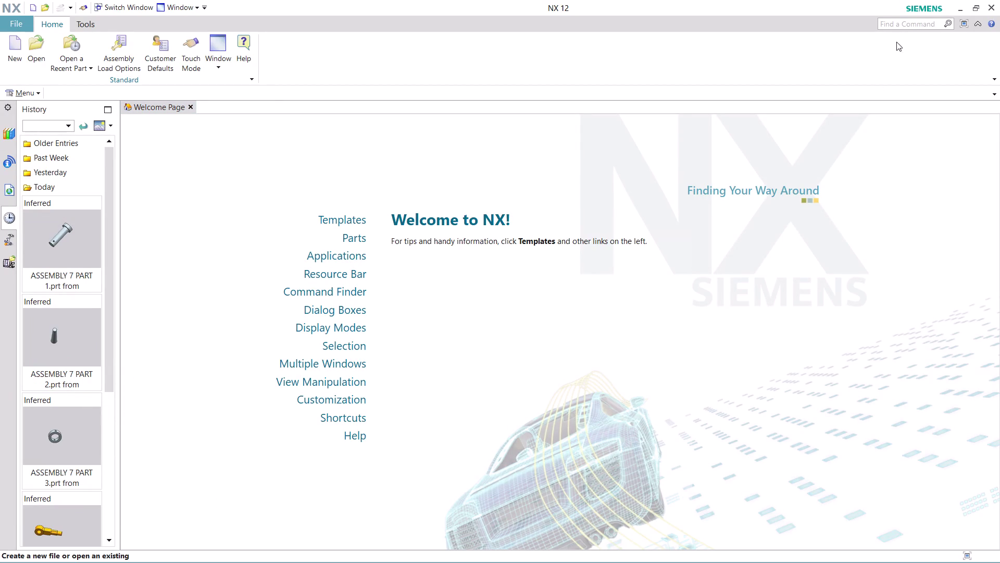
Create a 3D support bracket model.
Find Record Journal via a Command Finder search for 'journal' and start it.
click(900, 21)
text(JO)
text(URNAL)
key(Return)
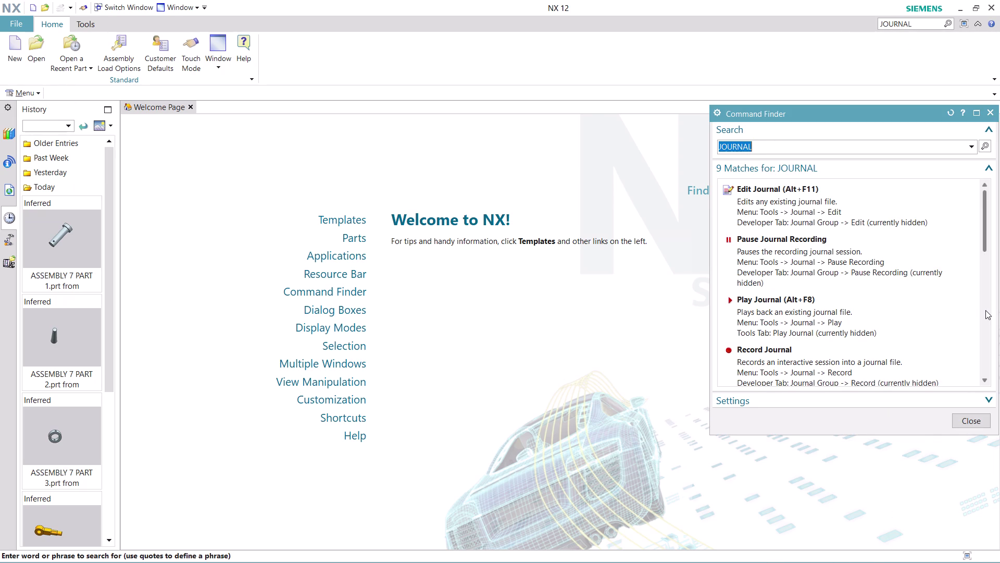
scroll(down, 3)
click(776, 256)
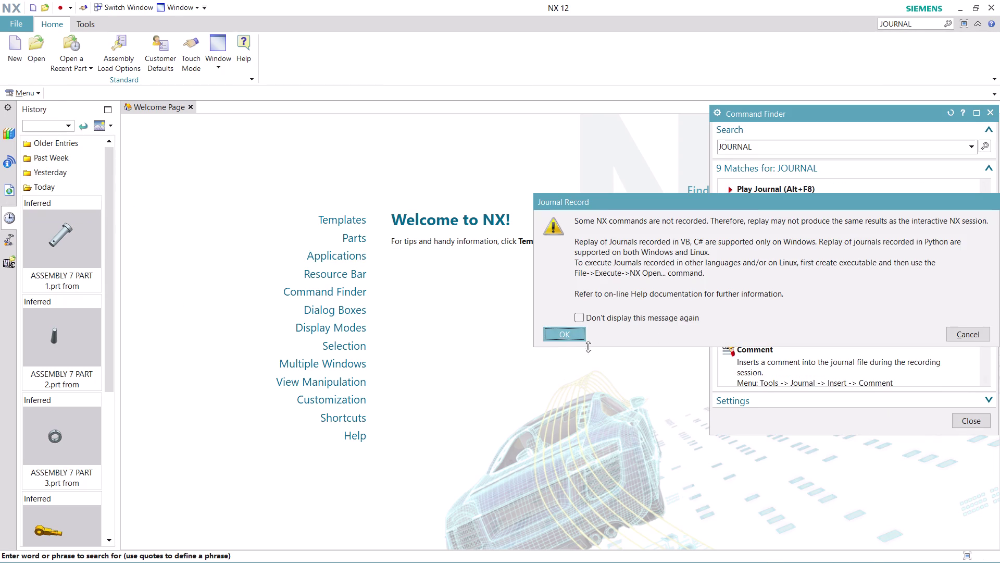
click(561, 337)
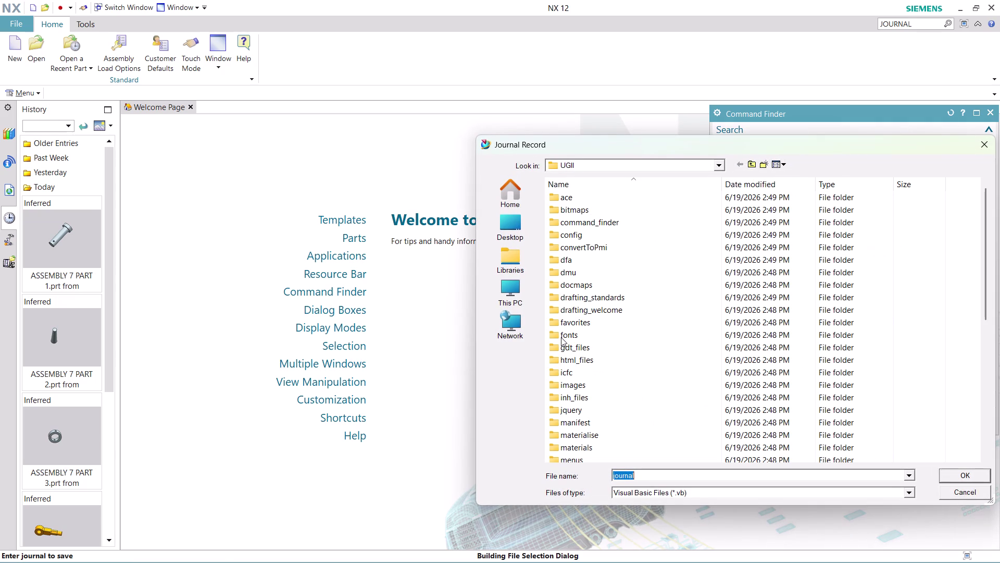
Save the journal as 'ASSEMBLY 8 PART 1' in the nx-cad drawing files folder.
click(491, 218)
double_click(896, 361)
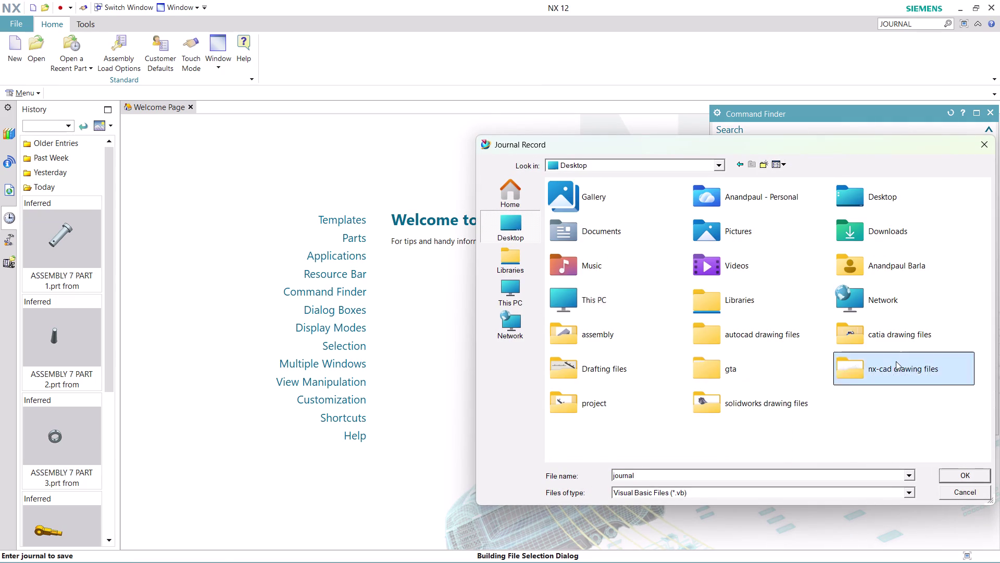
text(ASS)
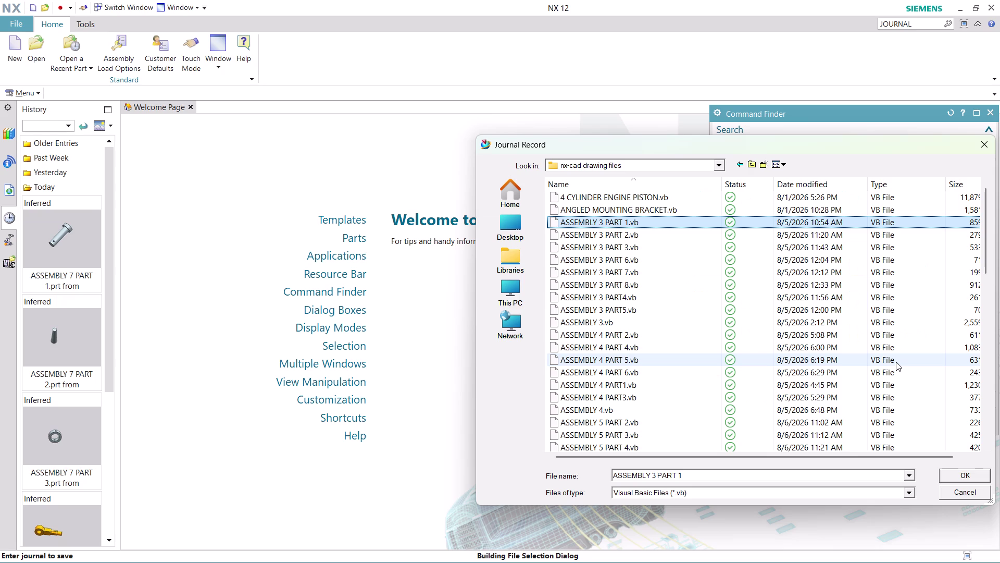
text(EM)
key(b)
key(l)
click(713, 473)
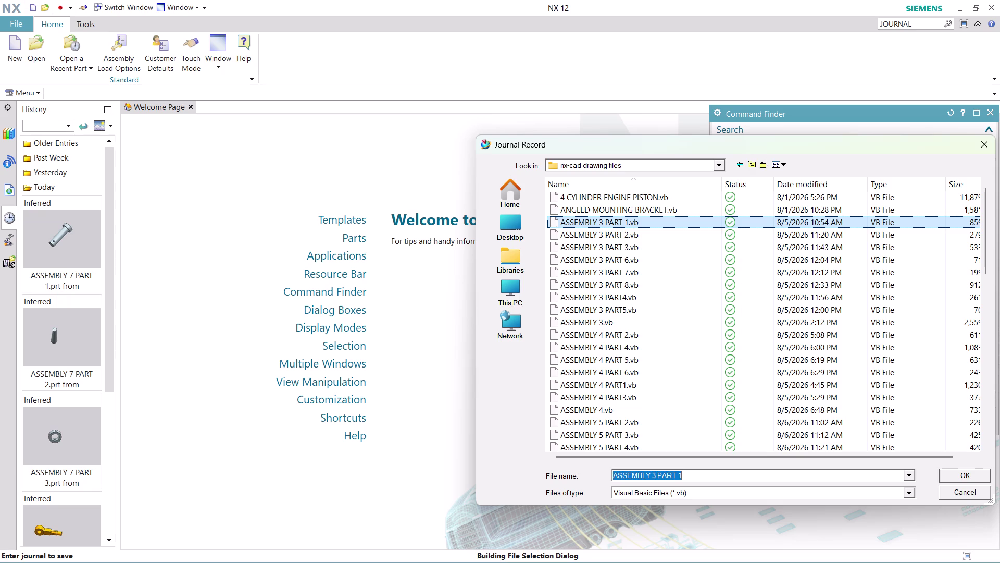
text(ASS)
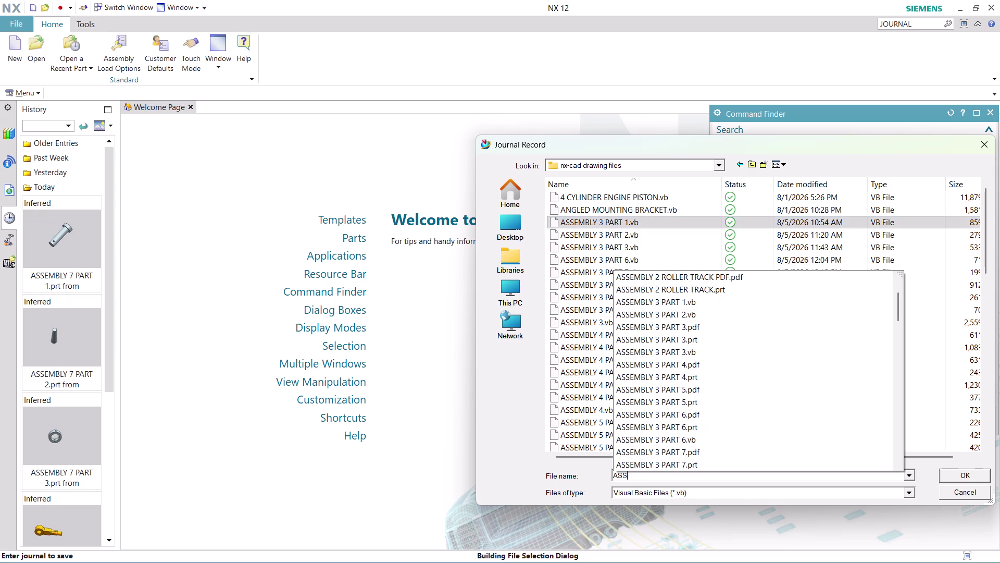
text(EMBLY)
key(space)
text(8)
key(space)
text(P)
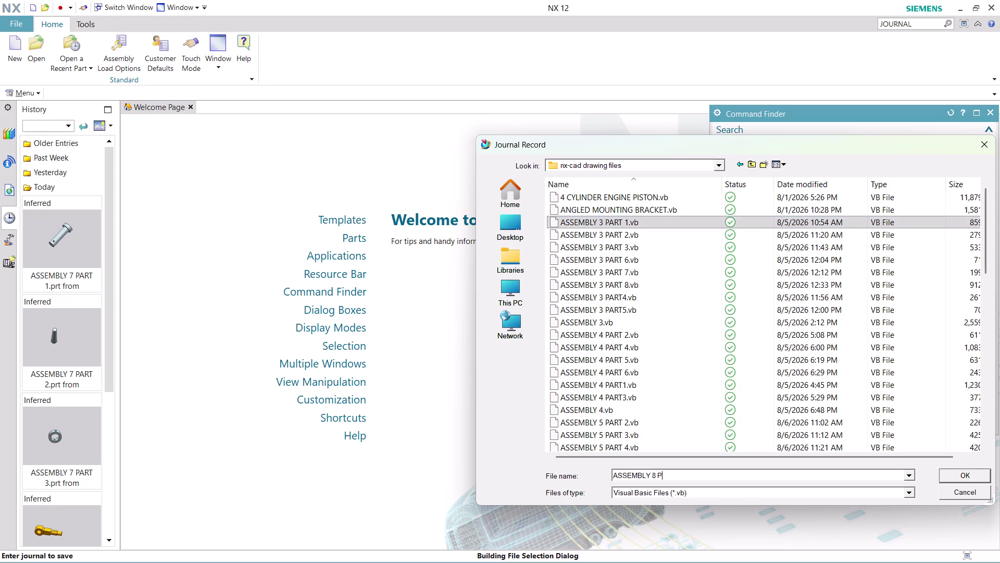
text(ART 1)
key(Return)
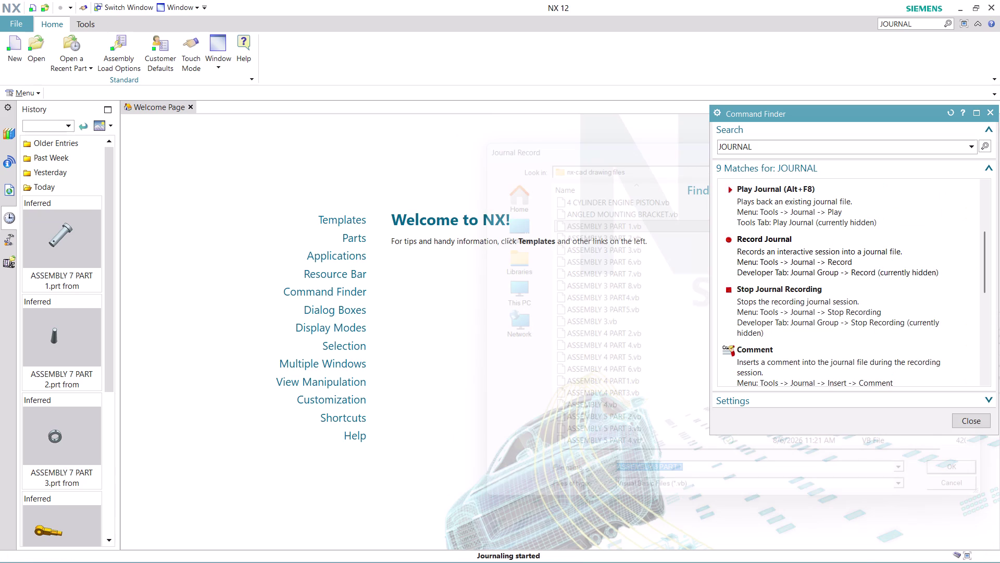
click(971, 414)
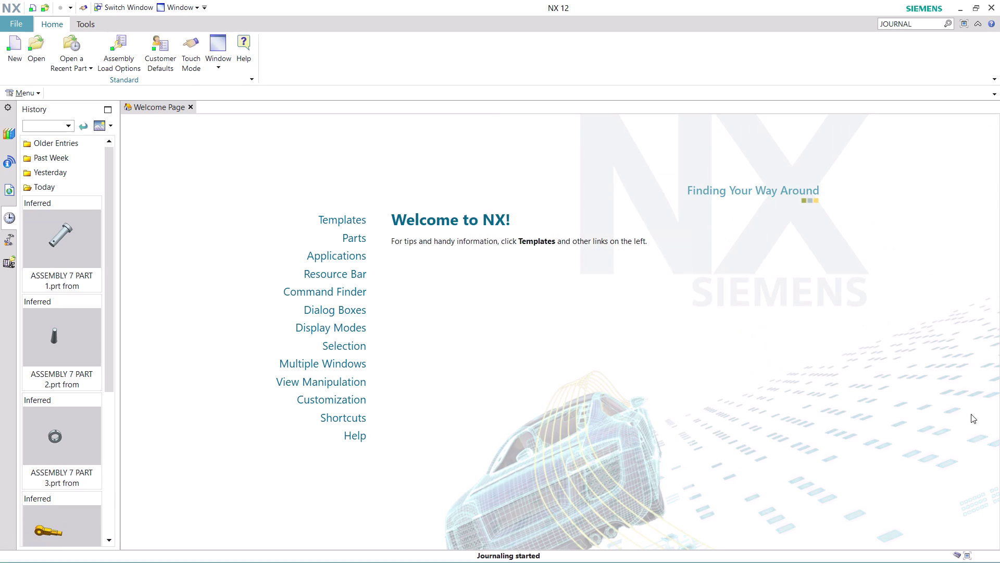
Create a new millimetre Model part, model1.prt, and begin Insert > Sketch.
click(12, 56)
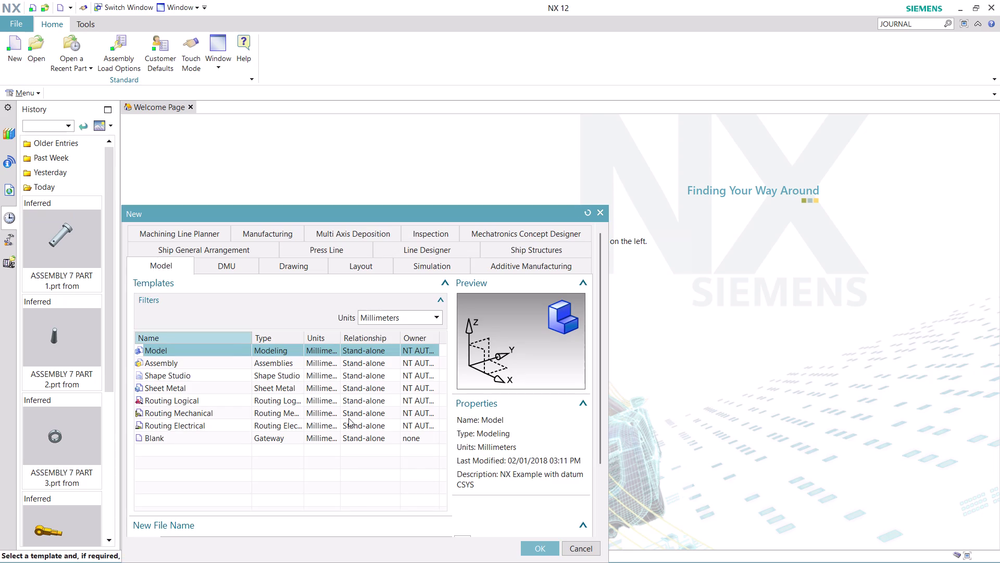
click(532, 551)
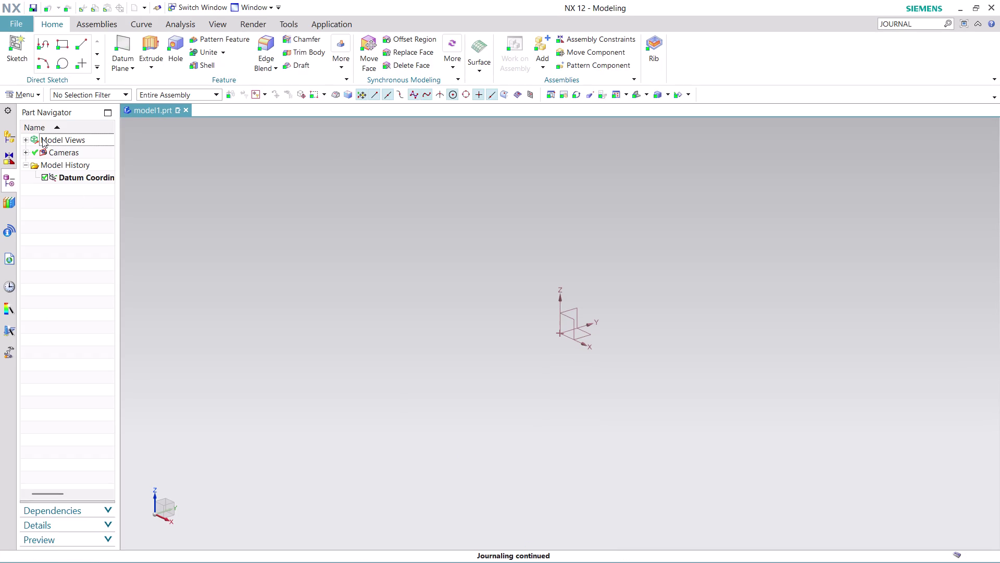
click(30, 97)
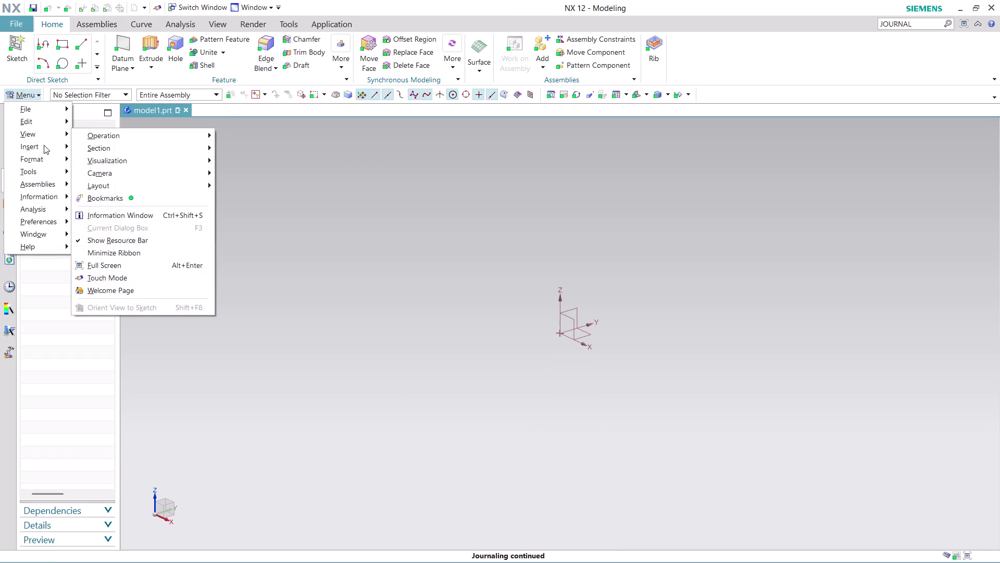
click(154, 163)
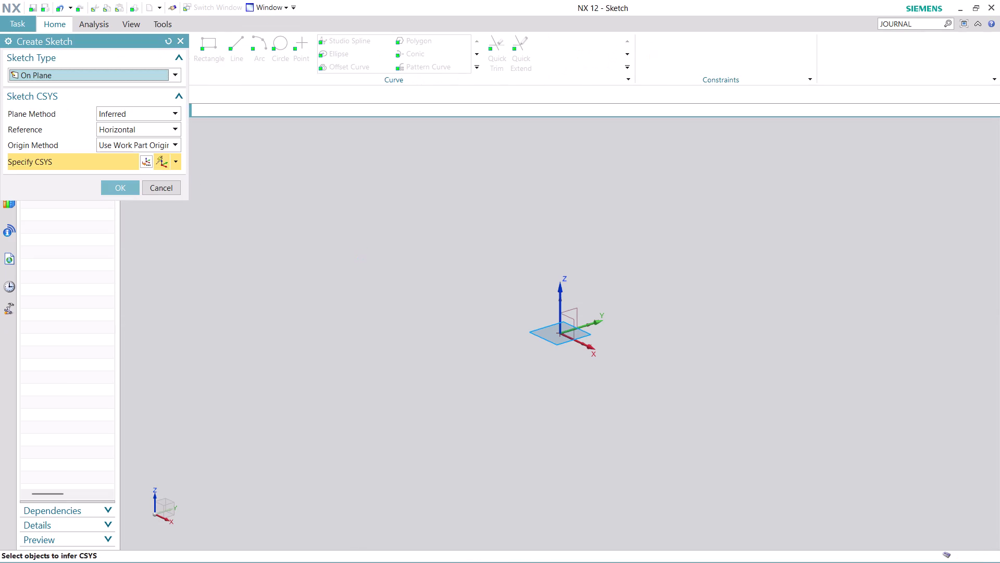
Define a new sketch plane on XY with X horizontal and origin at 0,0,0.
click(169, 117)
click(157, 136)
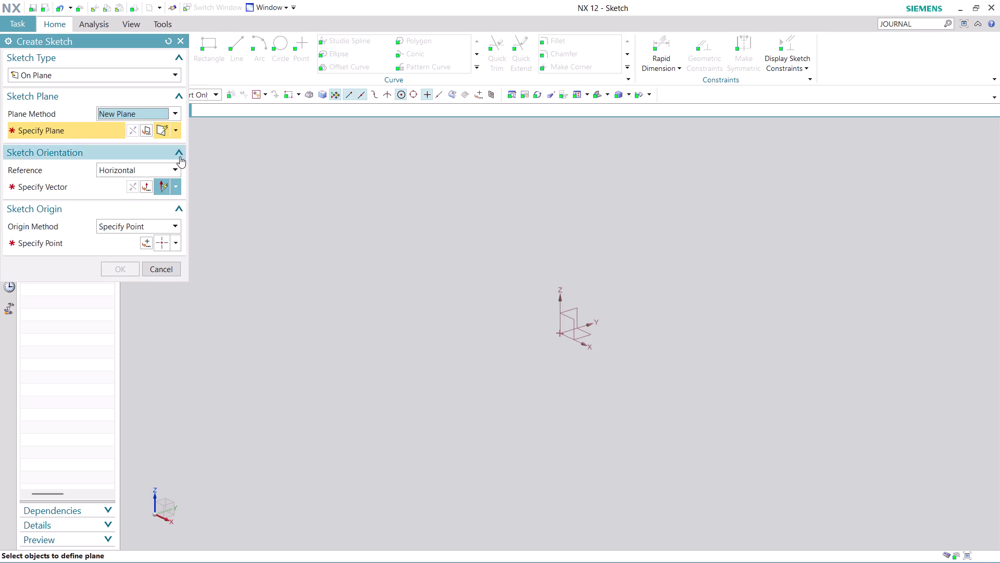
click(591, 336)
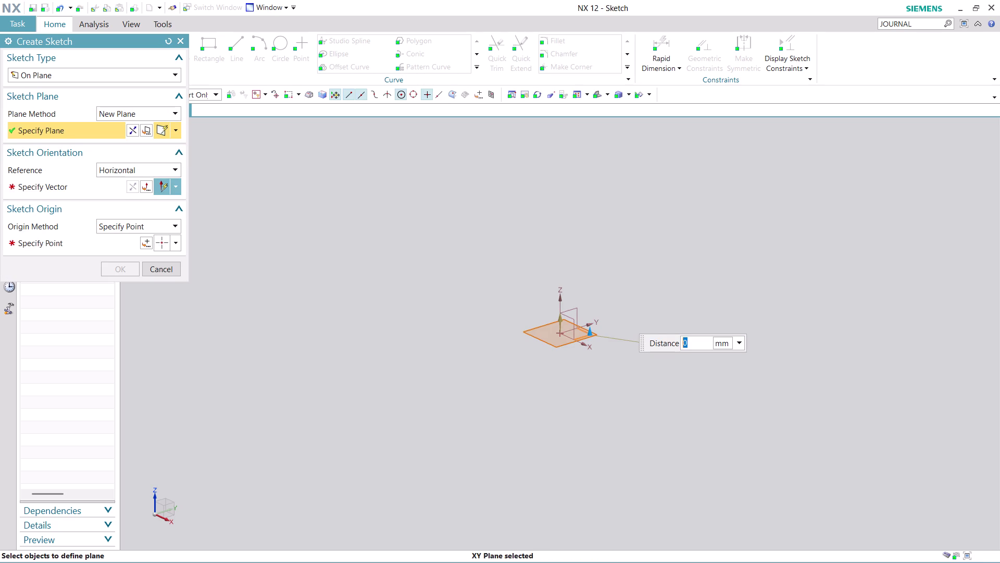
click(55, 191)
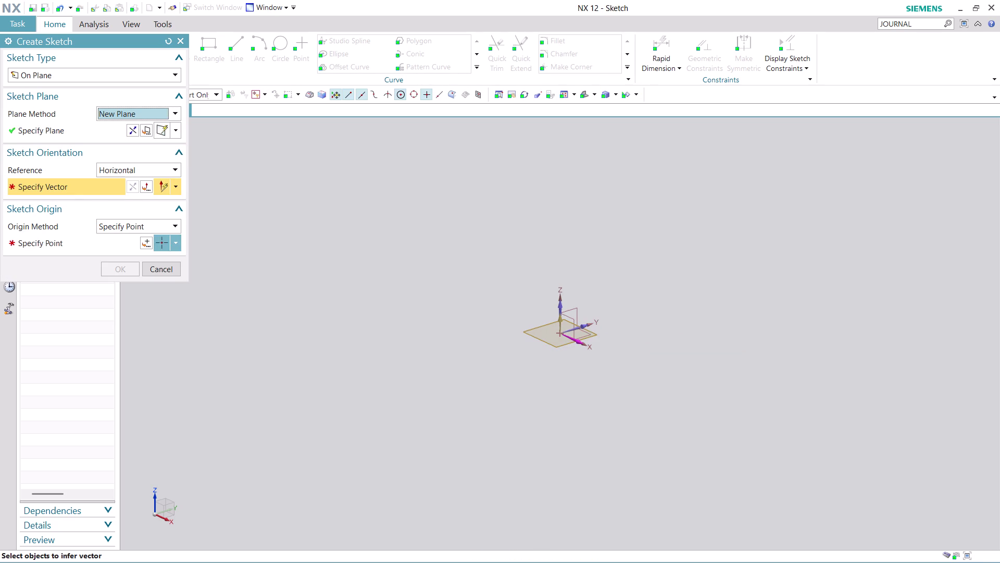
click(584, 327)
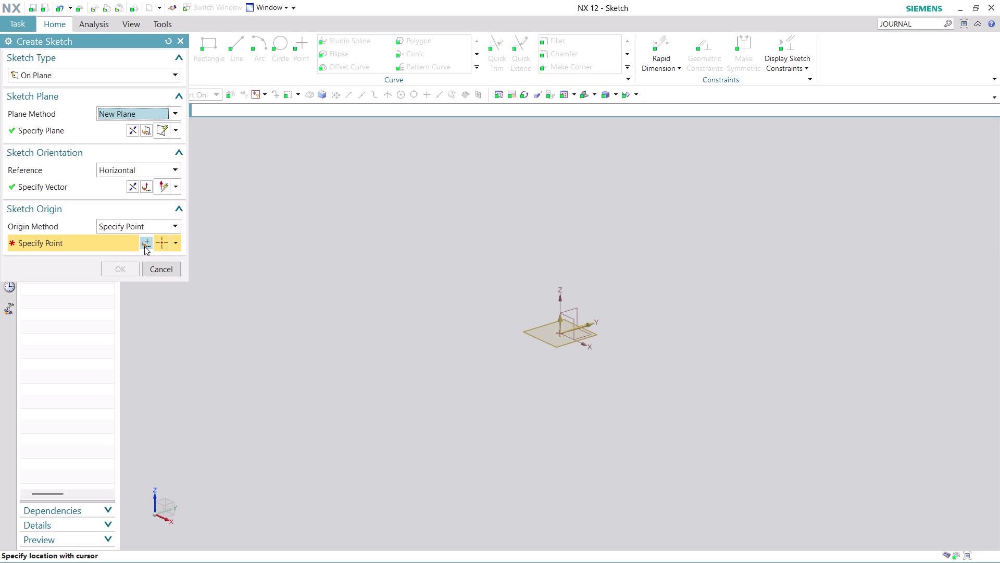
click(145, 246)
click(123, 261)
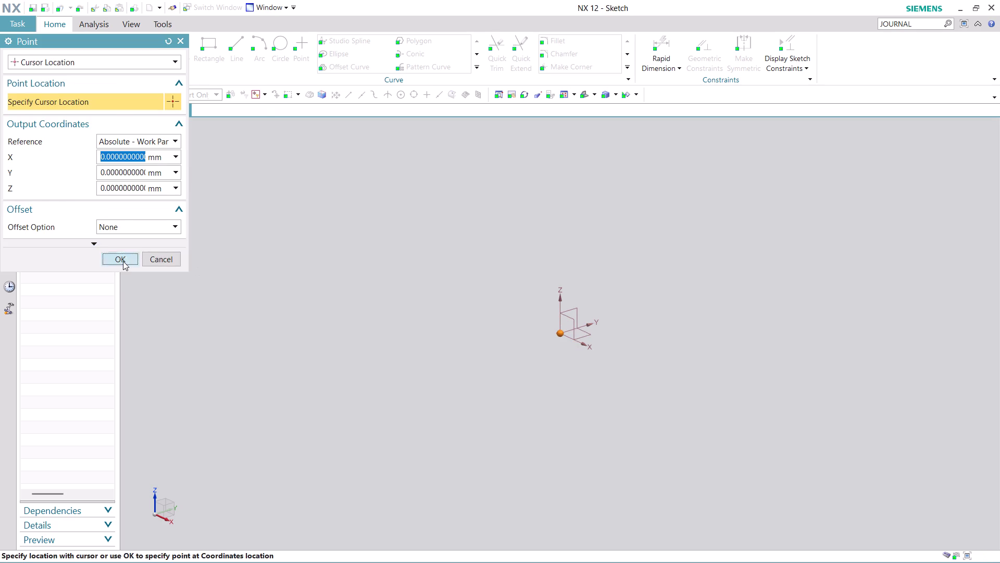
click(121, 265)
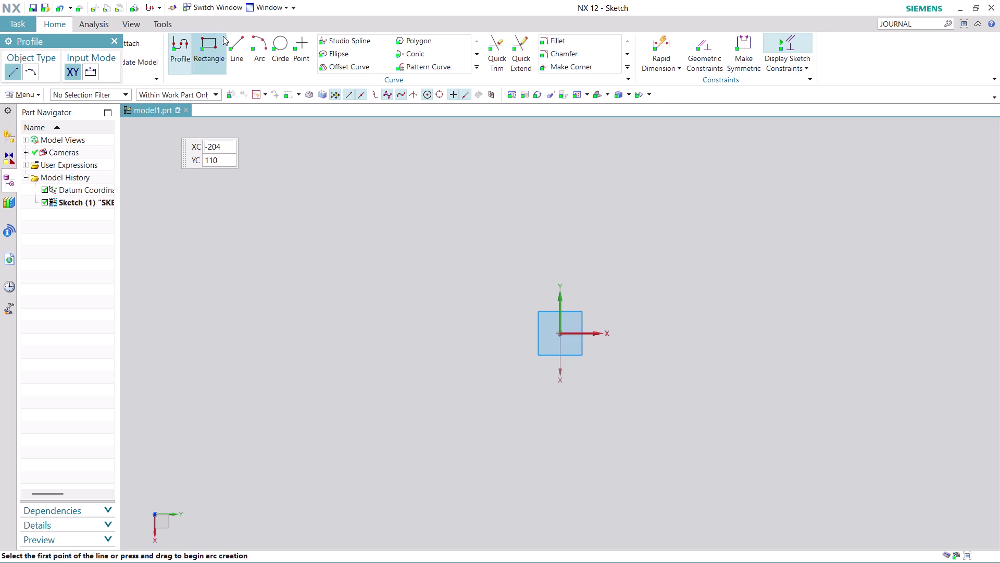
Draw a centre-based rectangle at the origin measuring 138 by 81.8.
click(208, 46)
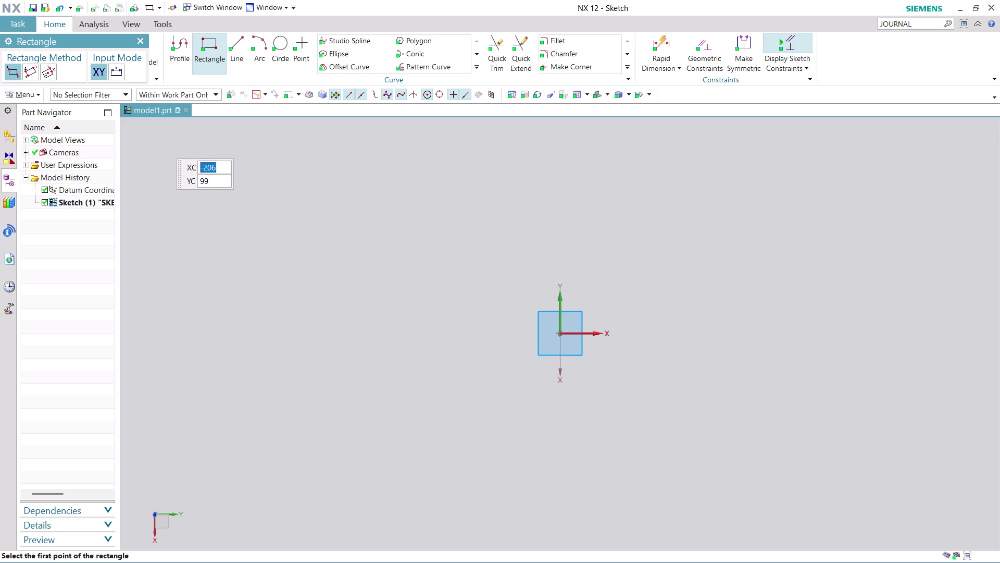
click(51, 70)
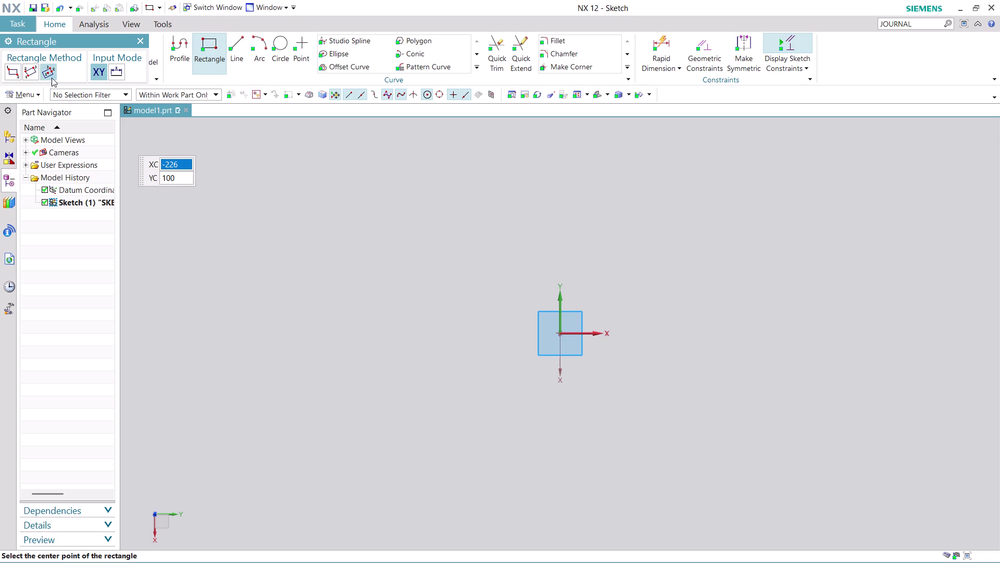
click(559, 332)
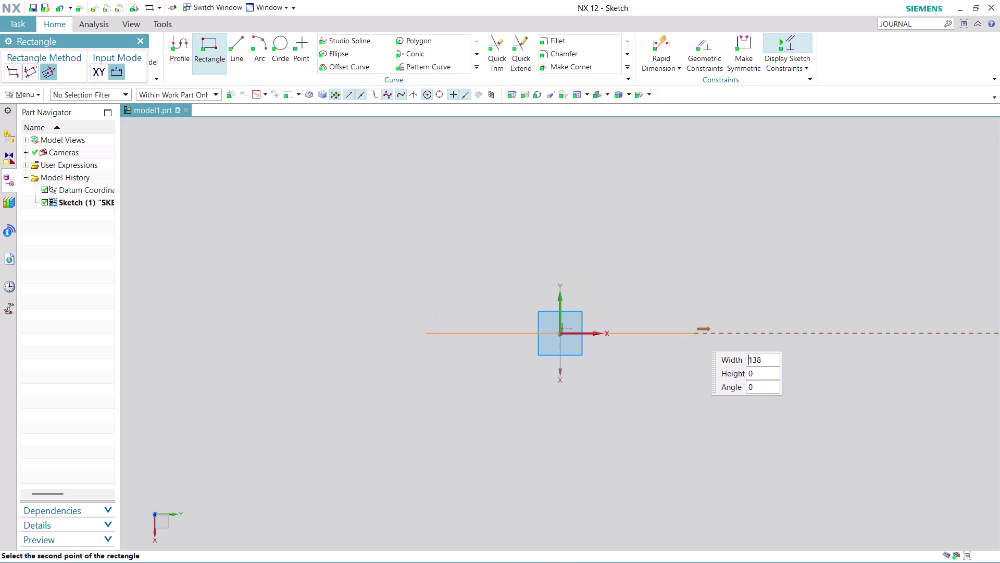
click(694, 333)
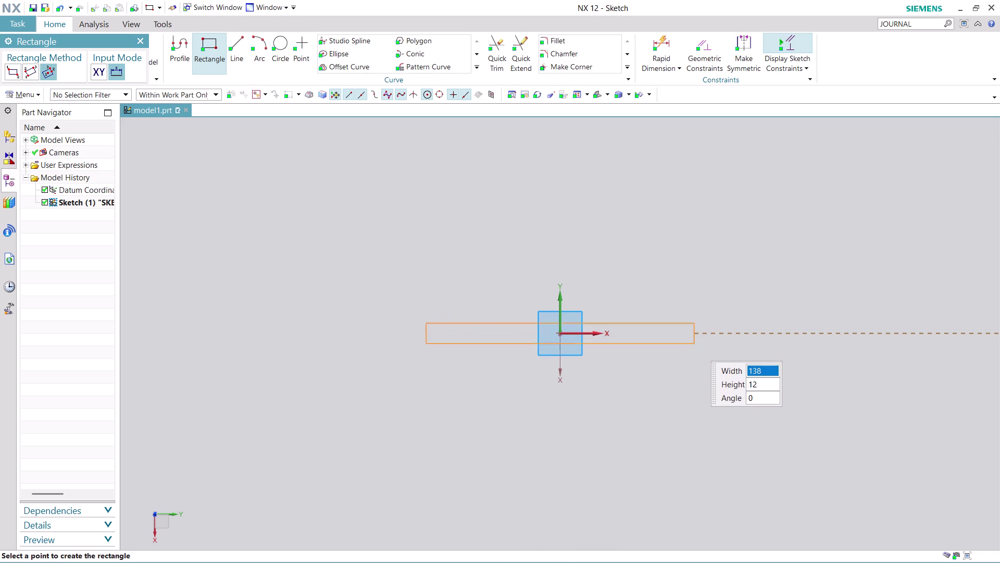
click(702, 413)
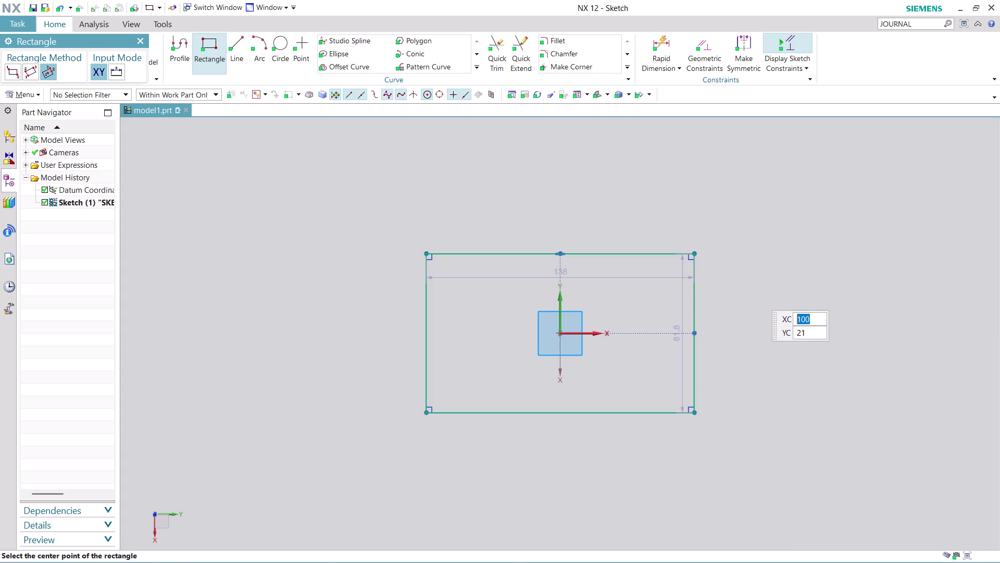
key(Escape)
key(Escape)
key(Escape)
Reposition the rectangle's dimensions and start editing the 138 width.
drag(575, 276, 552, 218)
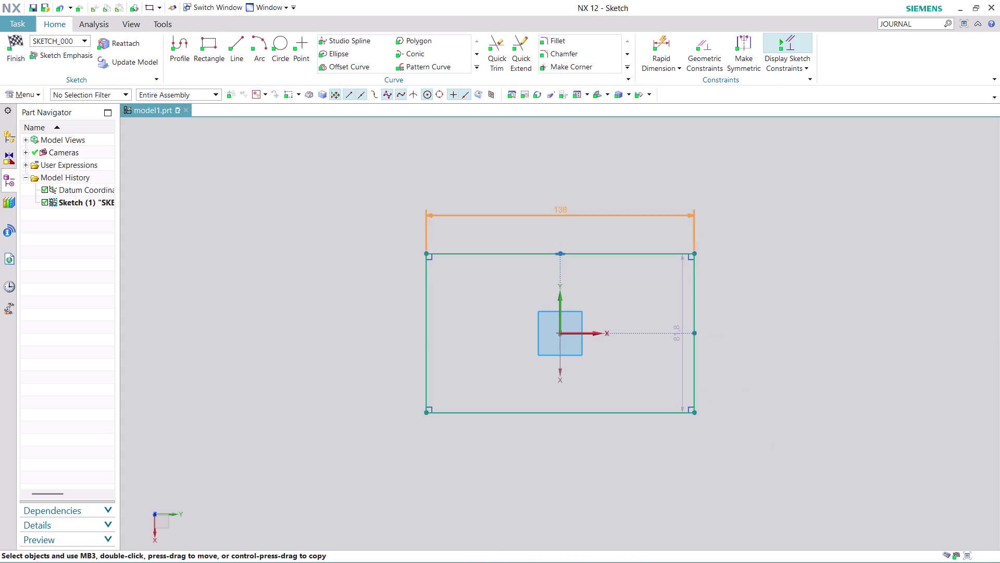
drag(551, 218, 547, 204)
drag(679, 342, 789, 326)
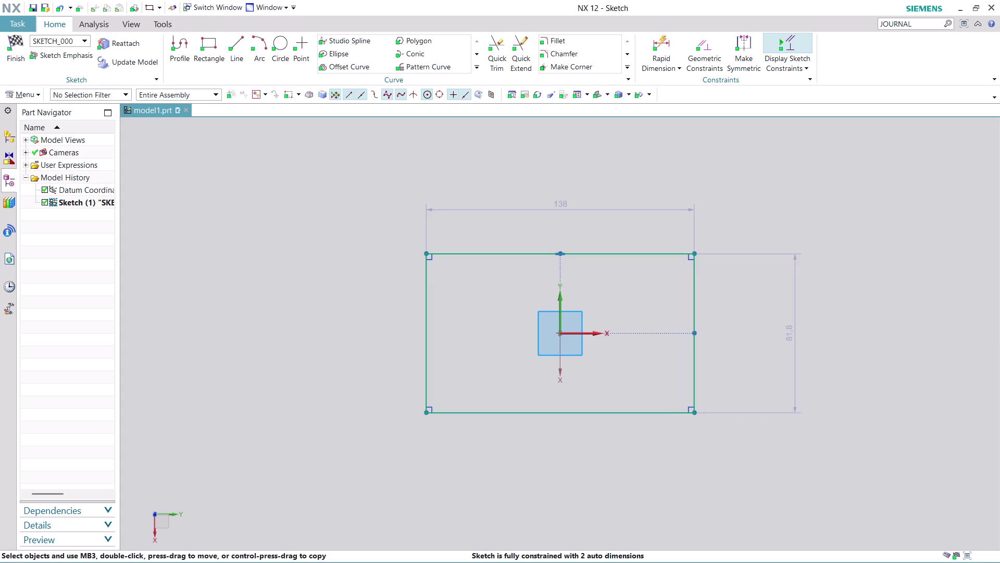
double_click(559, 197)
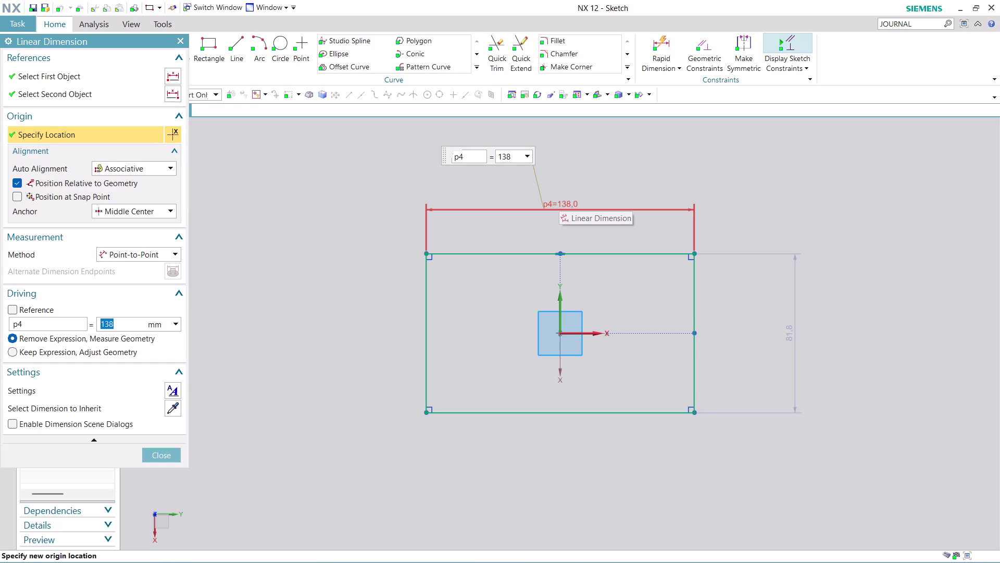
Change the rectangle's width dimension to 132 and its height to 58.
text(13)
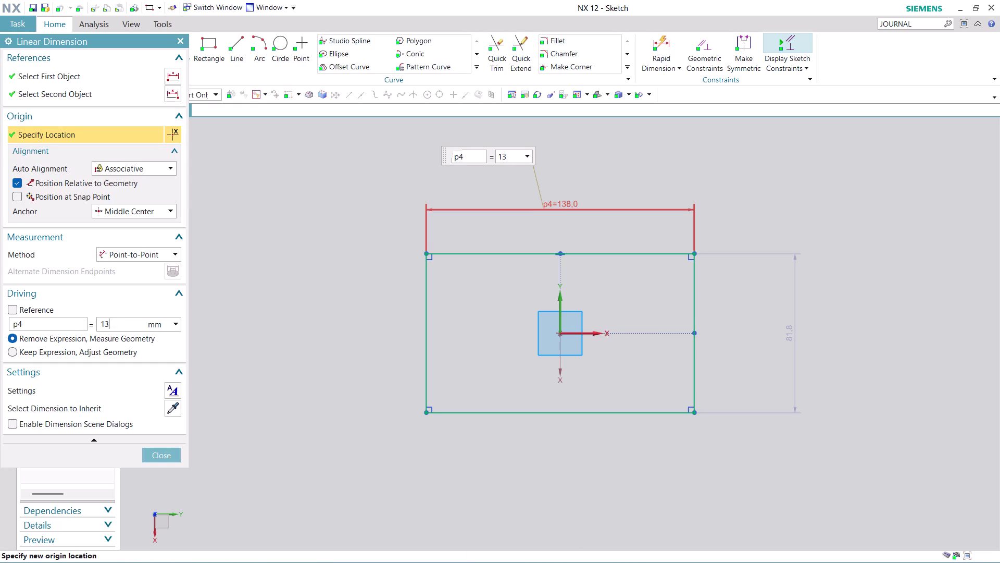
text(2)
key(Return)
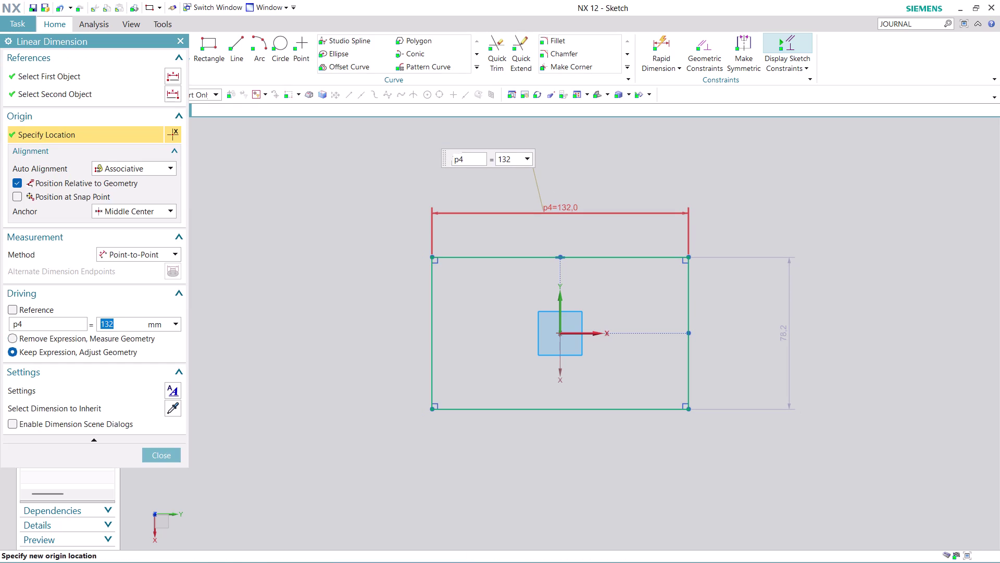
click(152, 454)
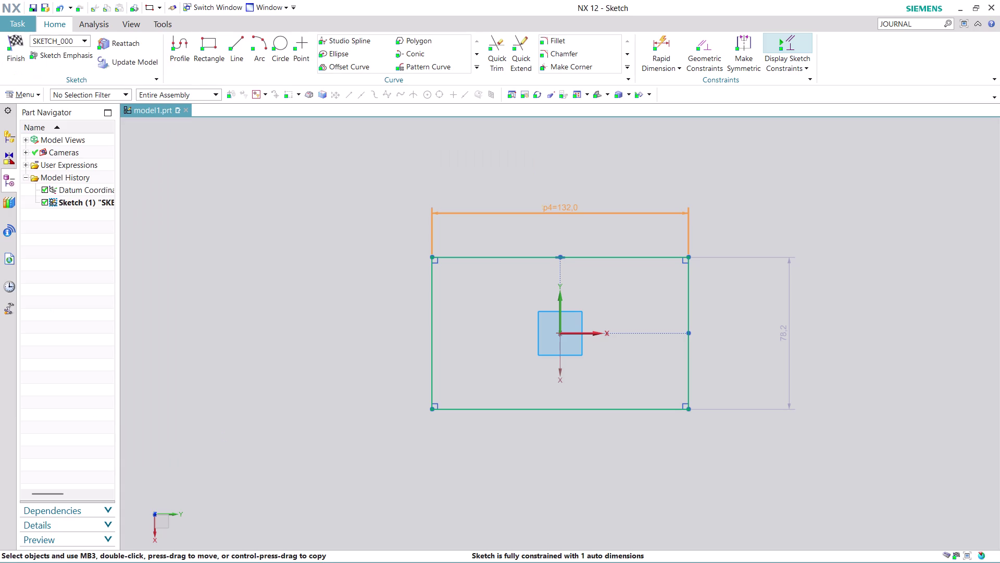
double_click(784, 334)
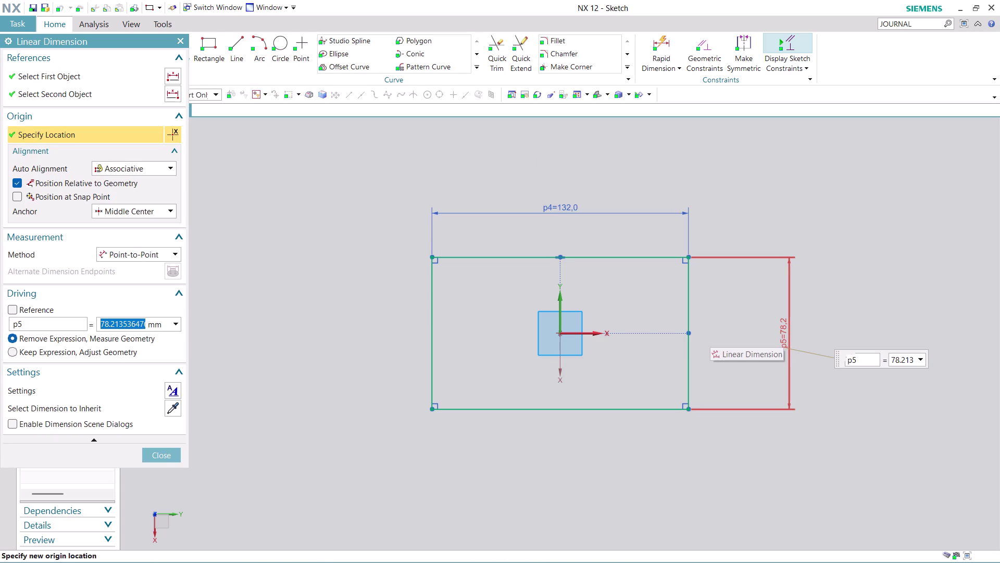
key(2)
key(BackSpace)
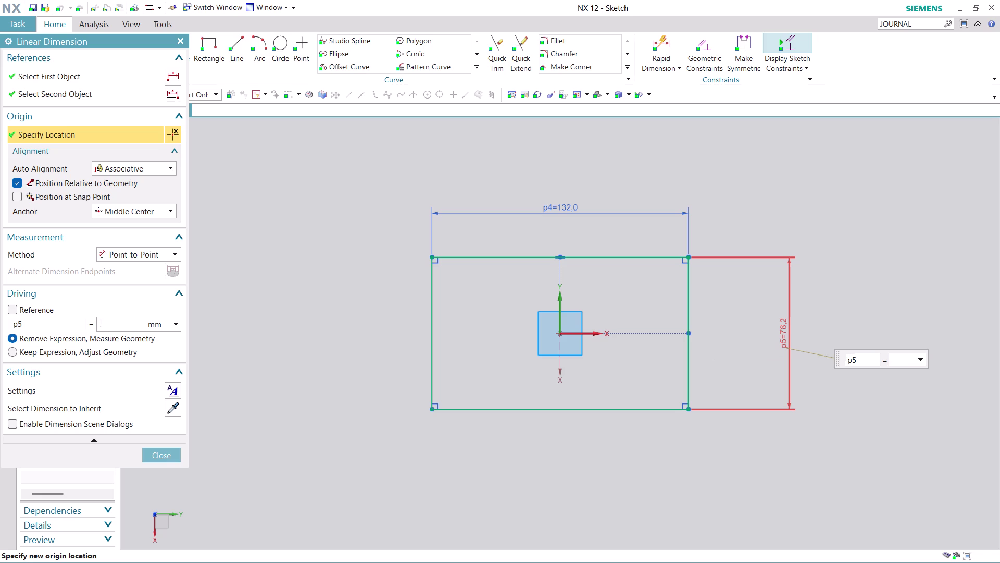
text(58)
key(Return)
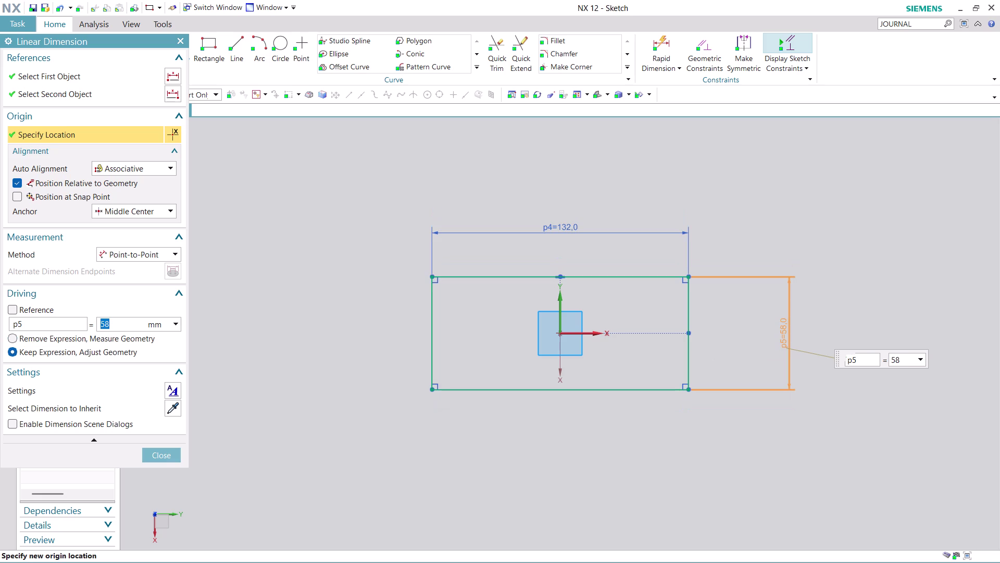
click(163, 459)
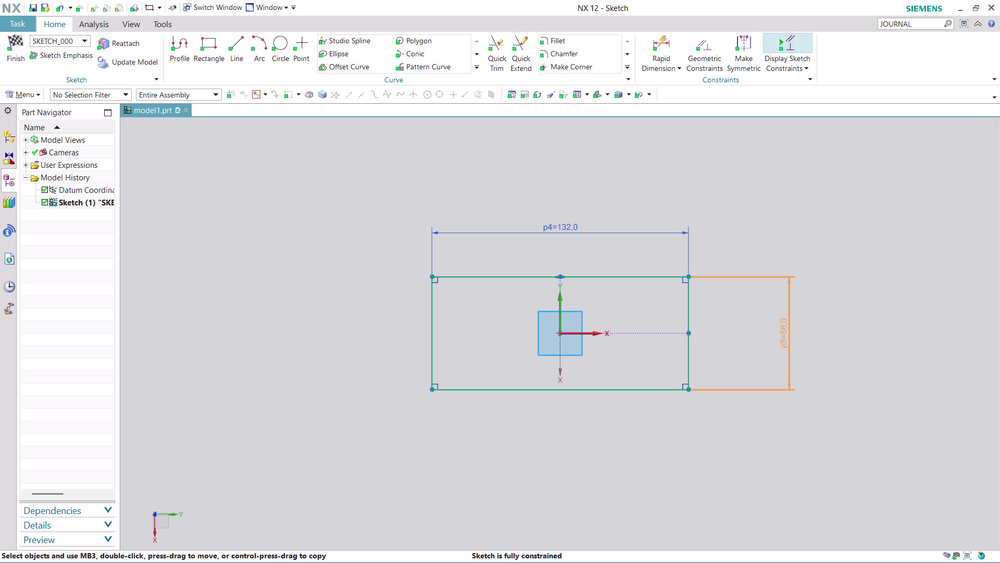
click(284, 41)
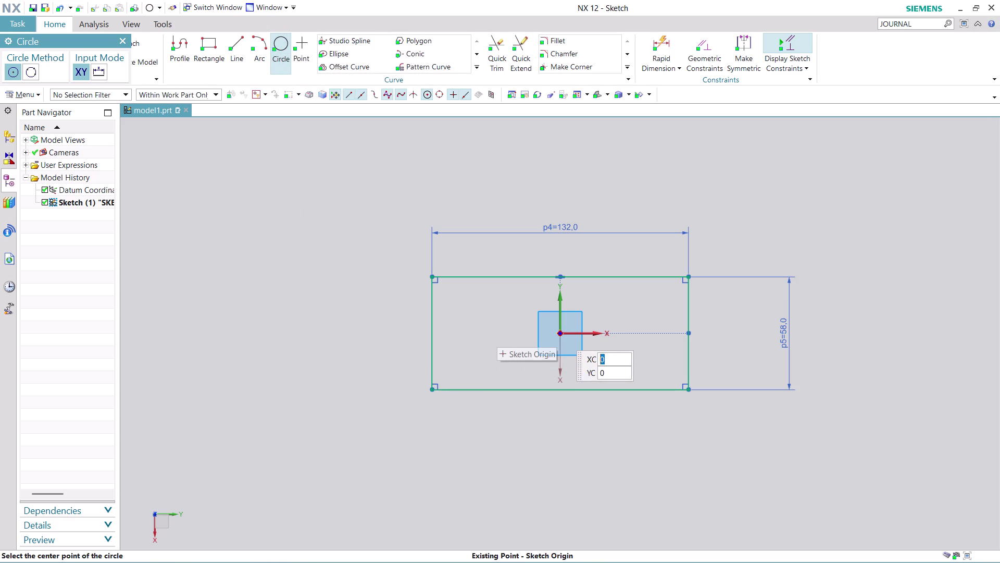
Place a circle of about 15.5 diameter near the rectangle's left end.
click(456, 332)
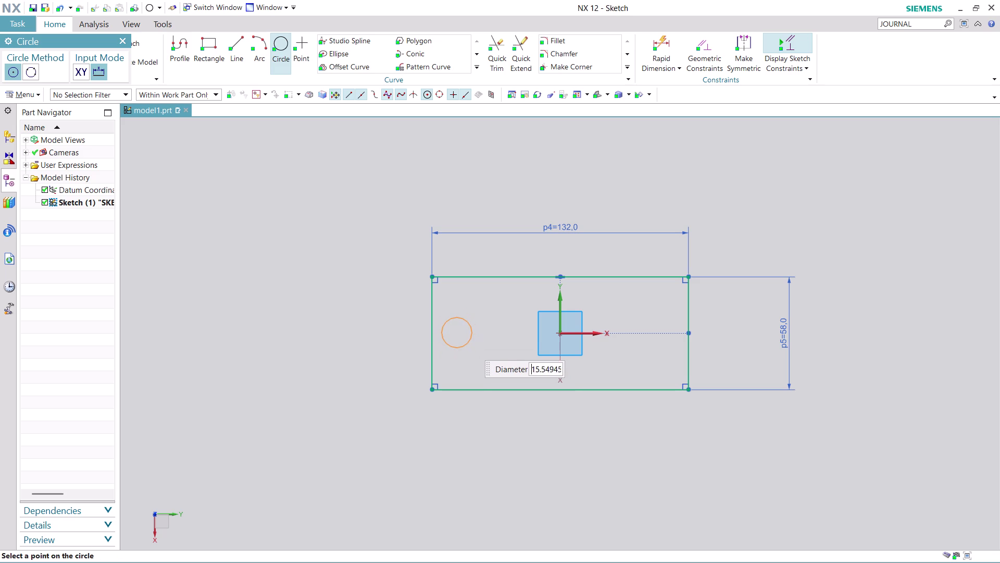
click(468, 343)
key(Escape)
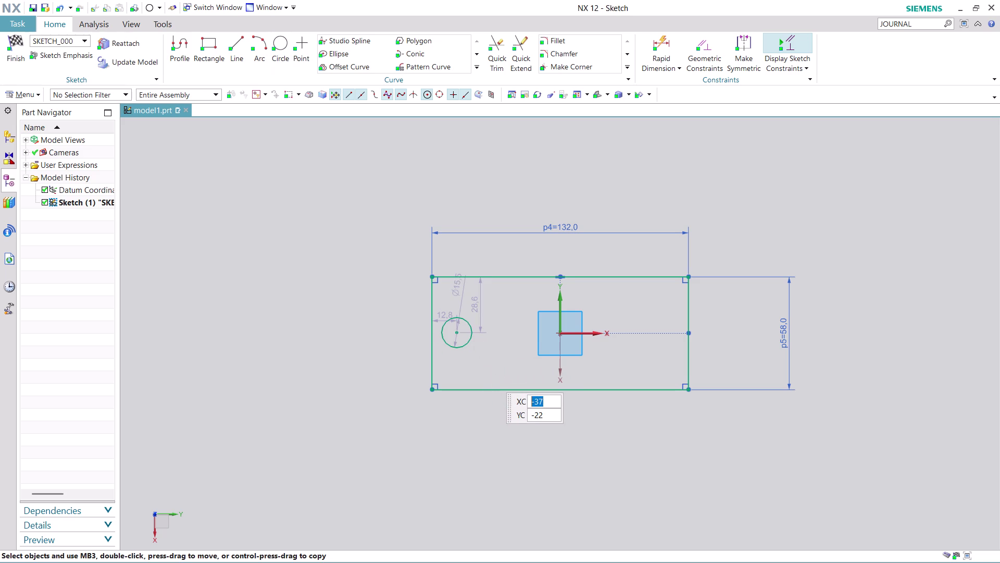
key(Escape)
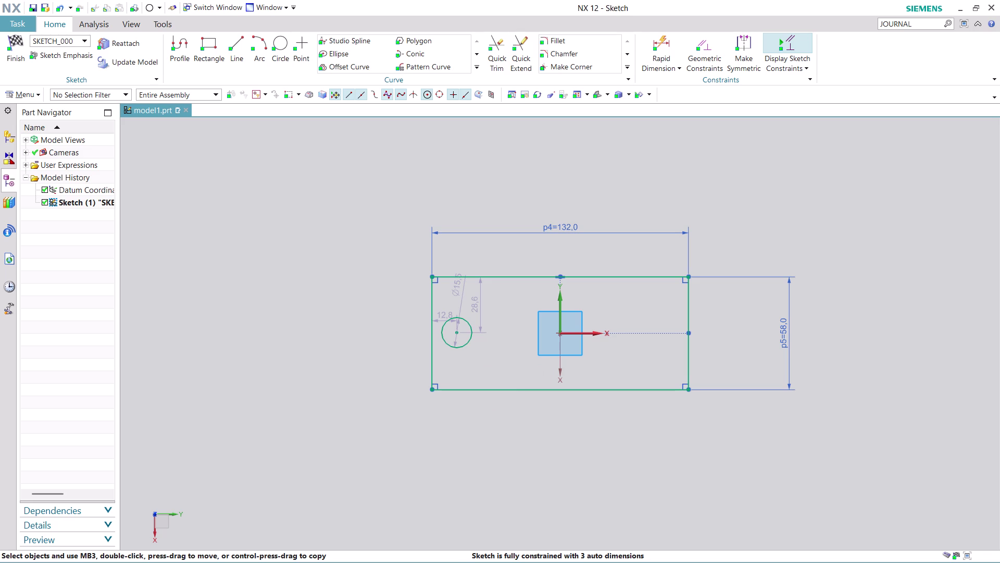
key(Escape)
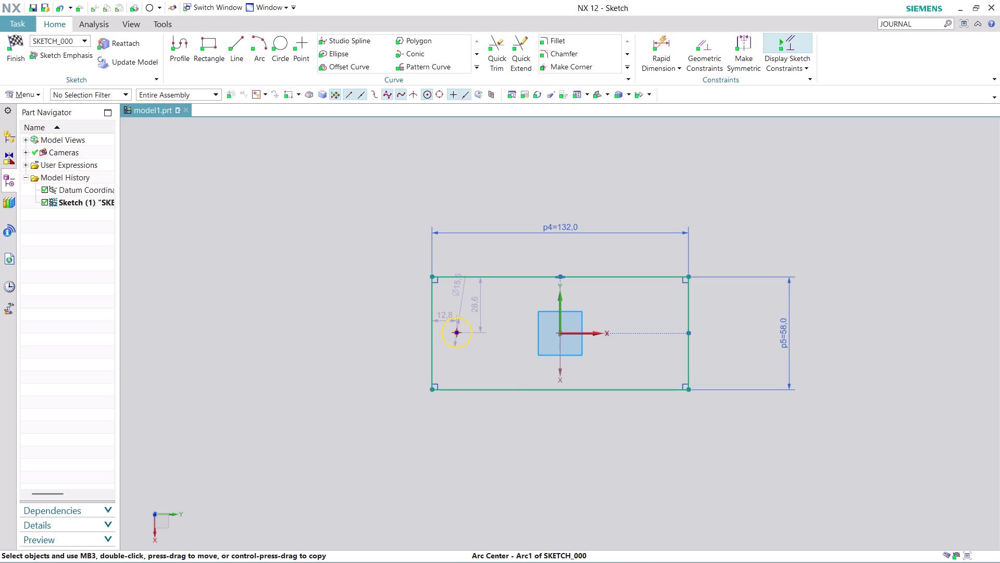
Try selecting the circle's centre together with the sketch origin.
click(455, 334)
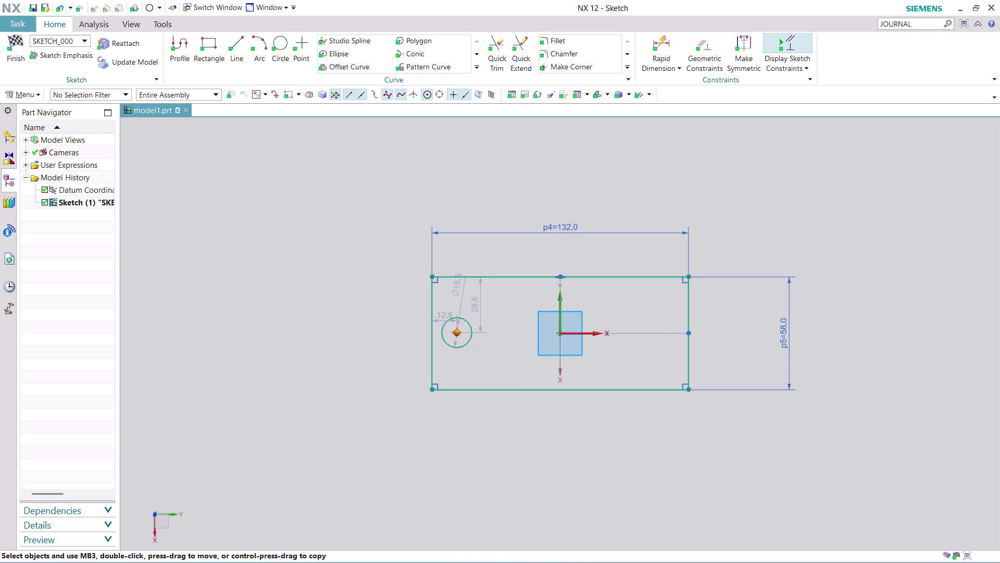
click(560, 334)
click(629, 343)
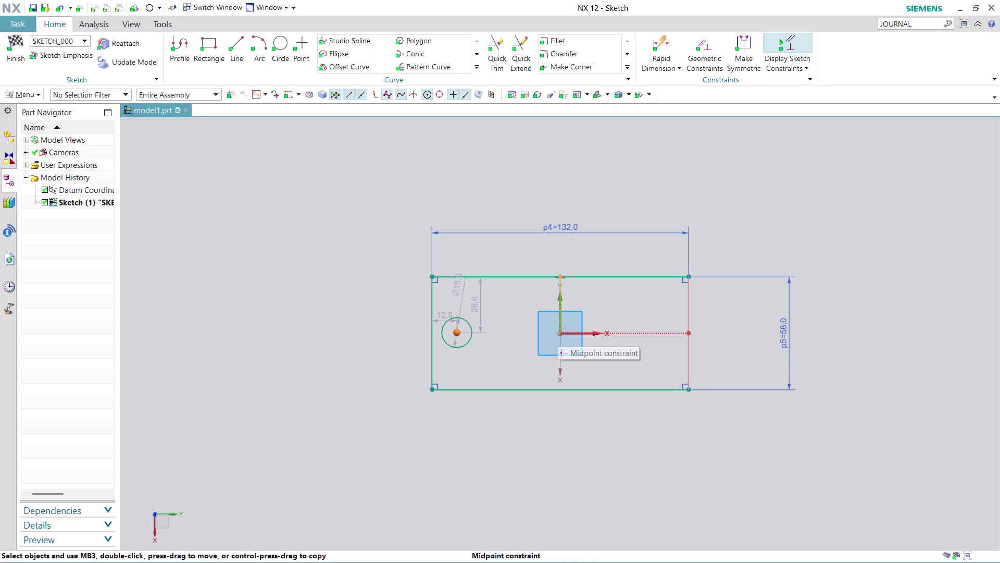
click(559, 332)
click(559, 332)
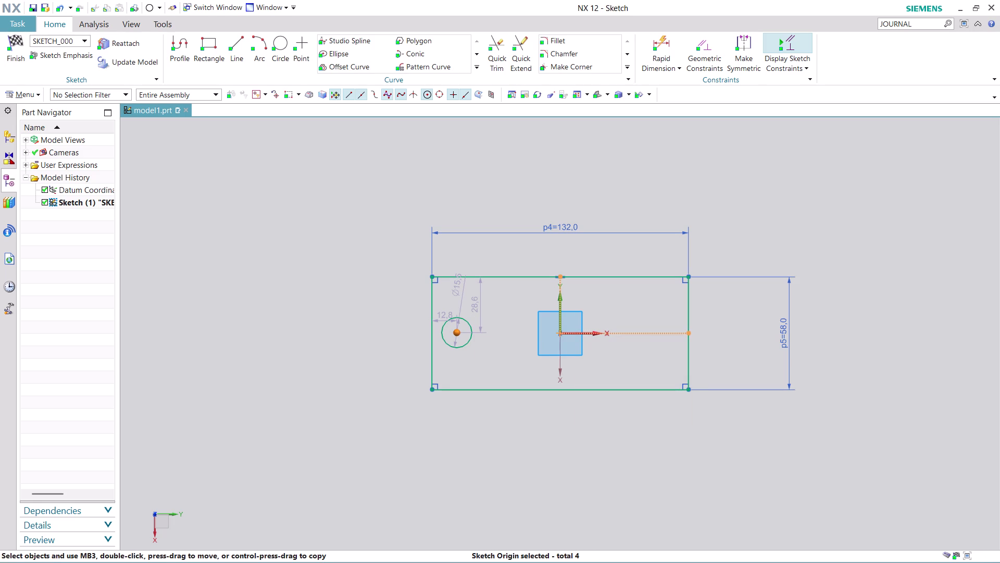
key(Escape)
key(Escape)
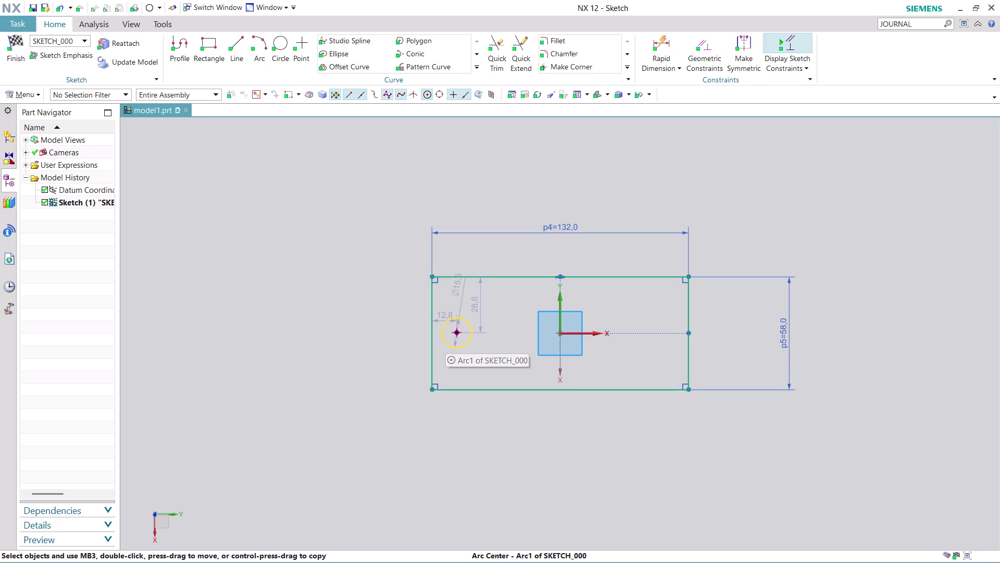
click(454, 332)
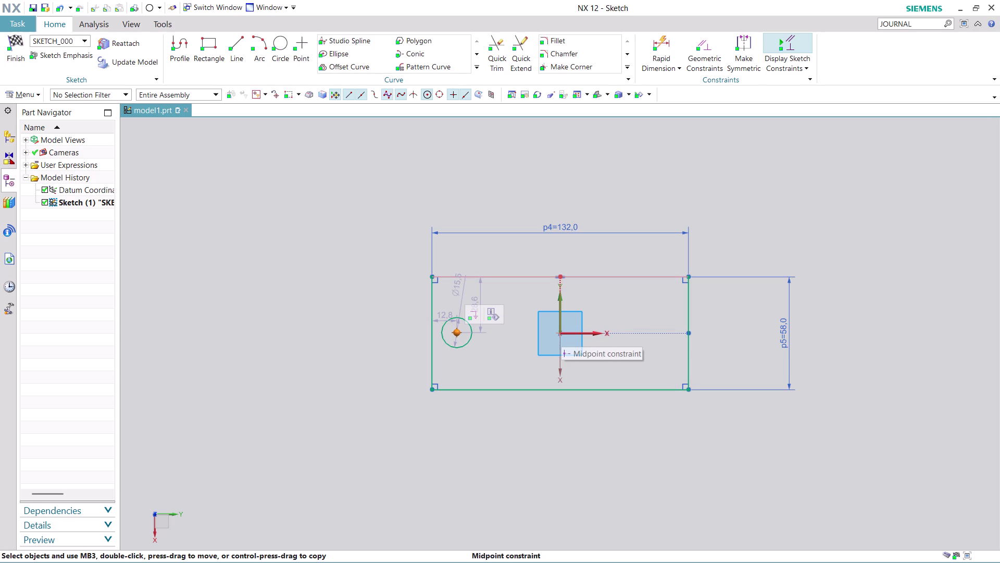
click(561, 332)
key(Escape)
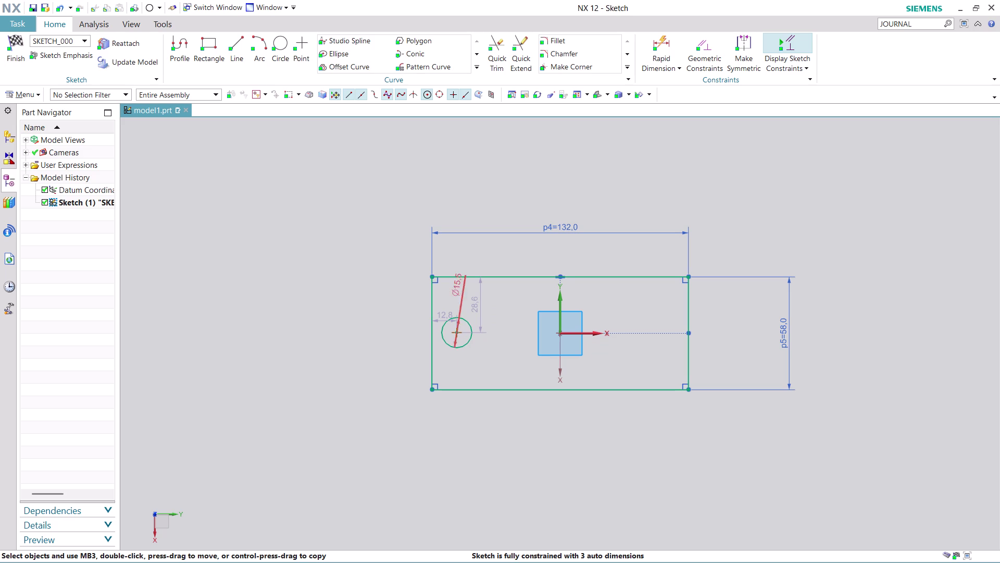
click(459, 334)
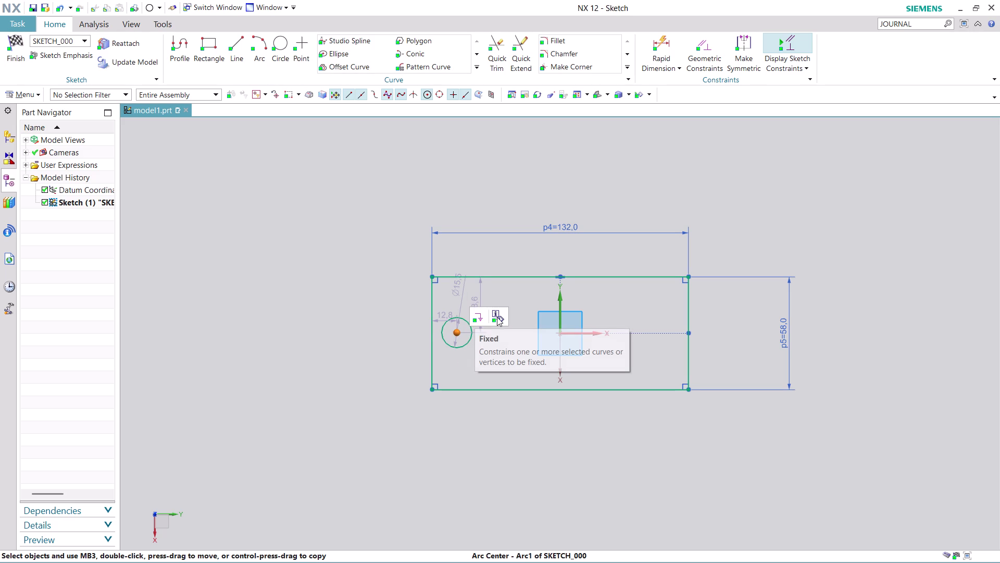
scroll(up, 3)
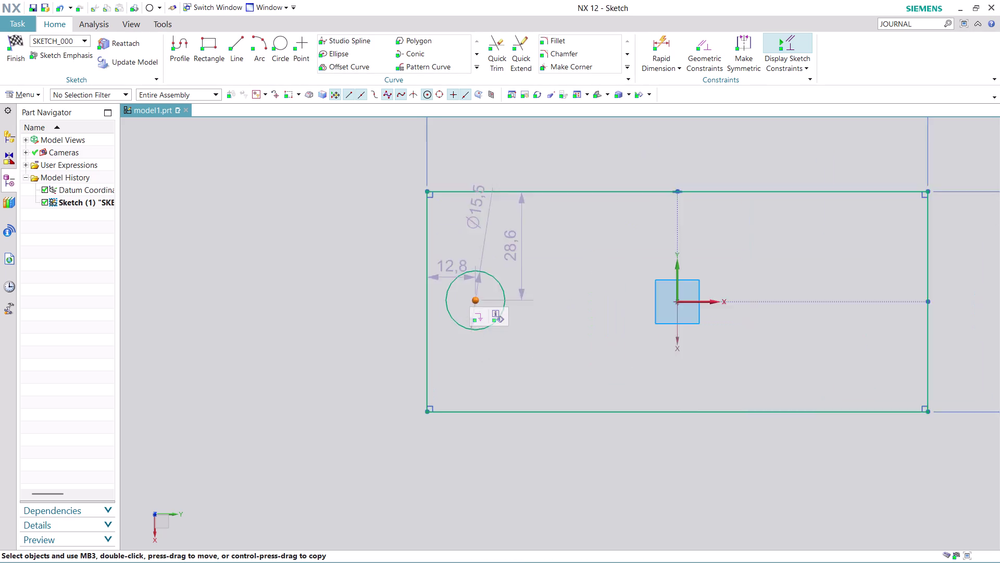
scroll(up, 3)
scroll(down, 3)
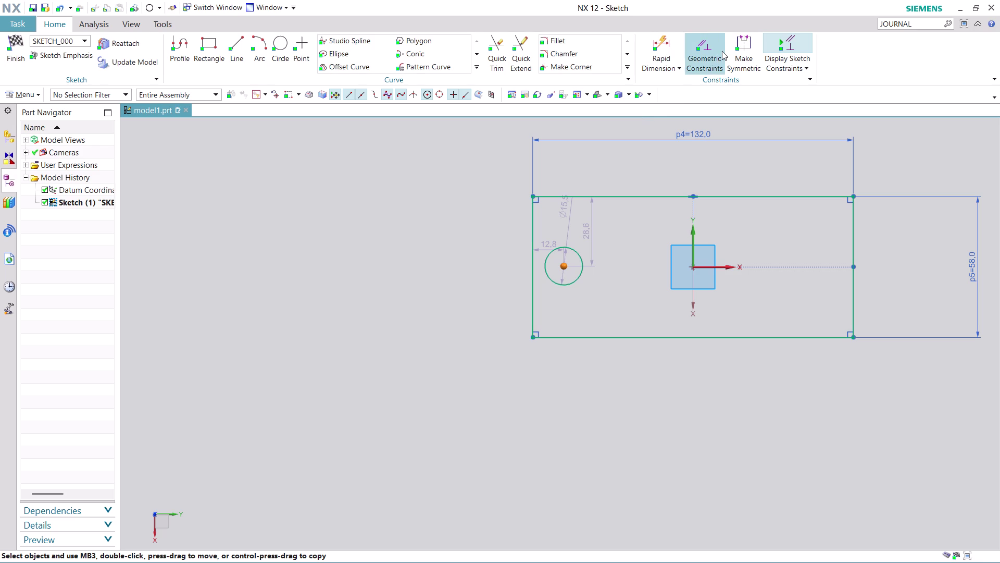
Constrain the circle centre to the sketch origin with Horizontal Alignment.
click(721, 50)
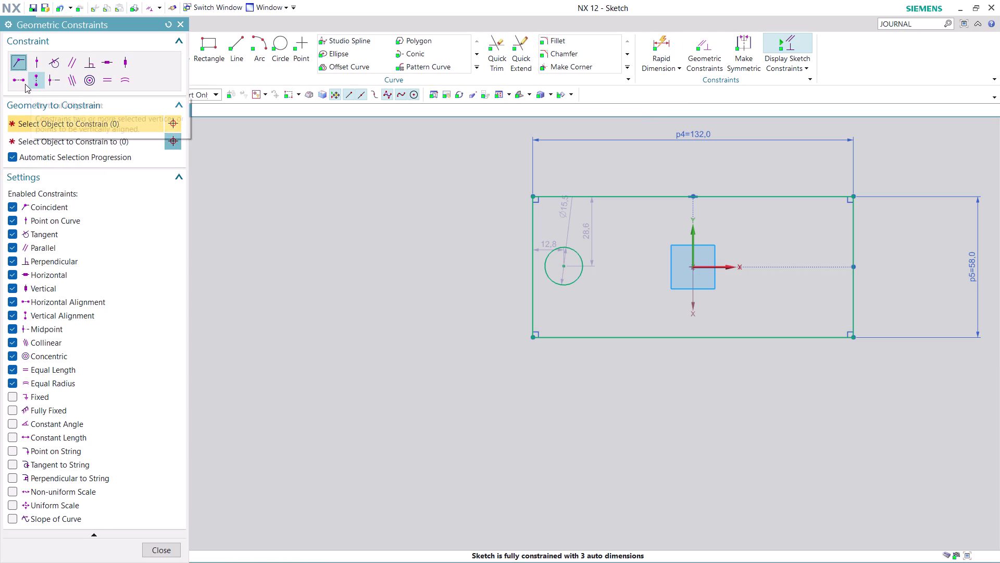
click(22, 81)
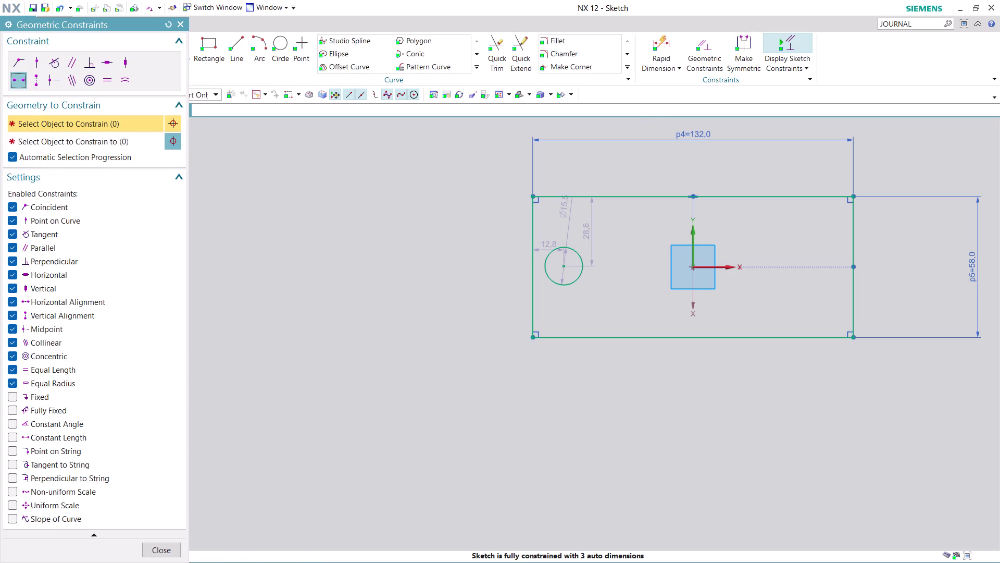
click(566, 267)
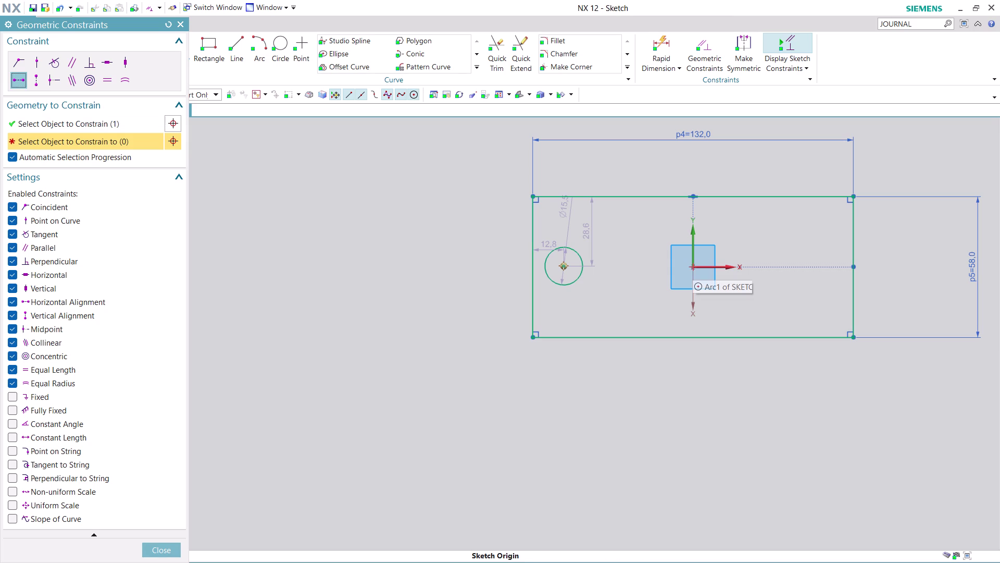
click(694, 266)
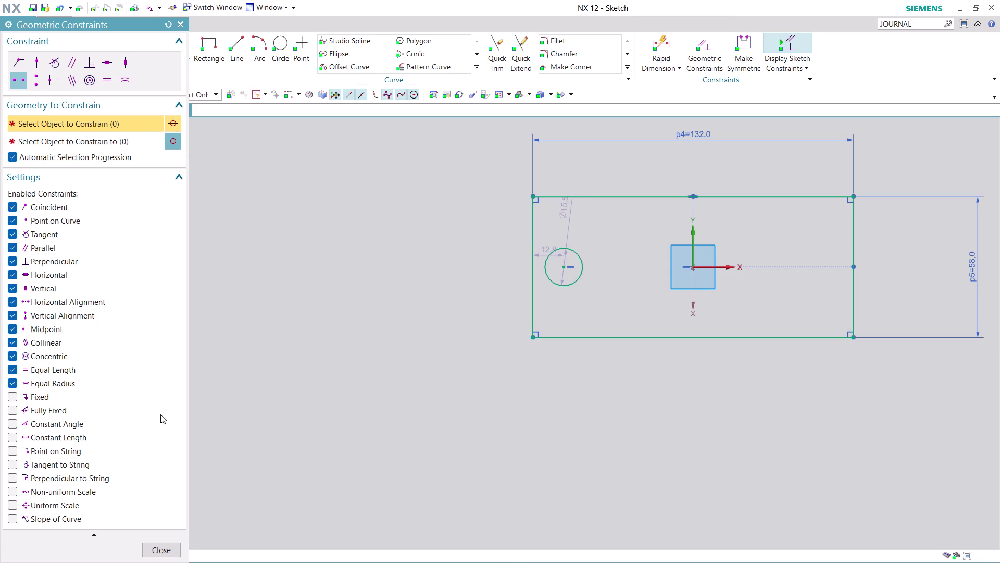
click(164, 549)
scroll(down, 3)
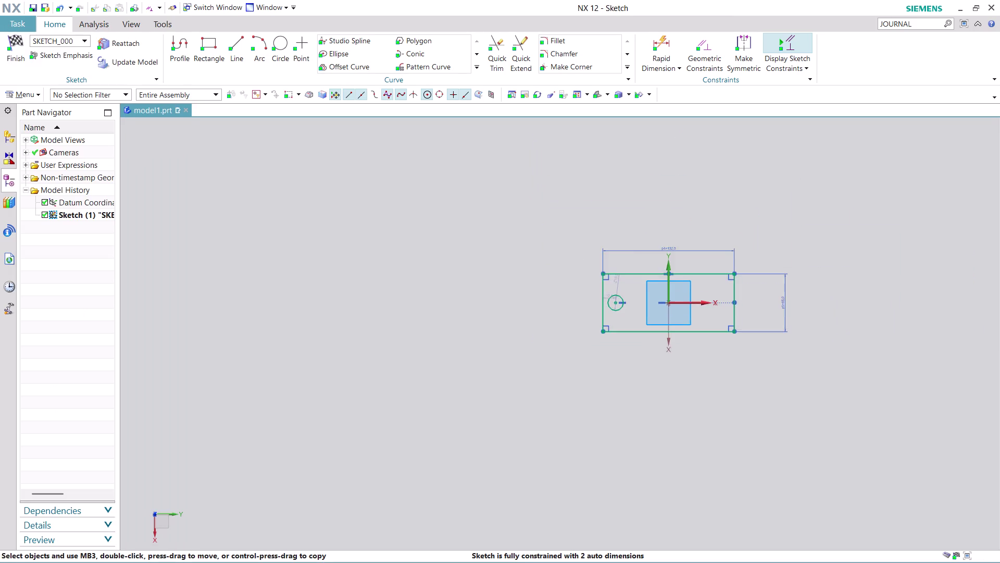
Set the hole diameter to 14 and its distance from the left edge to 16.
scroll(up, 3)
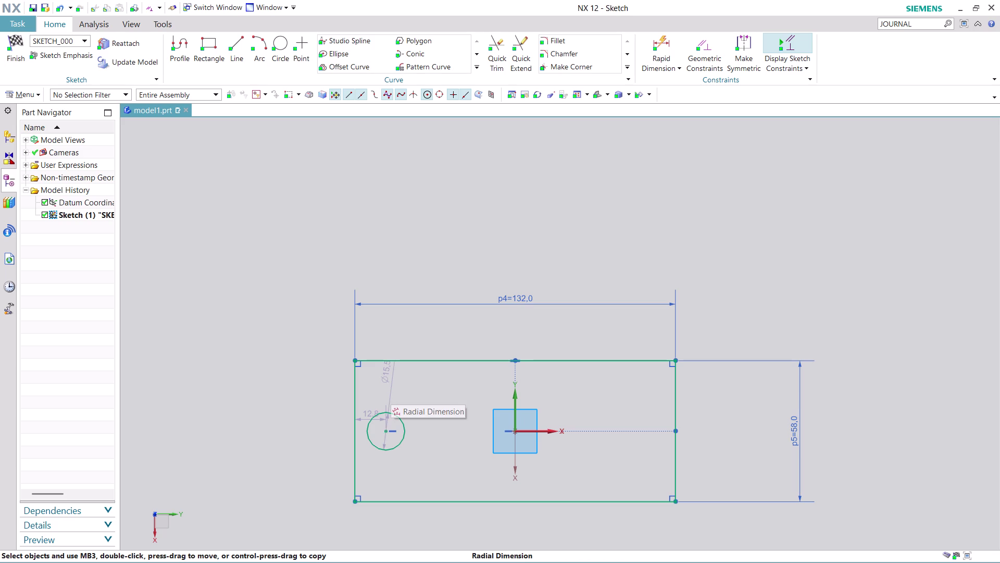
drag(369, 413, 392, 207)
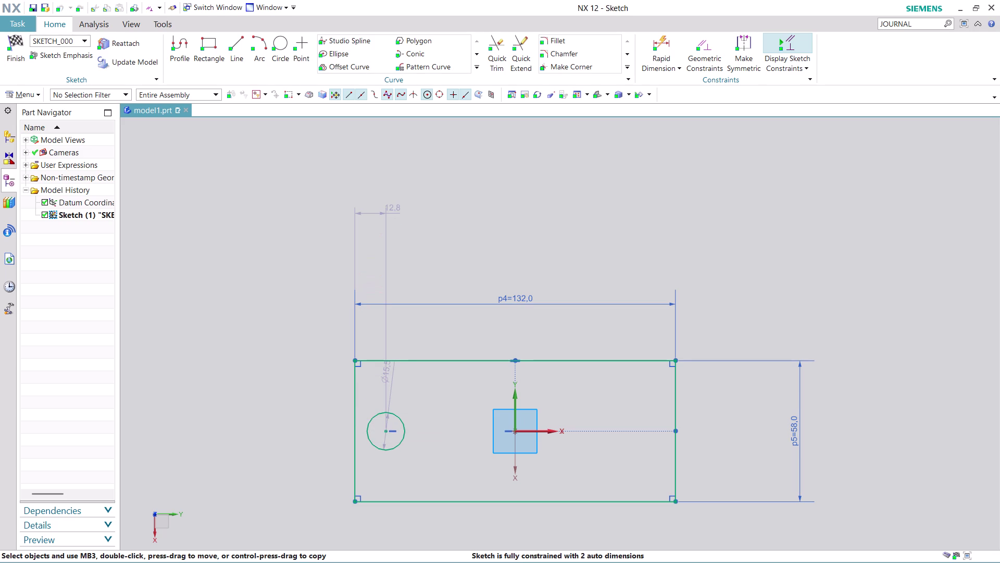
double_click(390, 376)
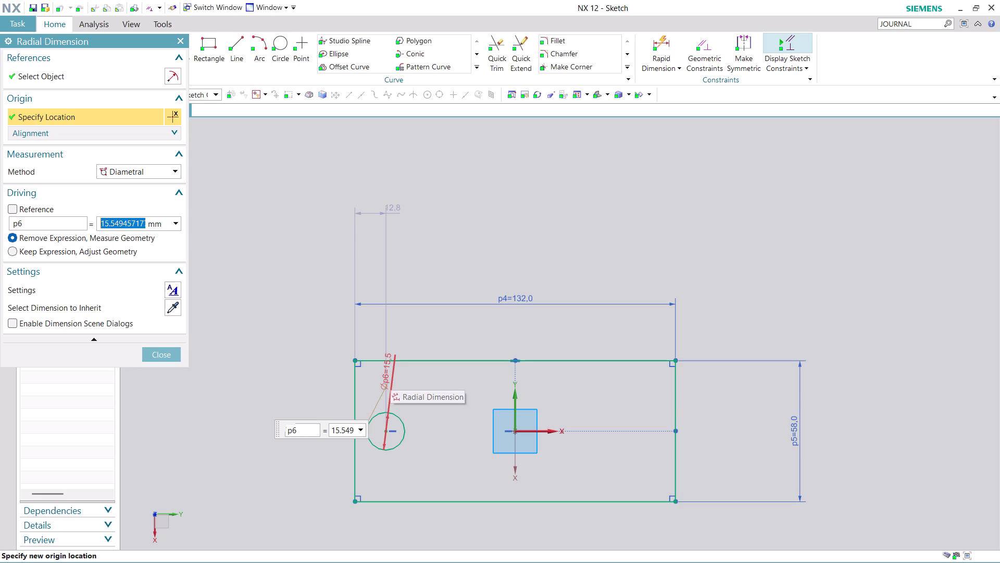
text(14)
key(Return)
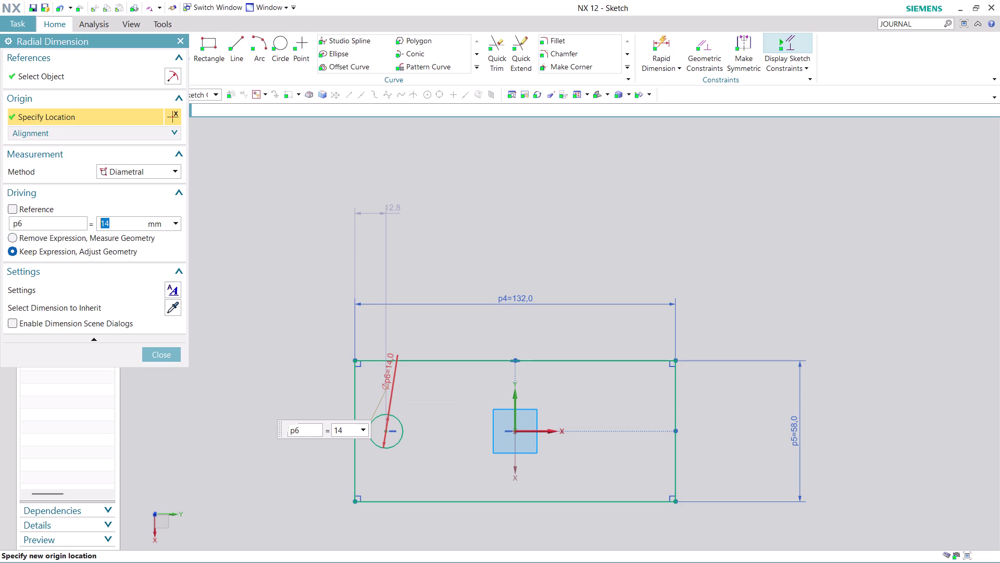
click(171, 348)
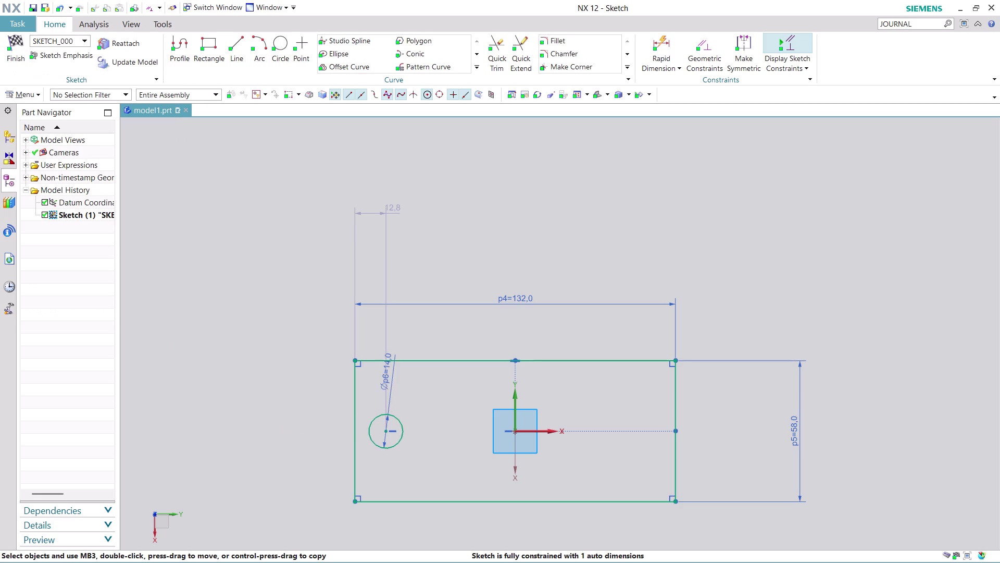
double_click(391, 206)
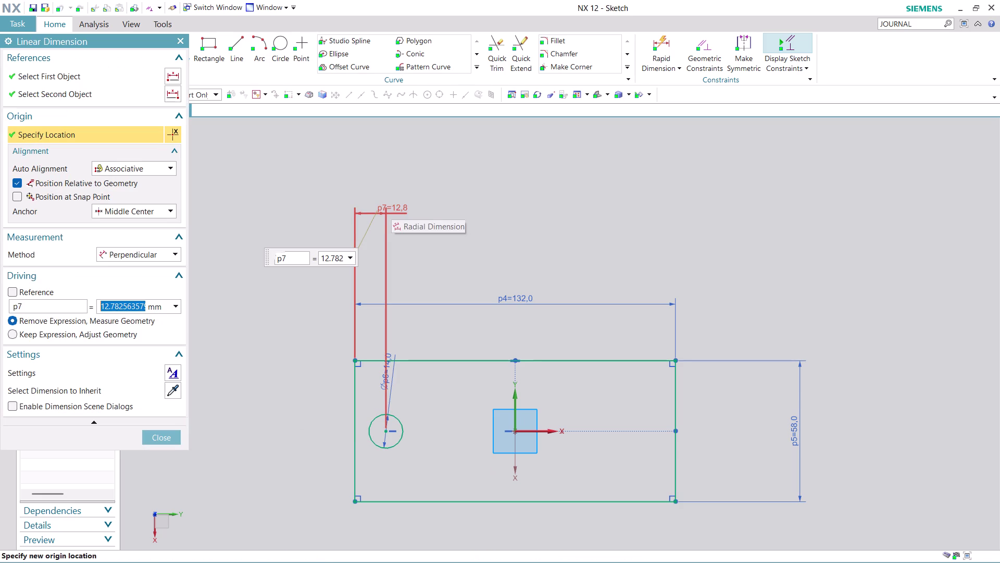
text(16)
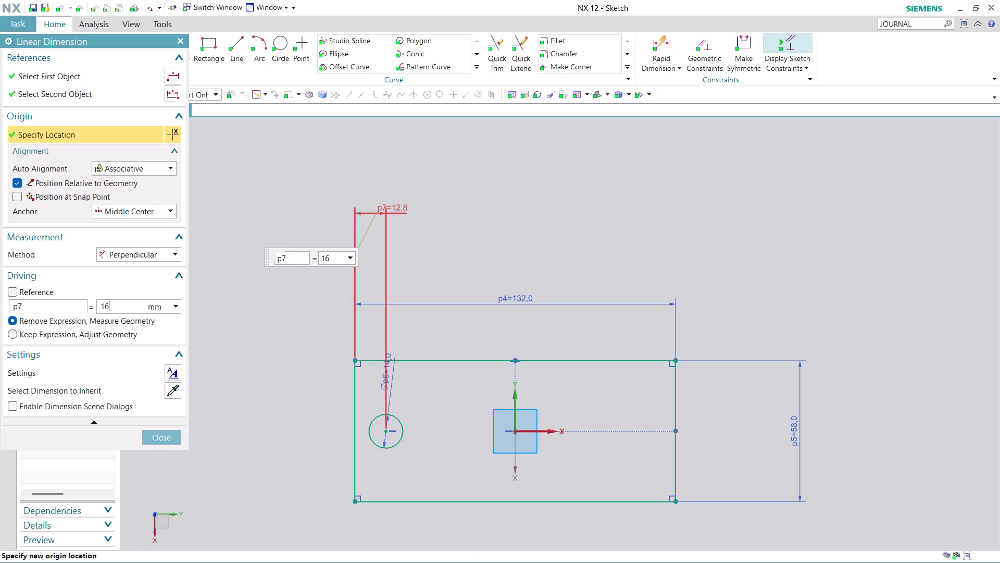
key(Return)
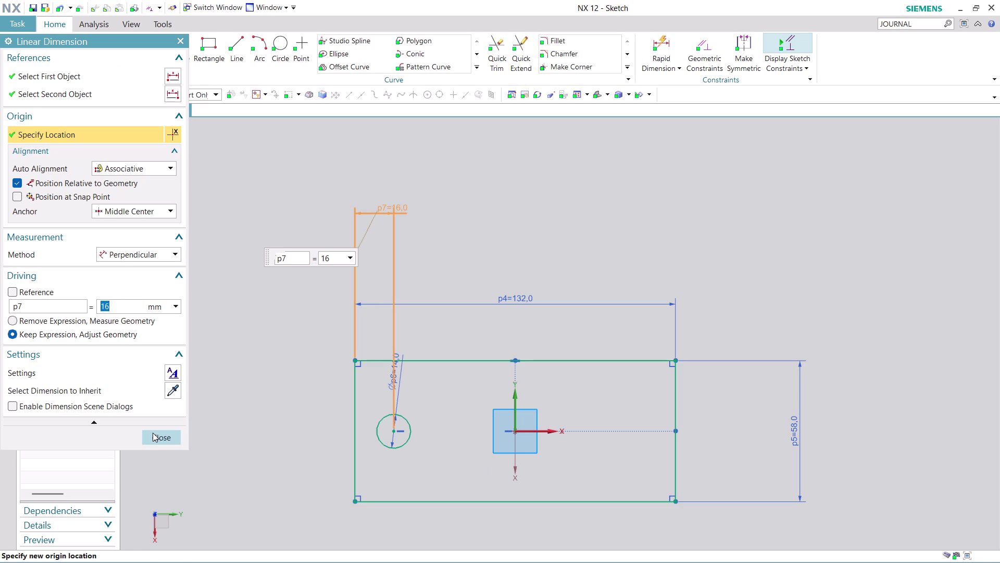
click(152, 433)
Mirror the hole circle across the vertical sketch axis and finish the sketch.
click(479, 66)
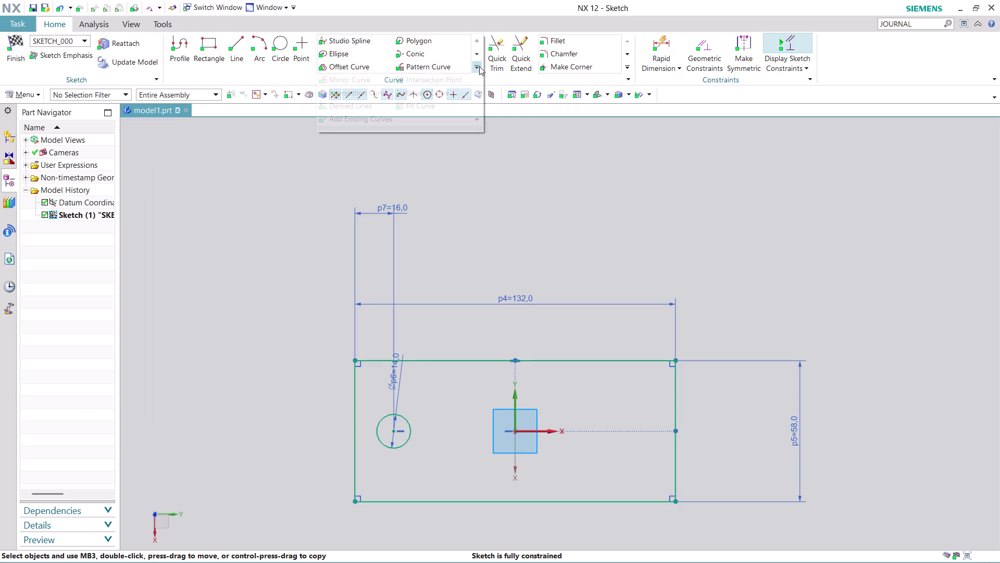
click(343, 78)
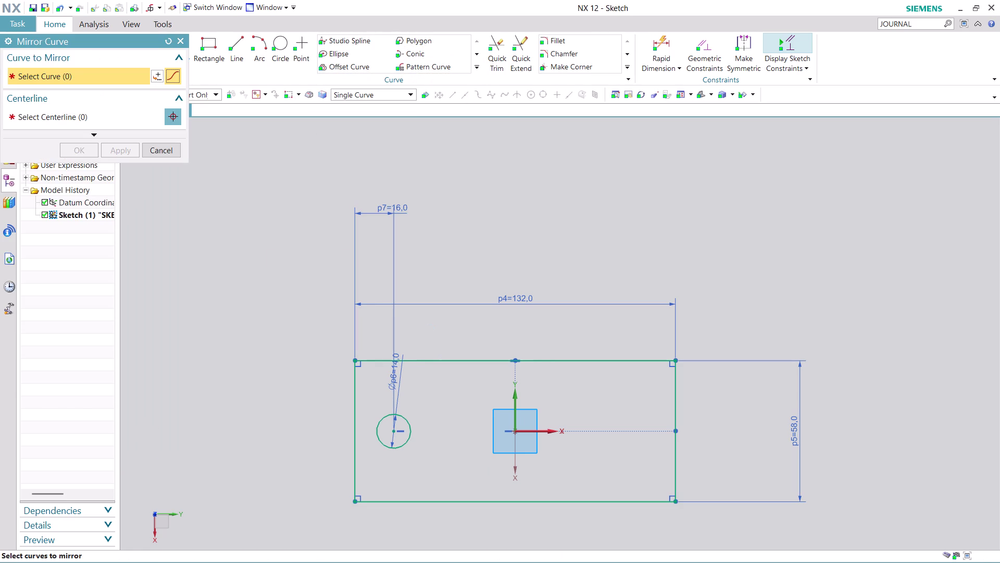
click(410, 427)
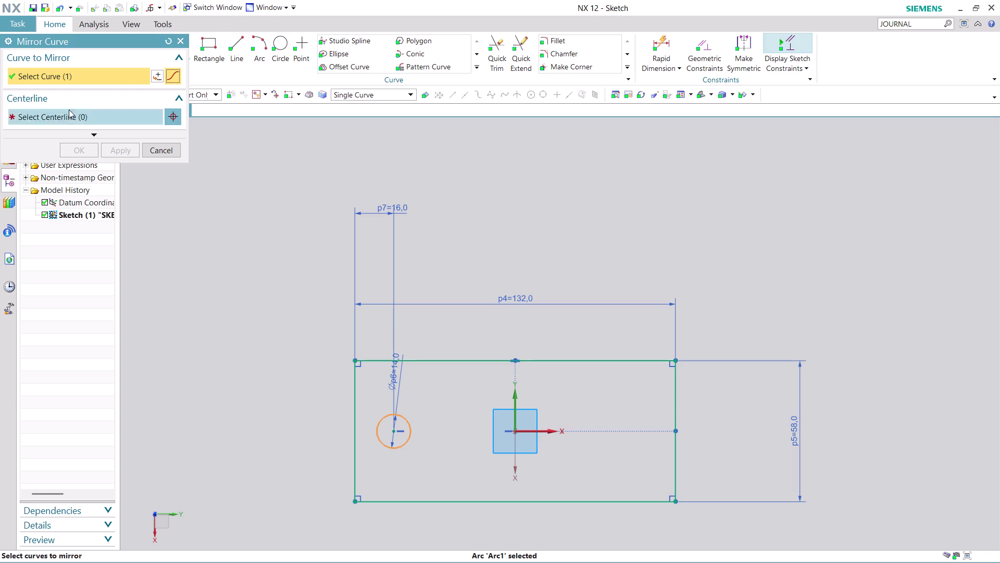
click(76, 115)
click(515, 400)
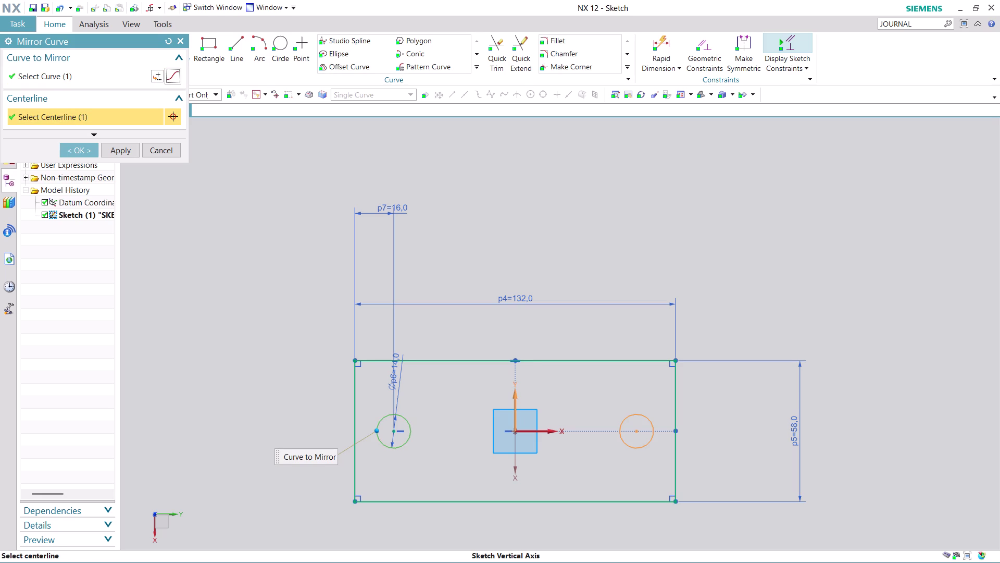
click(71, 154)
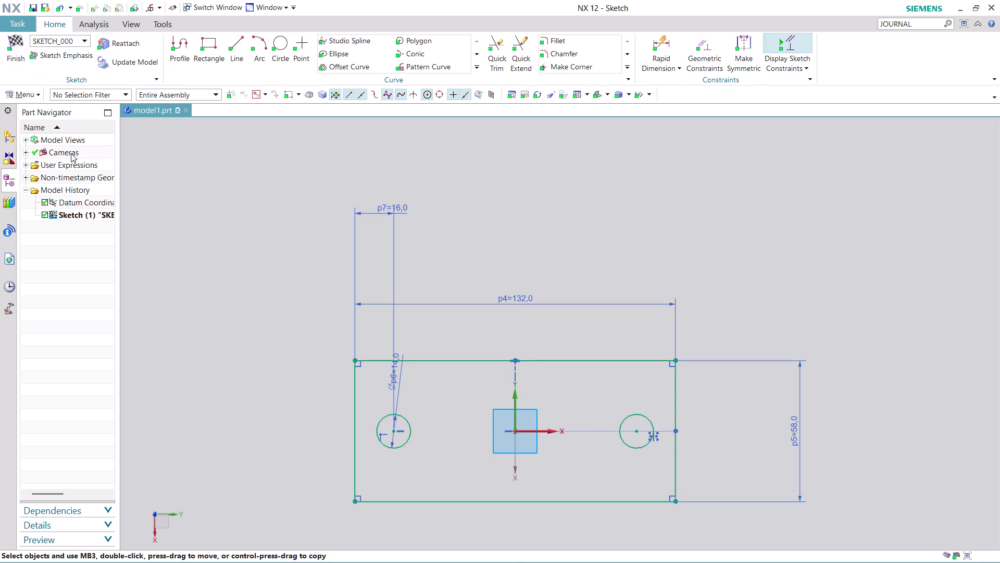
scroll(down, 3)
scroll(up, 3)
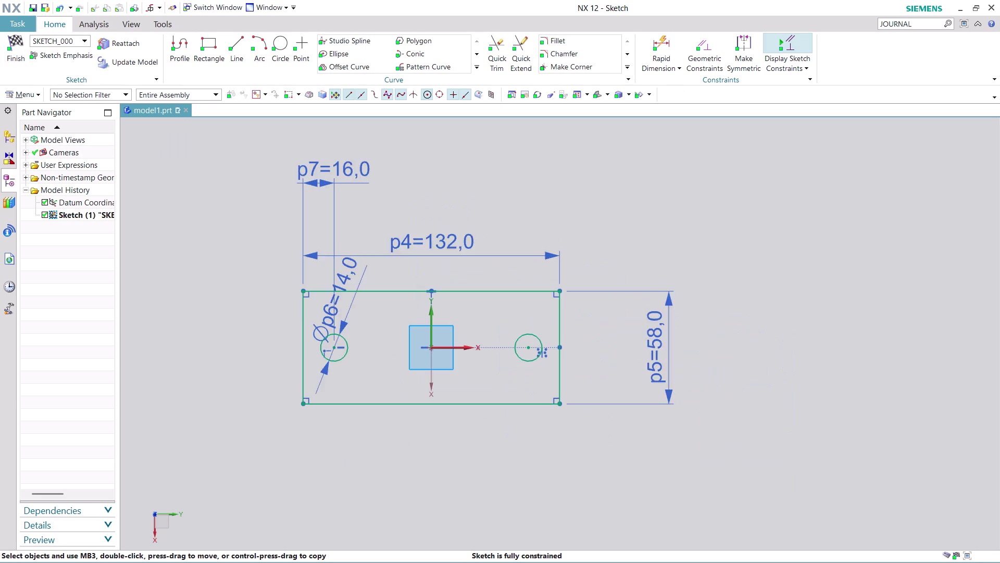
click(11, 59)
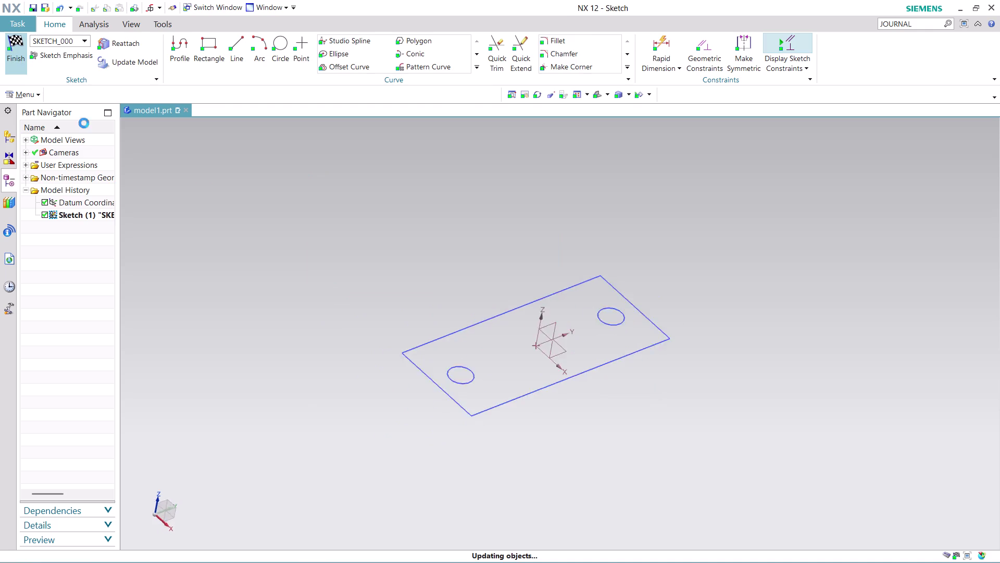
Extrude the plate outline and both holes to a 14 mm thick solid.
click(152, 44)
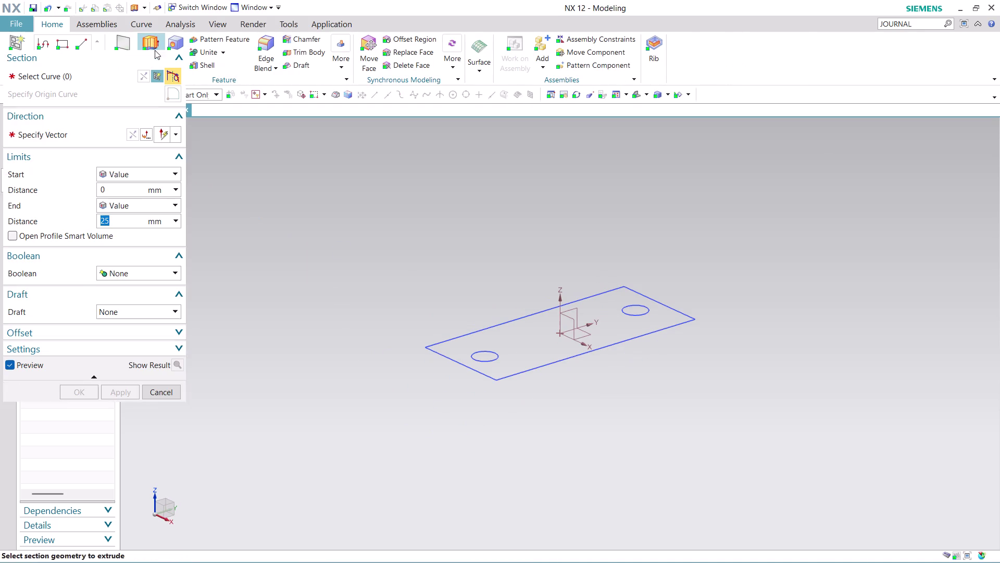
click(526, 353)
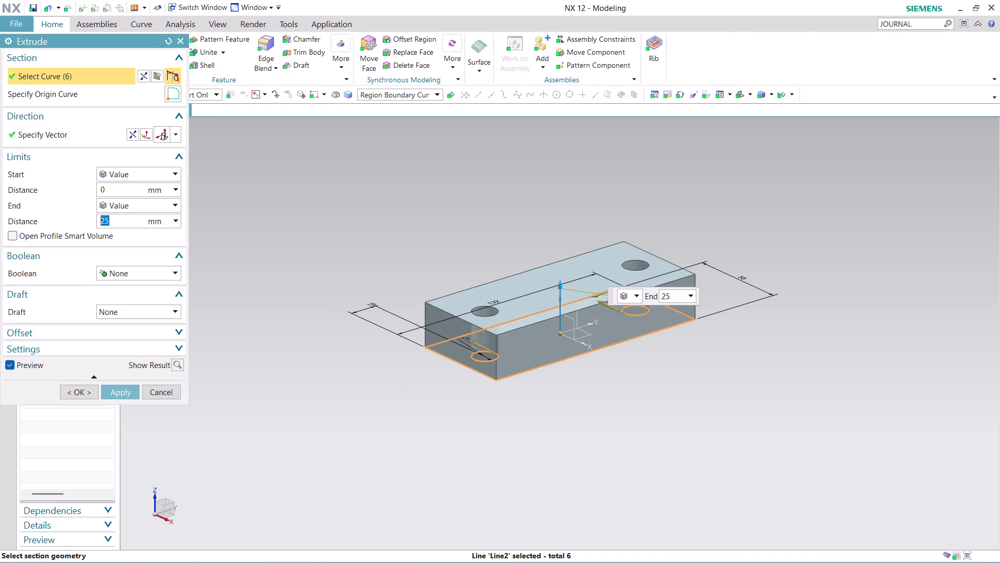
text(14)
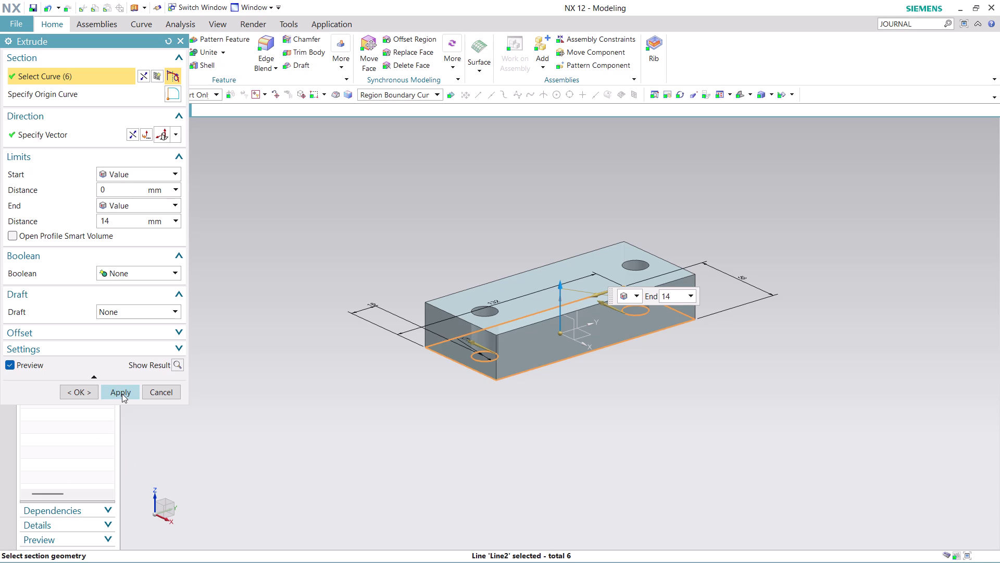
click(122, 394)
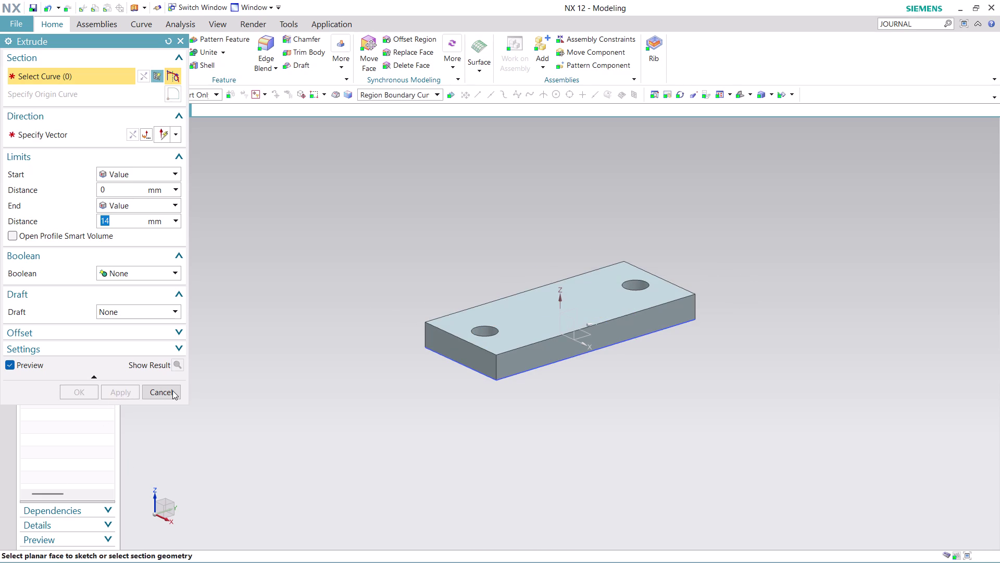
click(173, 391)
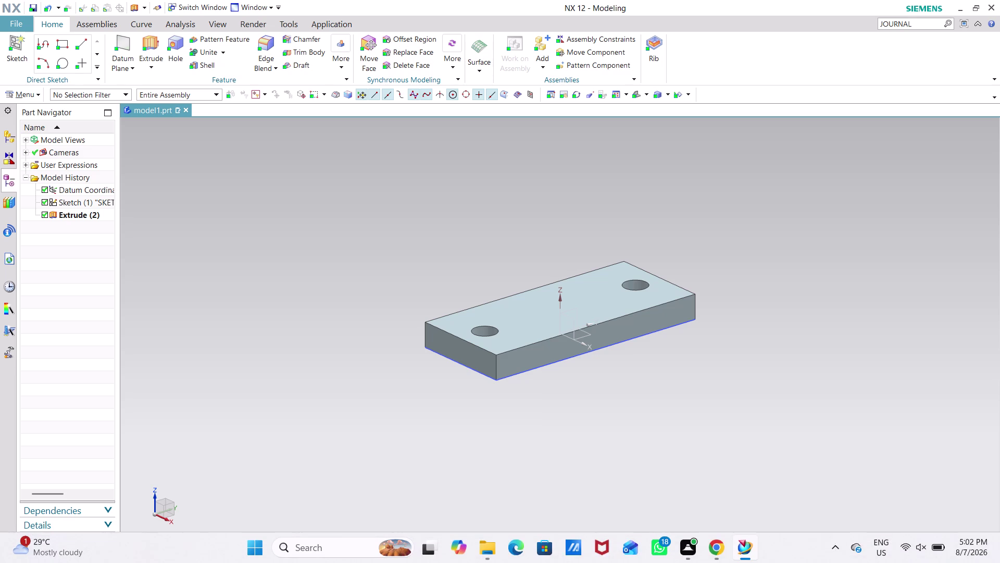
click(14, 97)
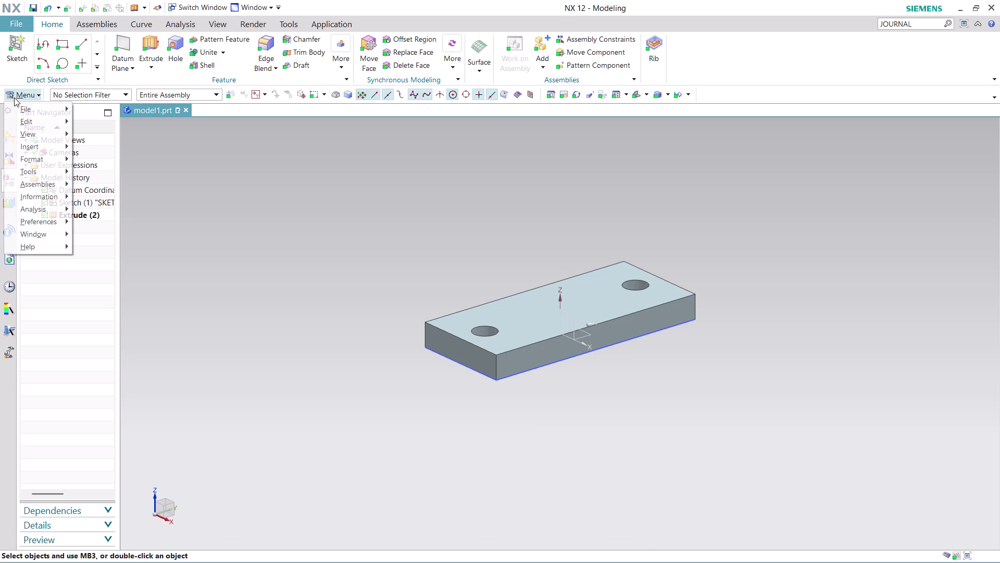
Create Sketch (3) on the plate's long side face with the Inferred plane method.
click(127, 160)
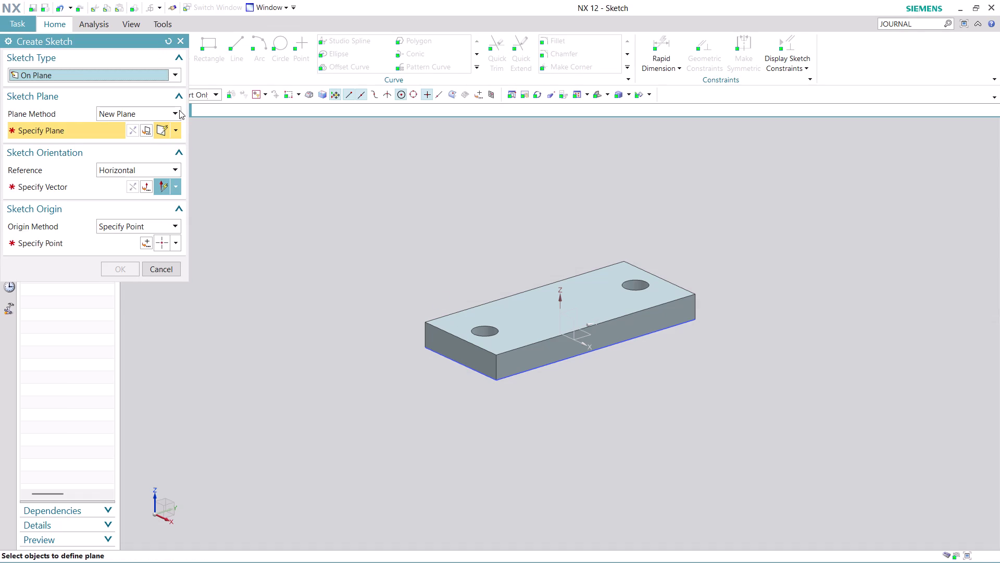
click(179, 109)
click(151, 130)
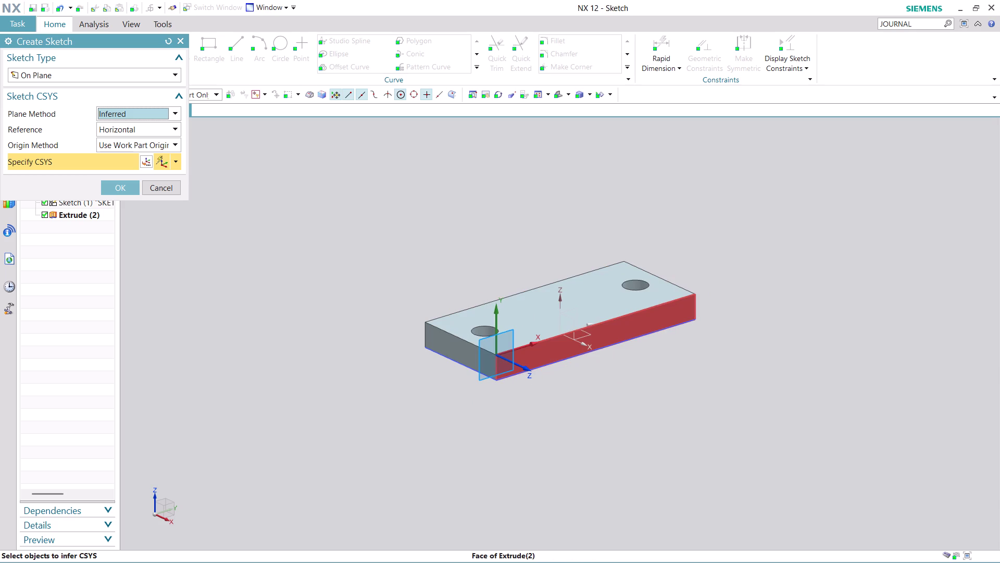
middle_drag(597, 416, 561, 402)
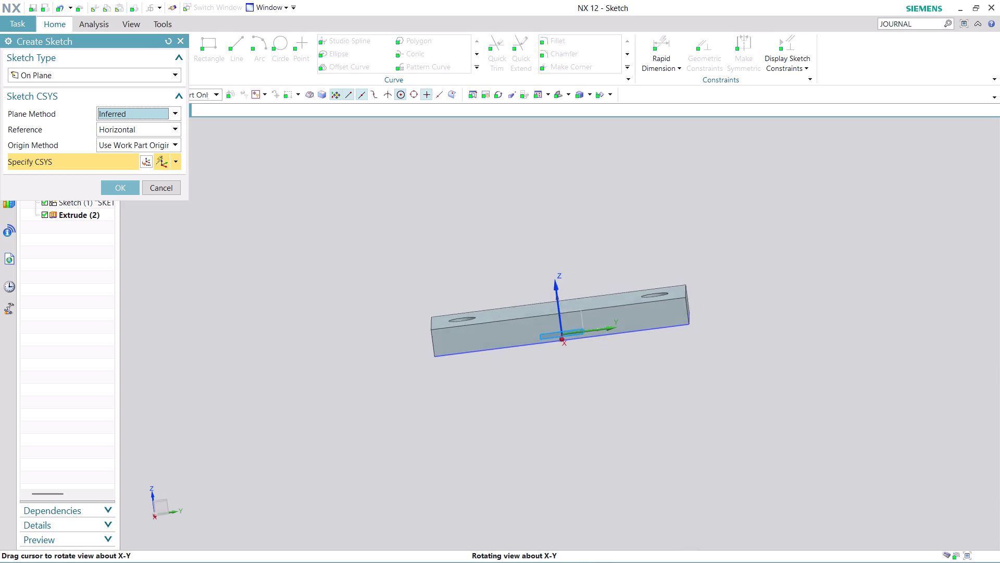
middle_drag(561, 402, 561, 404)
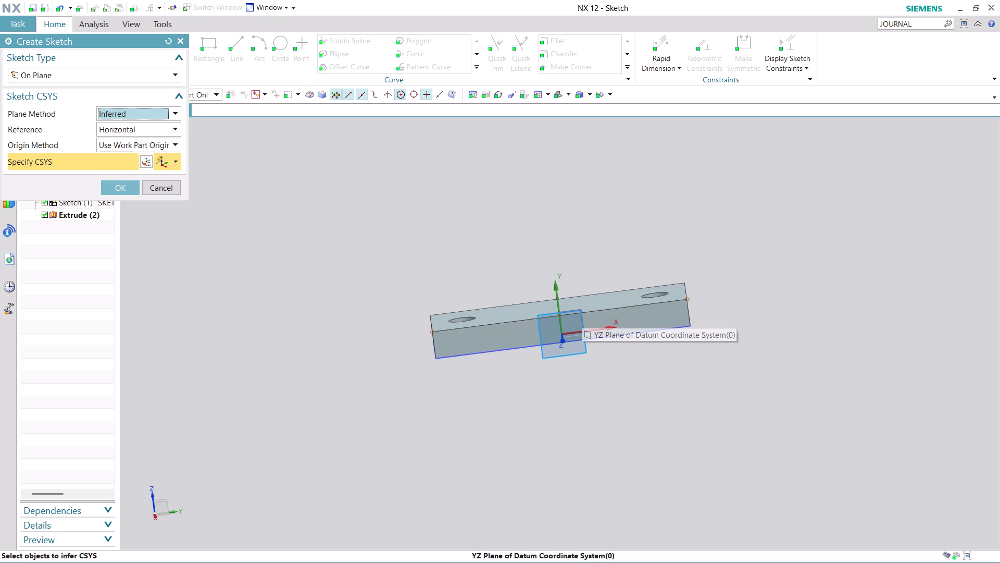
middle_click(582, 314)
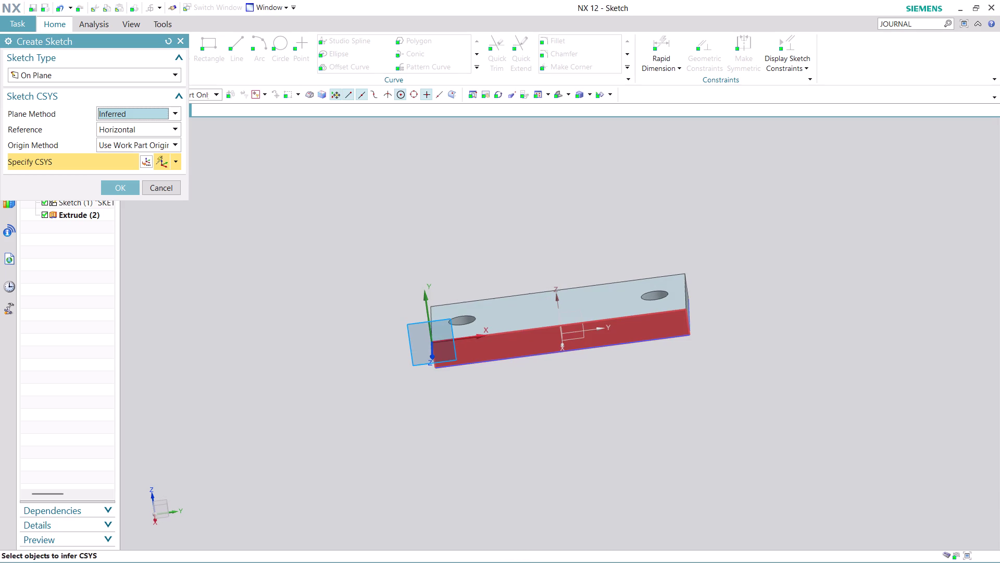
click(551, 340)
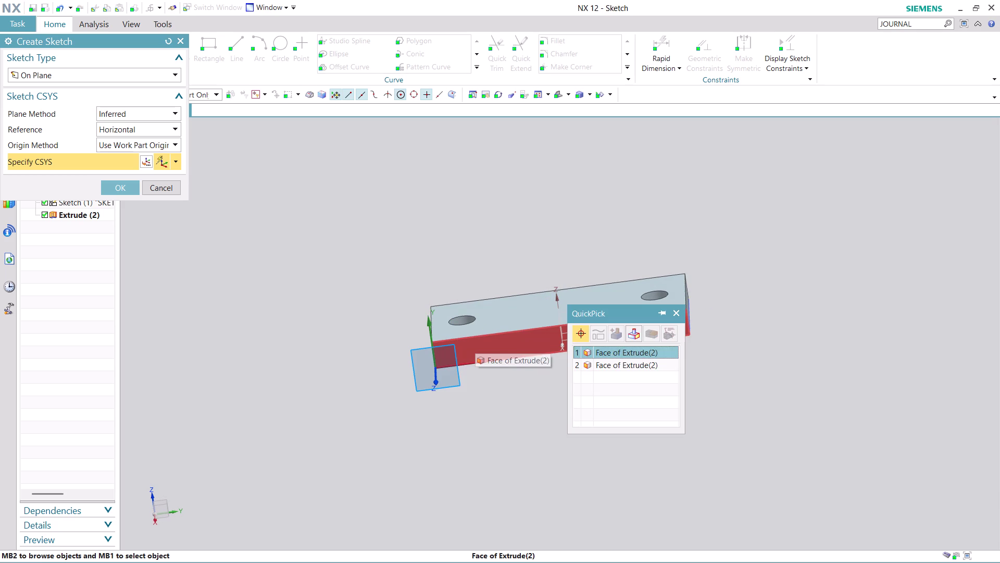
click(634, 353)
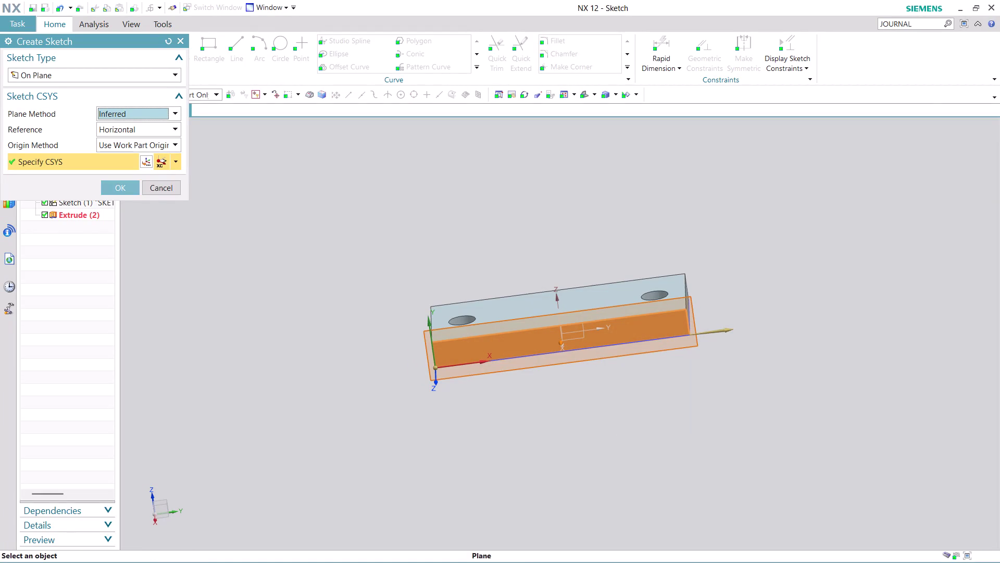
click(115, 188)
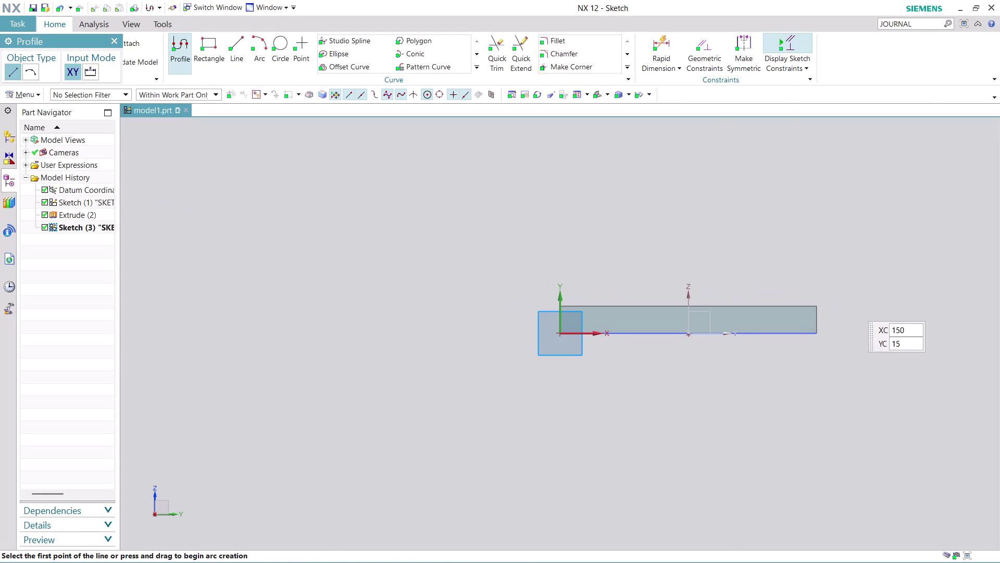
Project the plate's top edge into the side-face sketch with Project Curve.
scroll(up, 3)
scroll(up, 3)
scroll(down, 3)
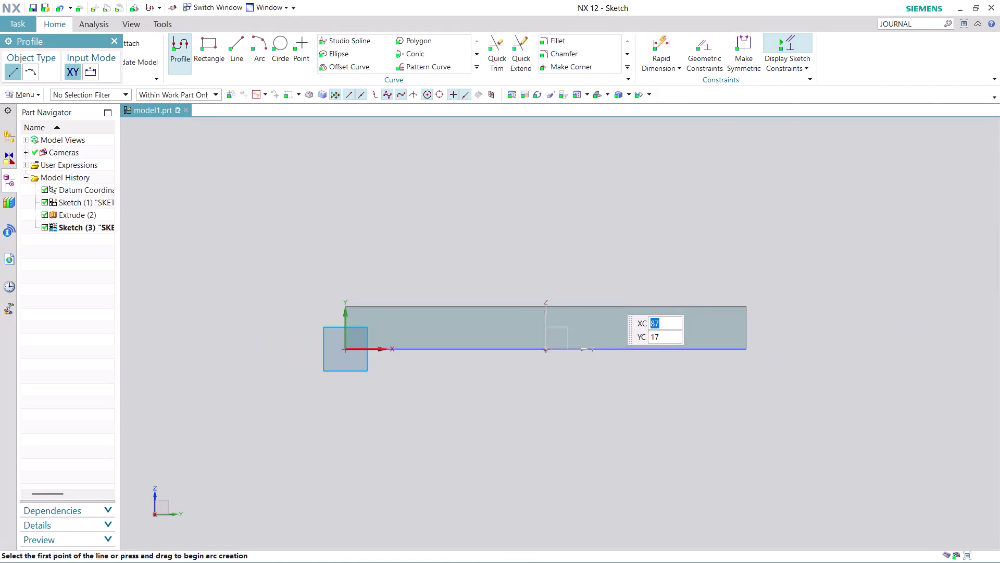
scroll(up, 3)
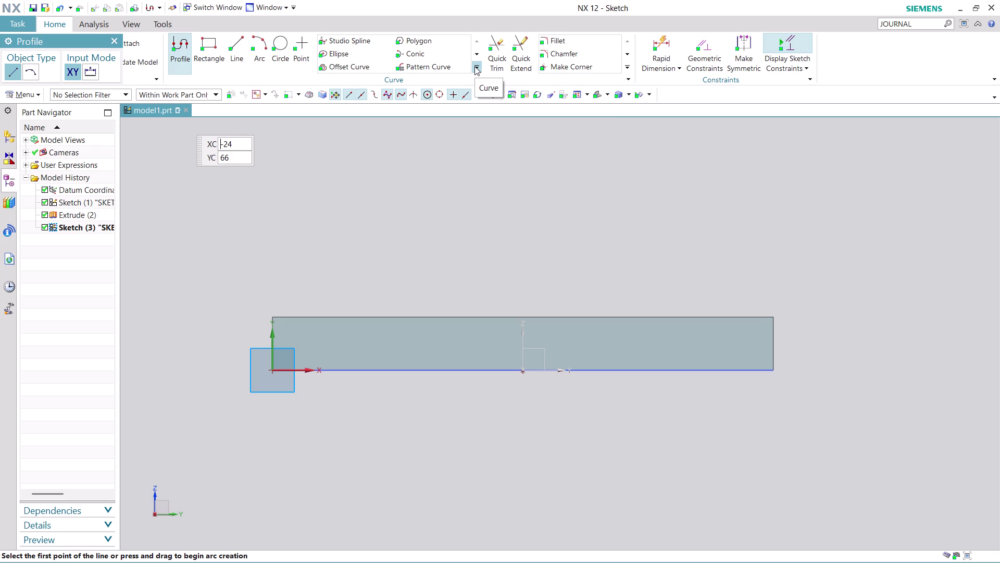
click(475, 66)
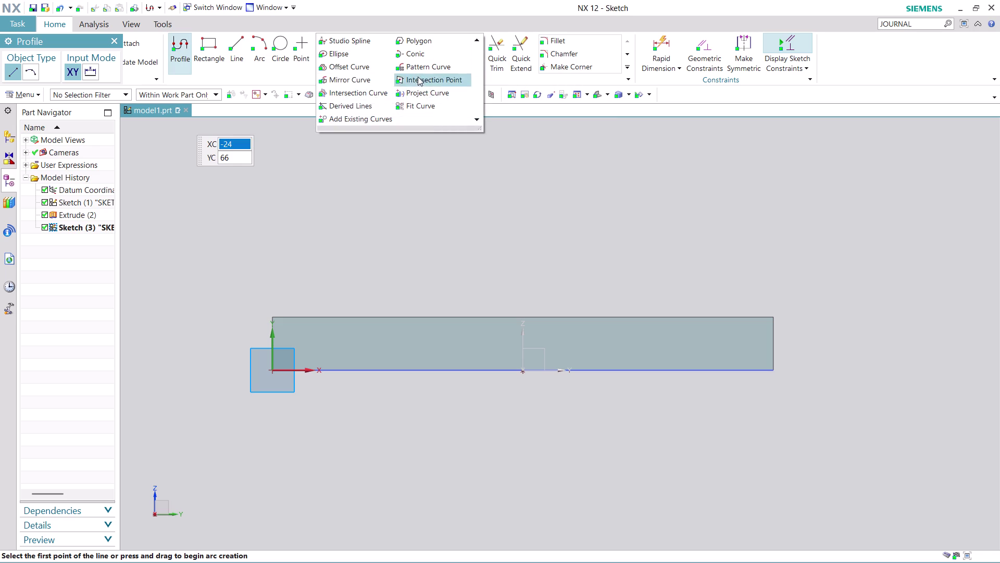
click(416, 92)
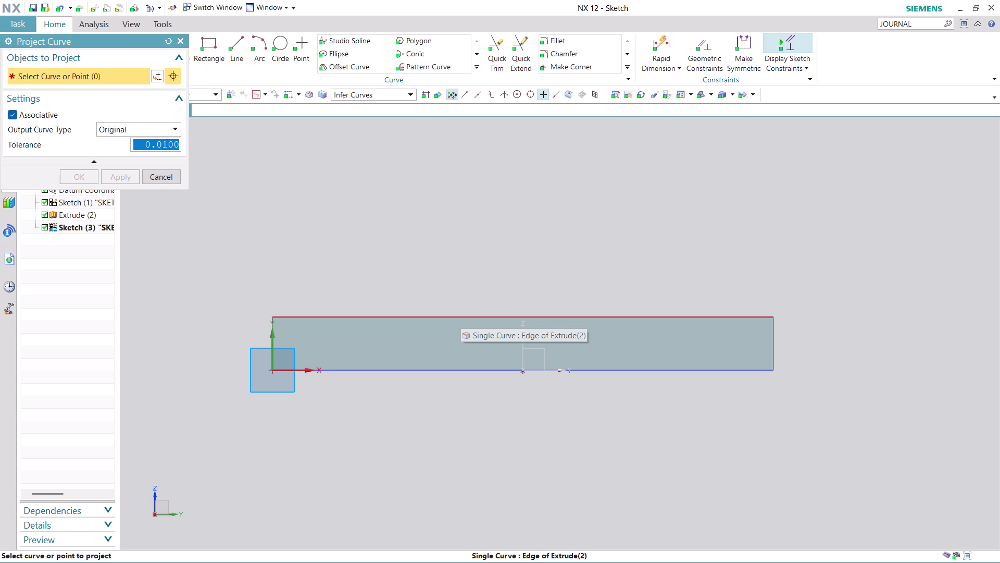
click(461, 315)
click(522, 328)
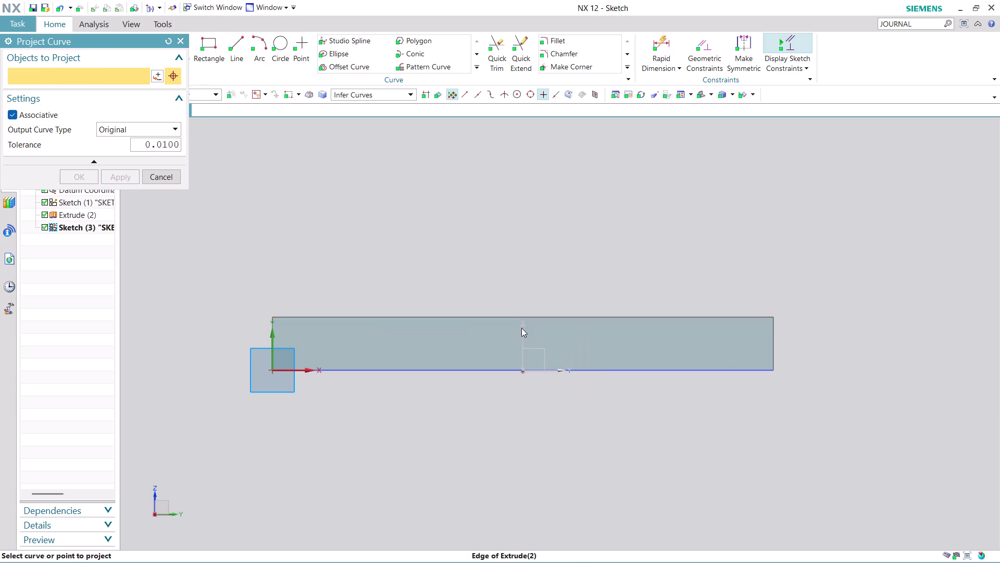
click(124, 181)
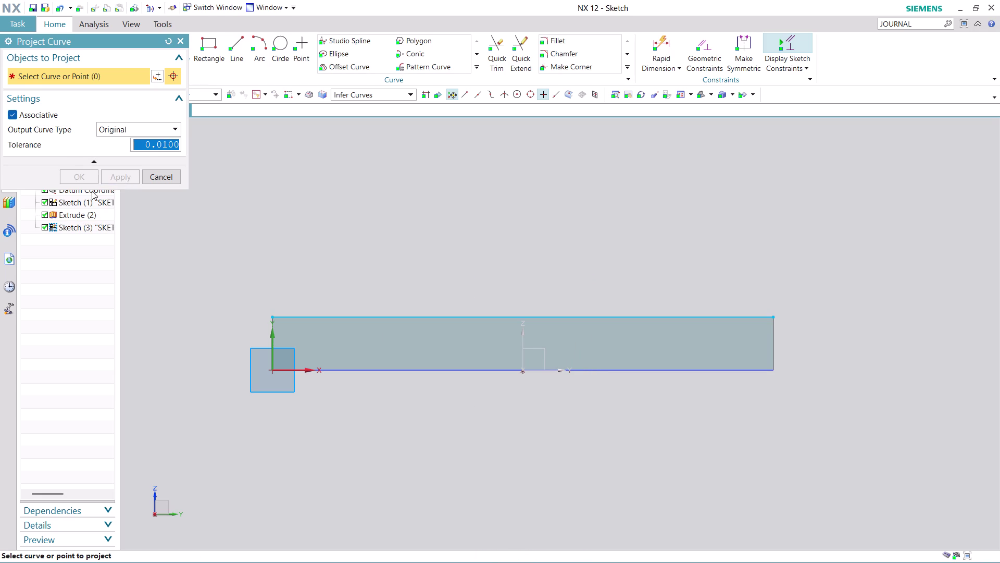
click(151, 175)
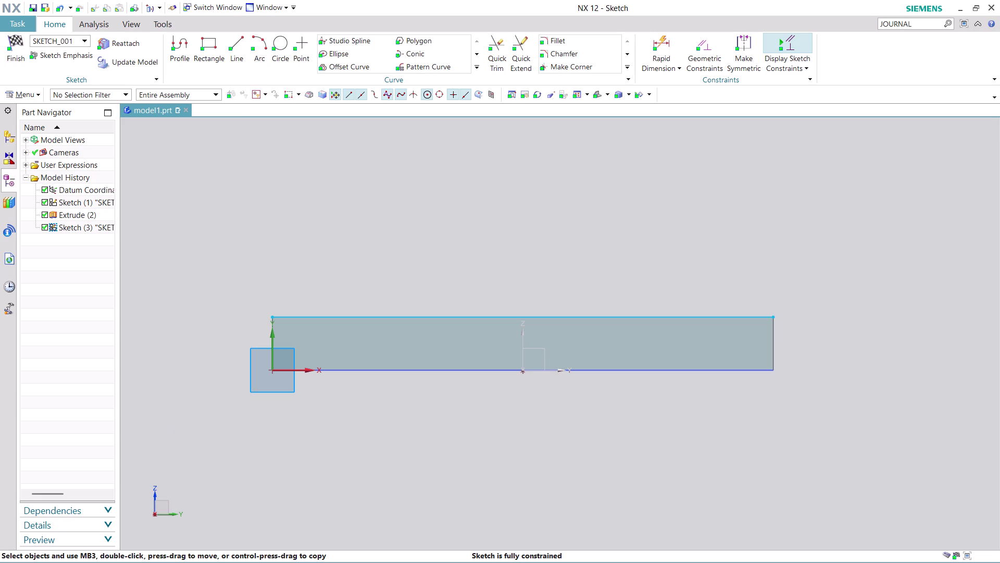
scroll(up, 3)
scroll(down, 3)
scroll(up, 3)
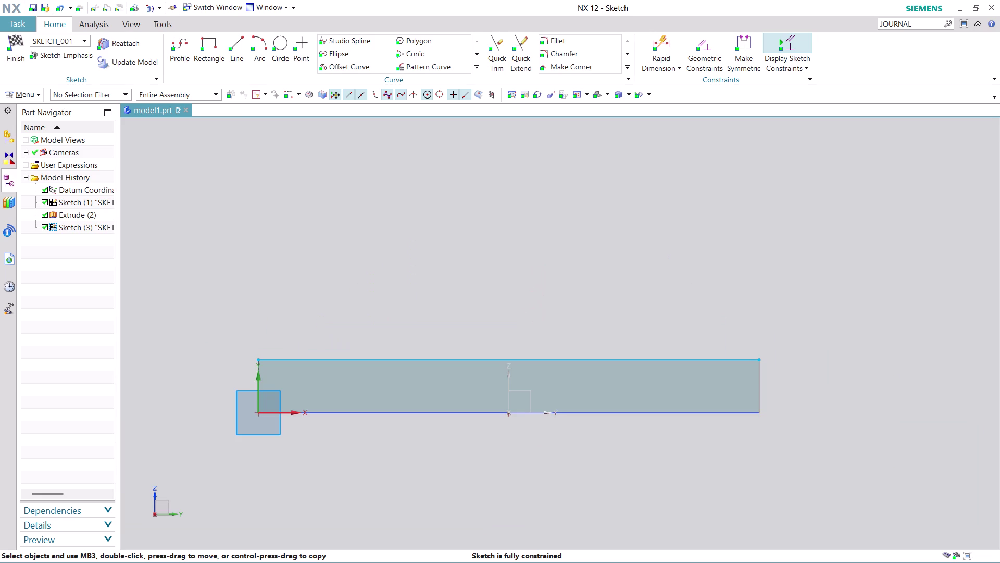
click(278, 40)
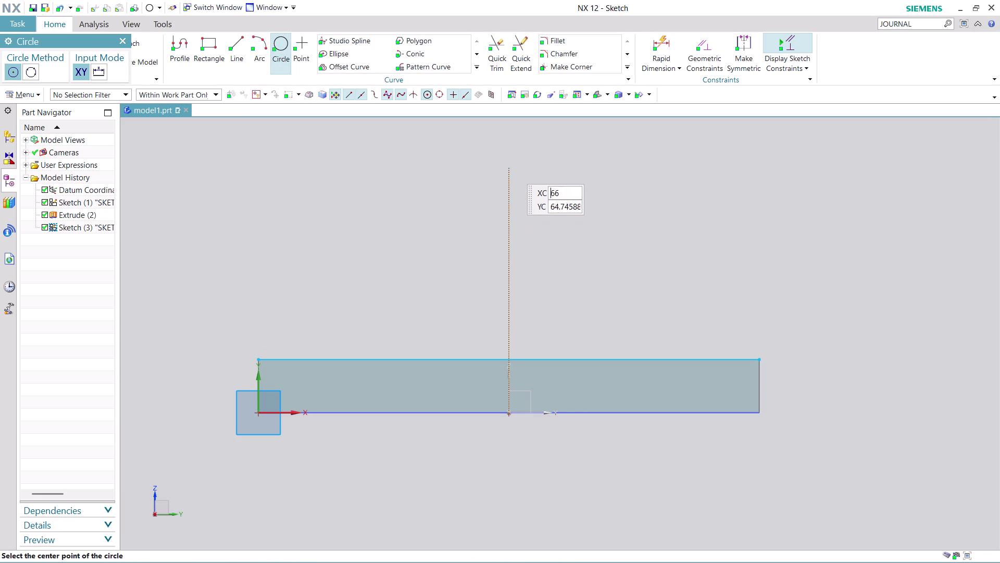
Place a 16 mm diameter circle above the plate, 66 across and 52 above its top edge.
click(508, 162)
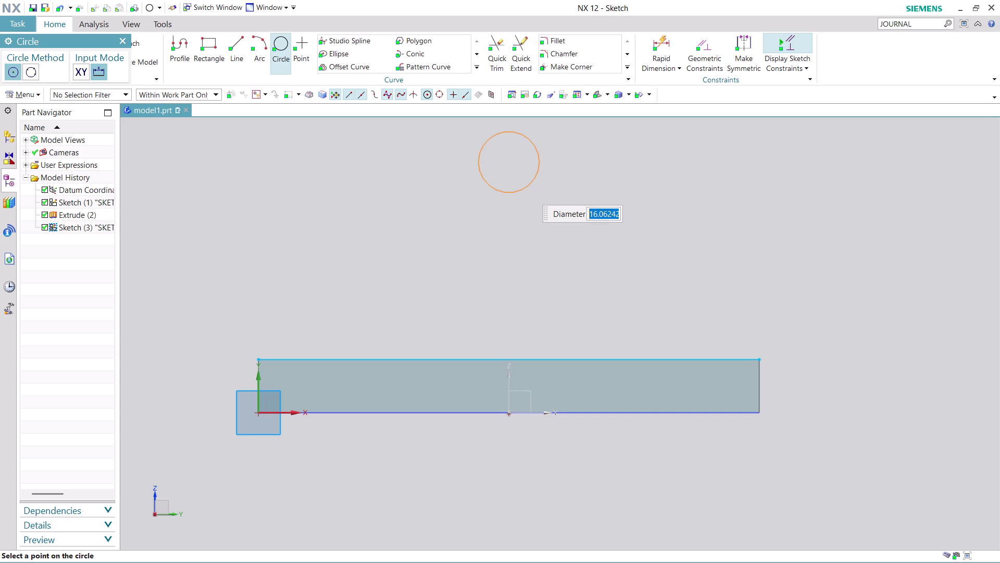
text(1)
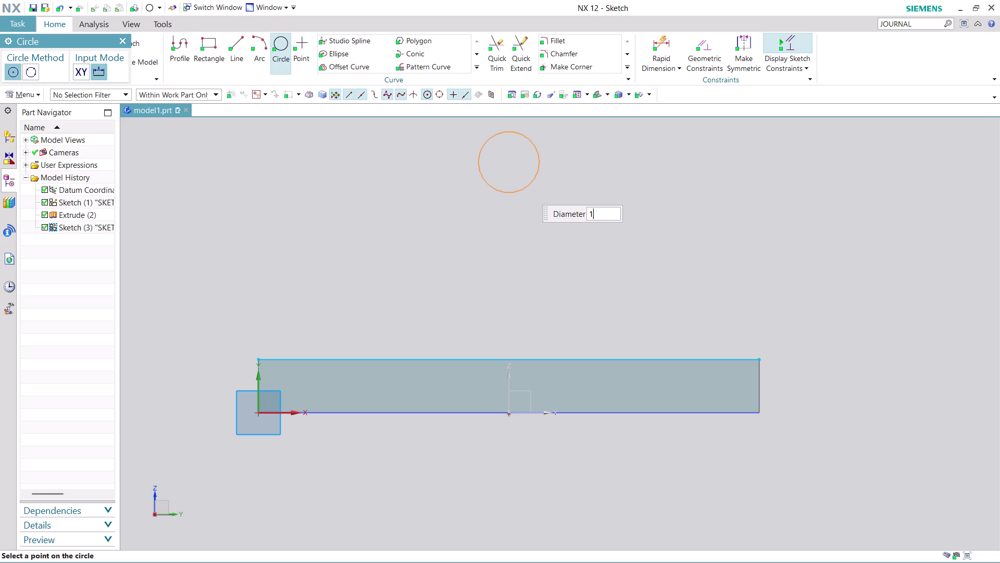
text(6)
key(Return)
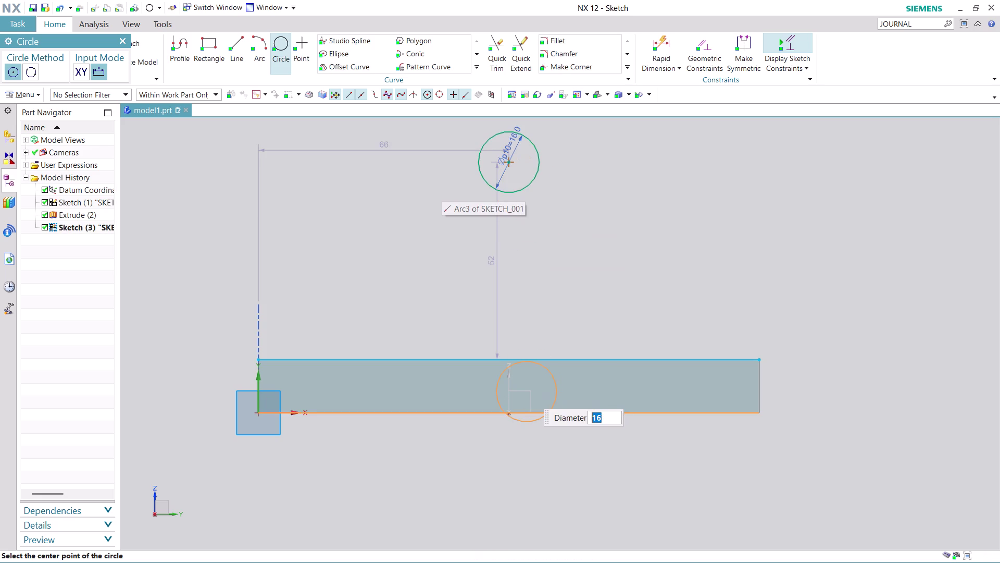
key(Escape)
Keep the circle's horizontal dimension at 66.
key(Escape)
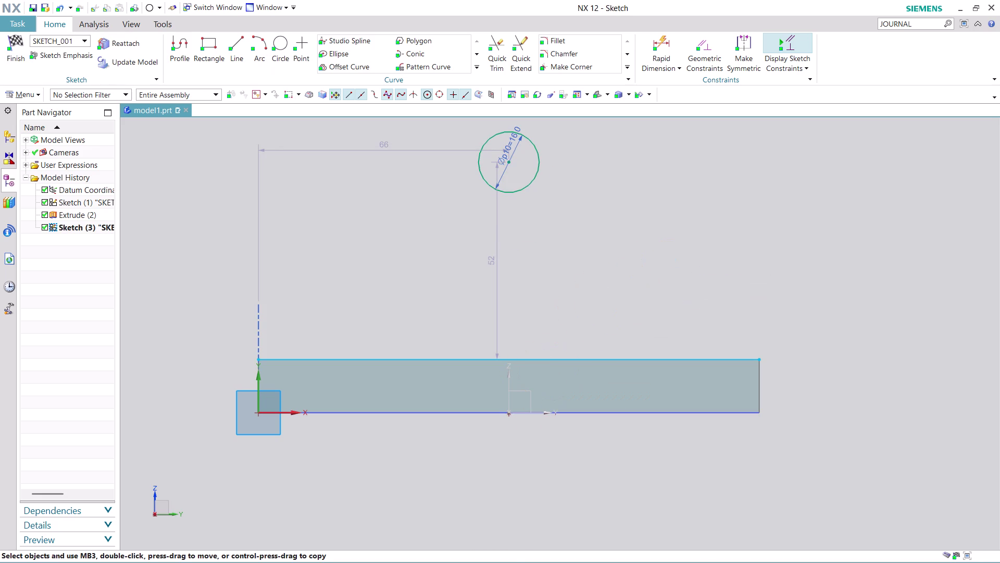
key(Escape)
double_click(385, 146)
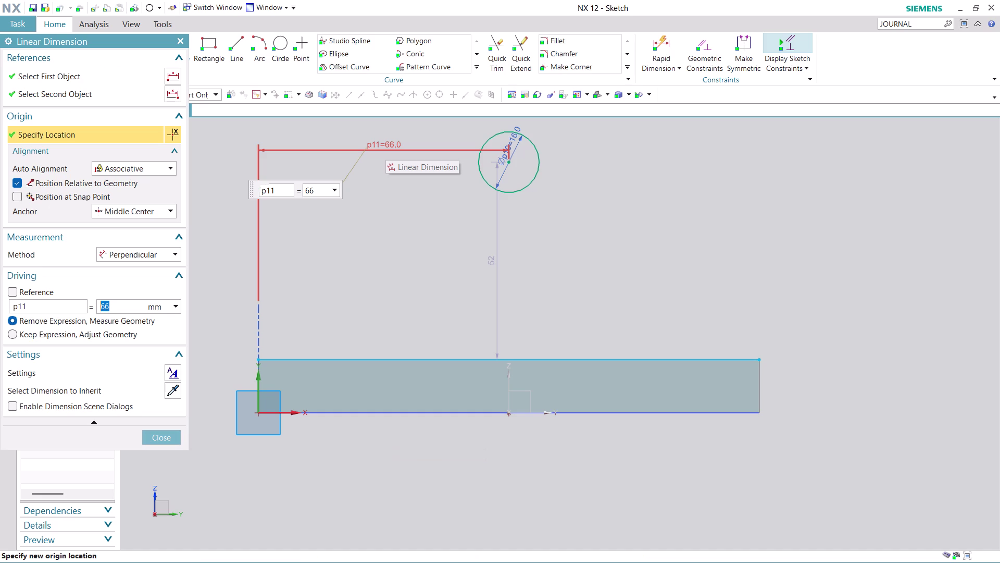
key(Escape)
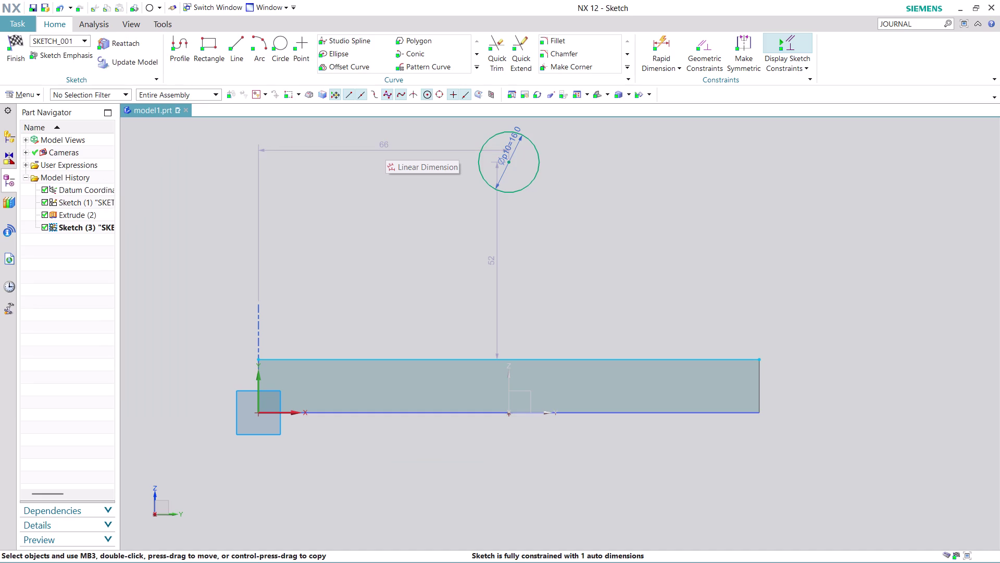
key(Escape)
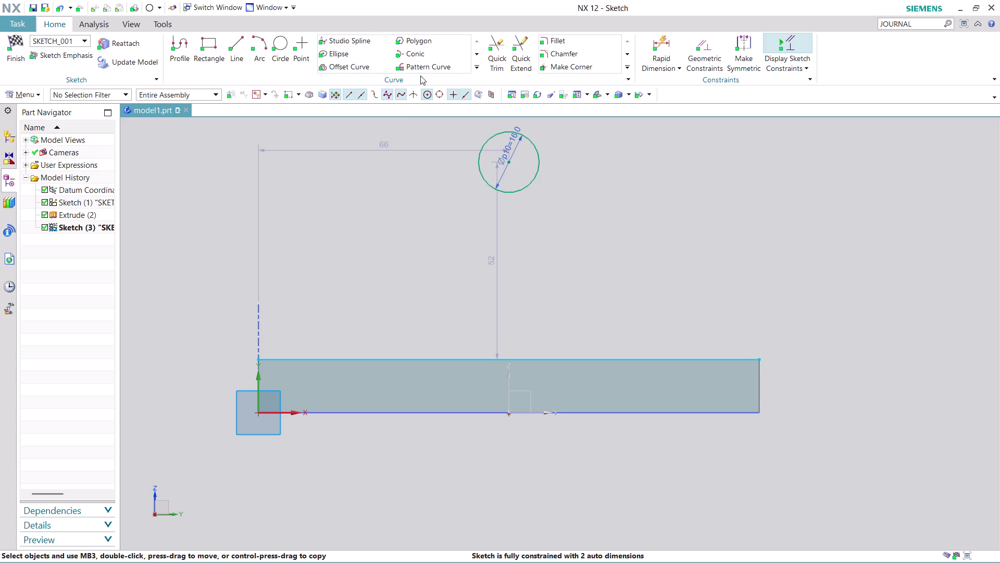
click(672, 40)
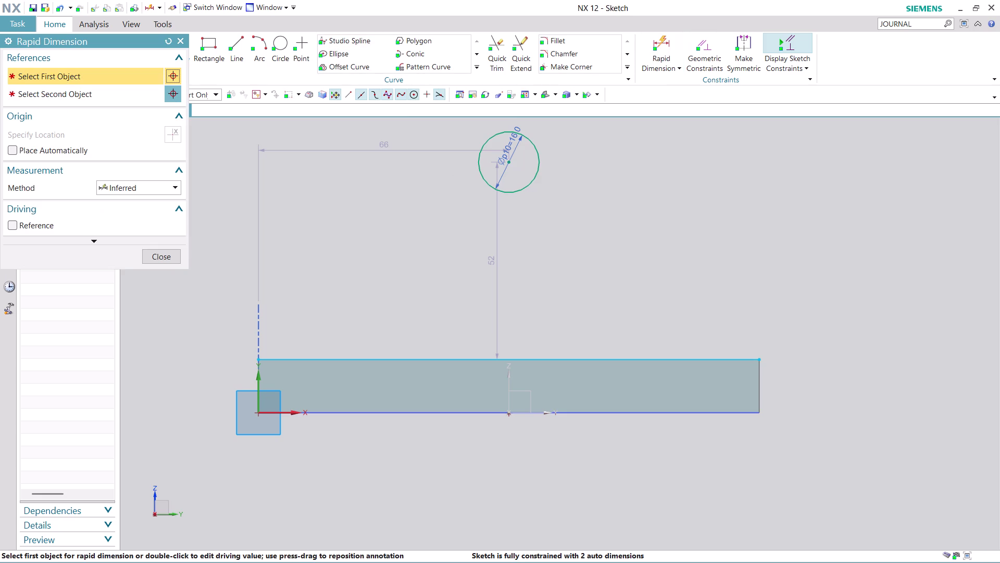
Add a 54 vertical dimension from the base plate's bottom edge to the circle centre.
click(511, 162)
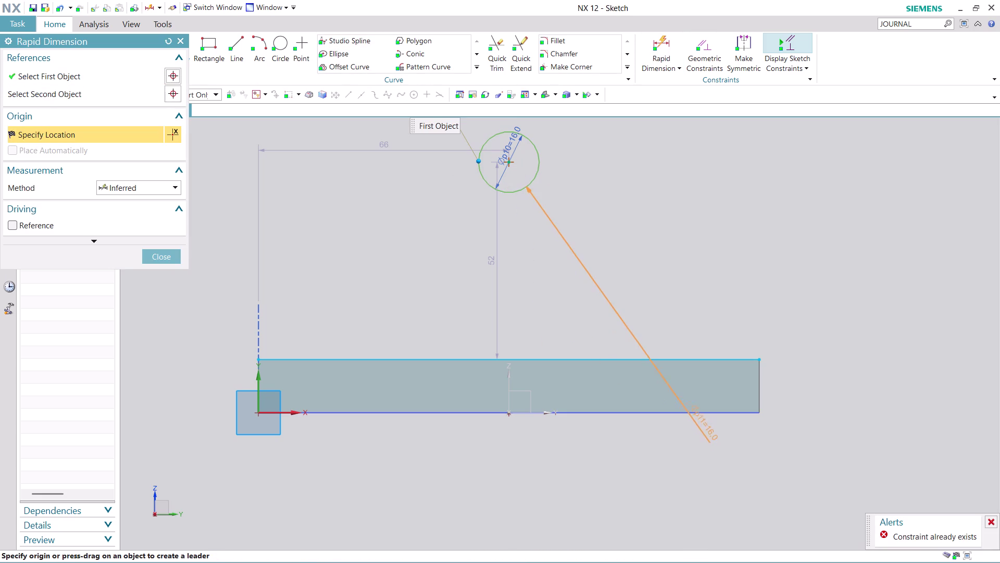
click(681, 413)
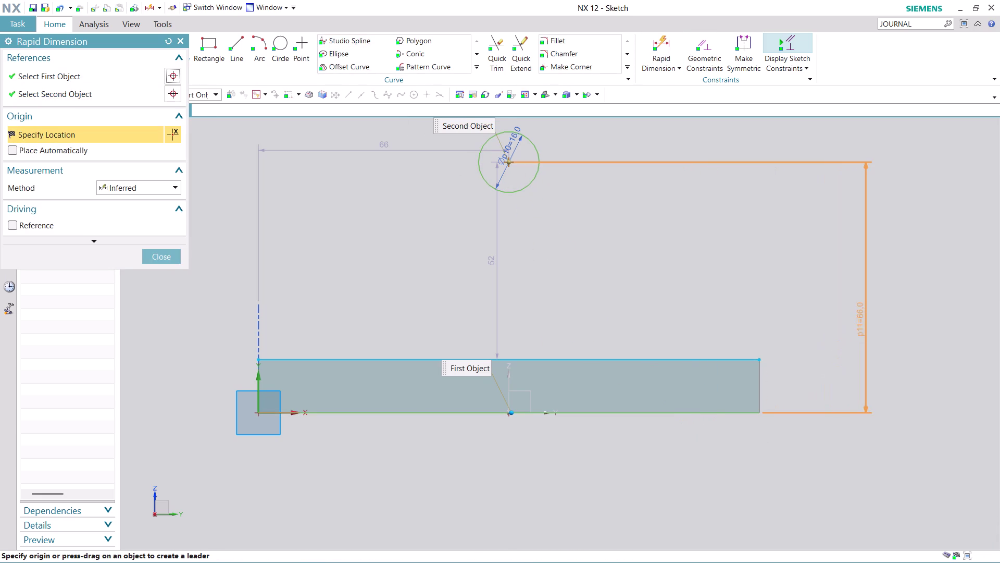
click(854, 285)
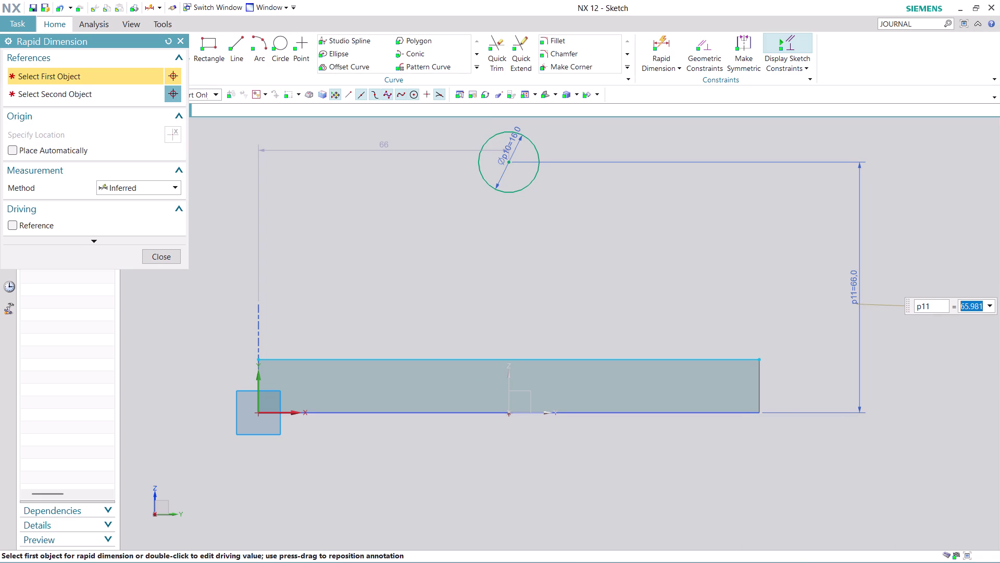
text(54)
key(Return)
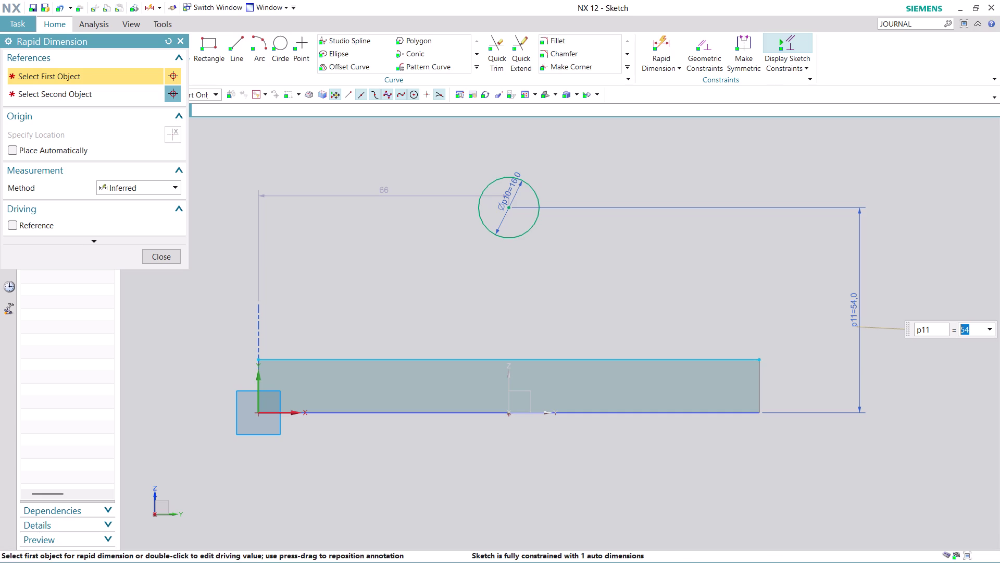
click(162, 255)
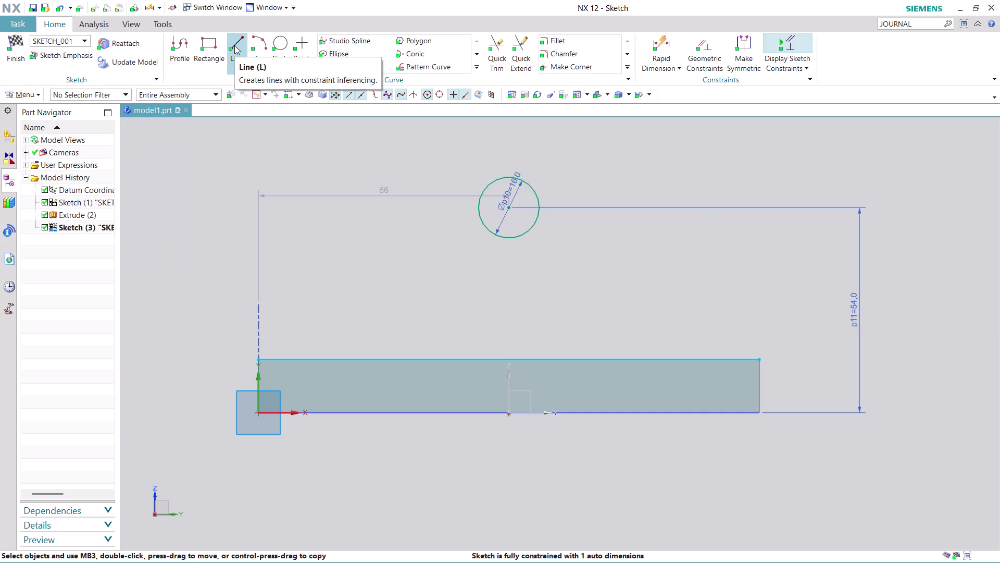
Draw a 48.2-long slanted line from the circle's left side to the plate's top edge.
click(234, 45)
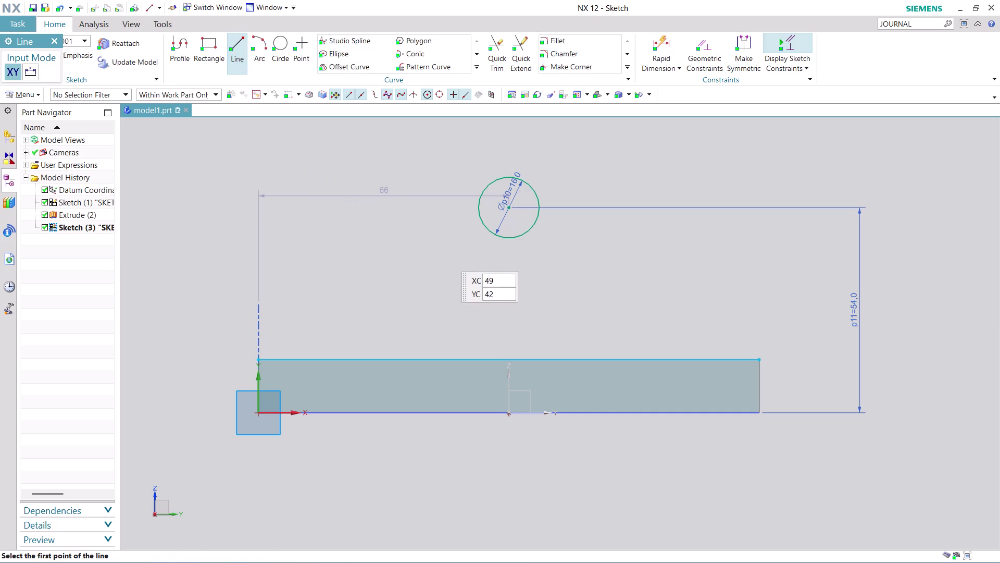
click(478, 205)
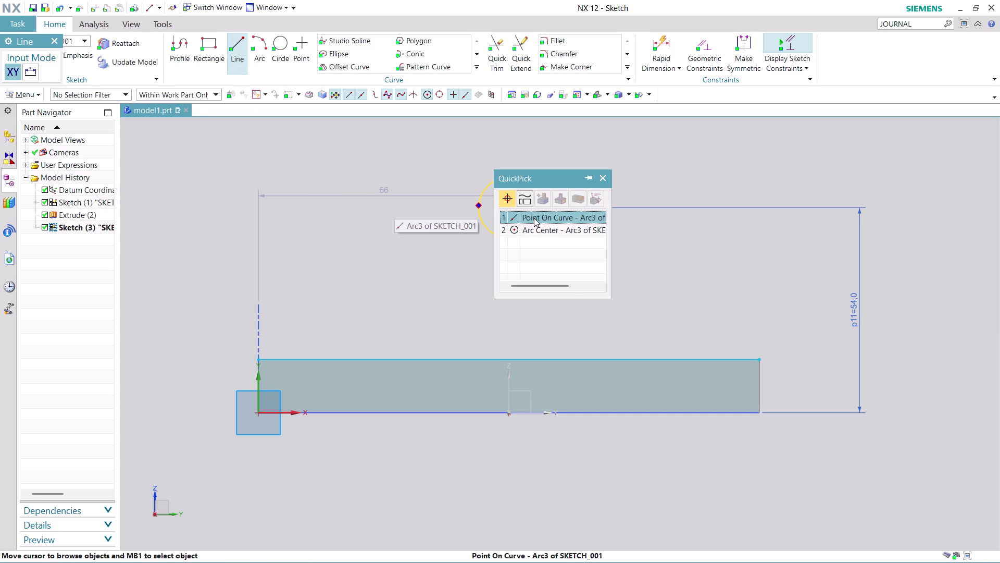
click(534, 218)
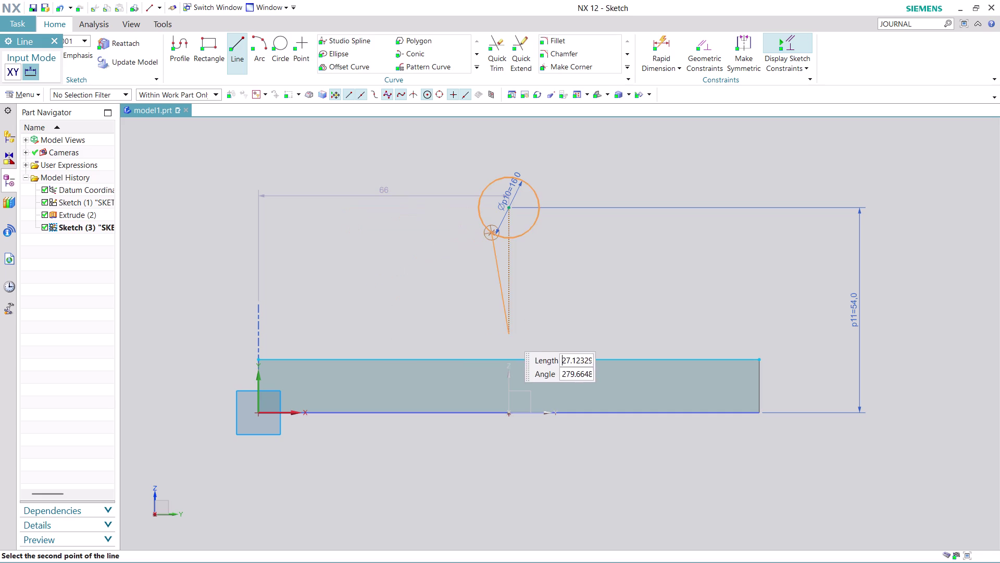
key(Escape)
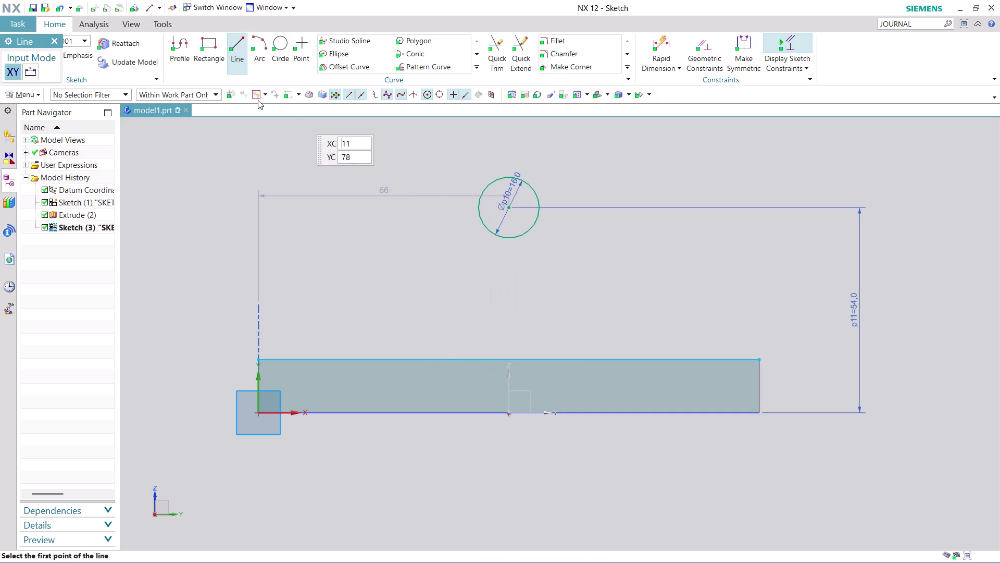
click(482, 196)
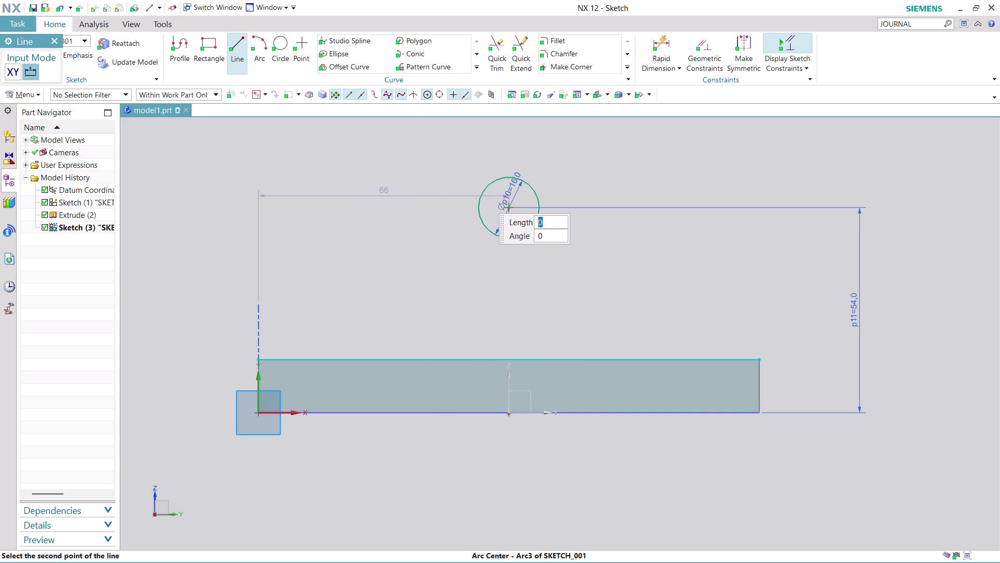
key(Escape)
click(477, 199)
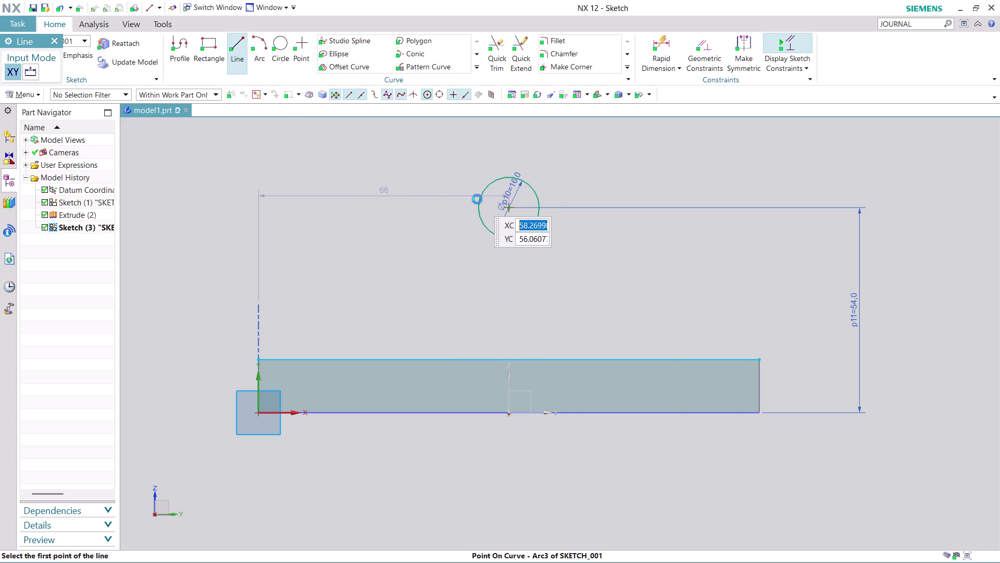
click(395, 358)
key(Escape)
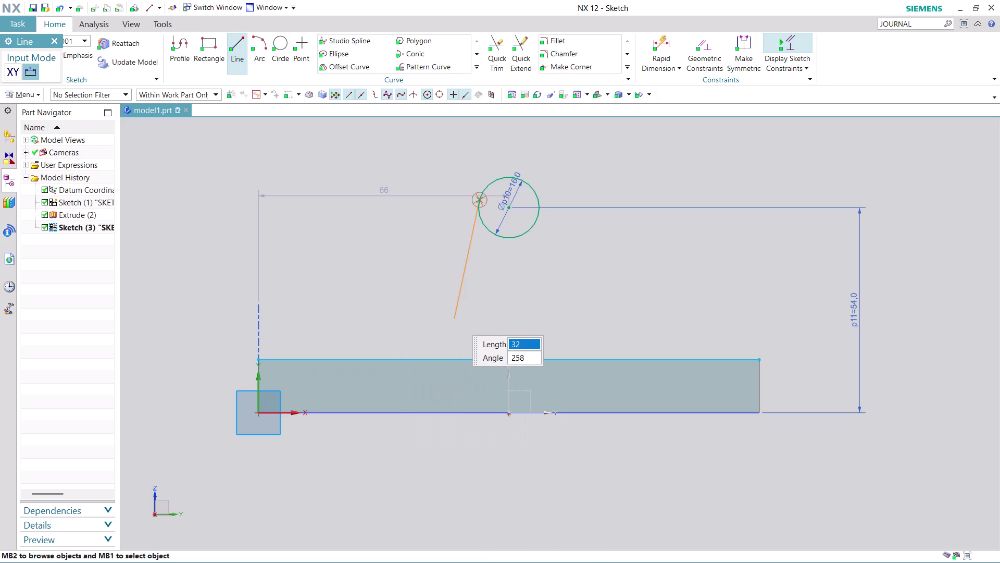
click(390, 356)
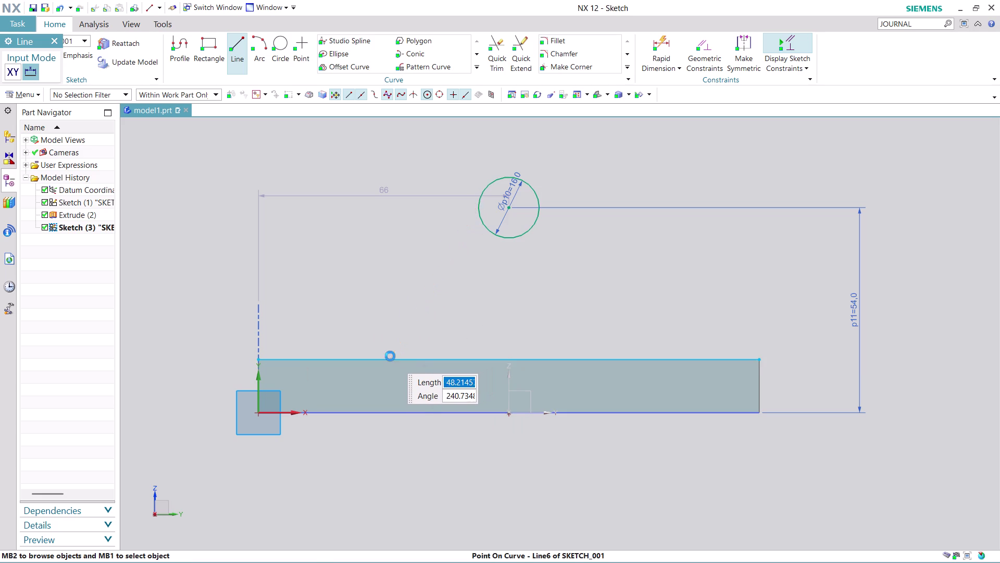
key(Escape)
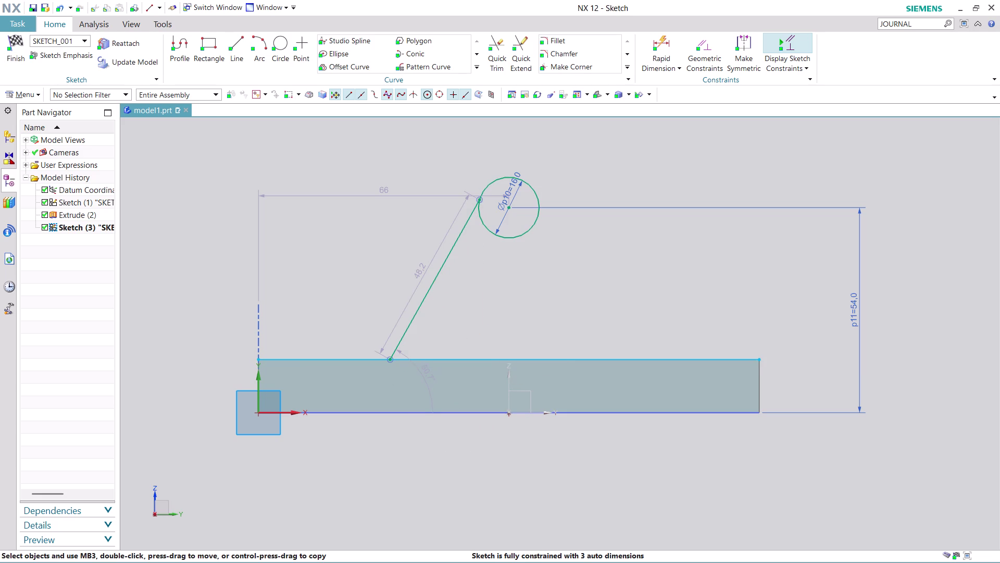
scroll(up, 3)
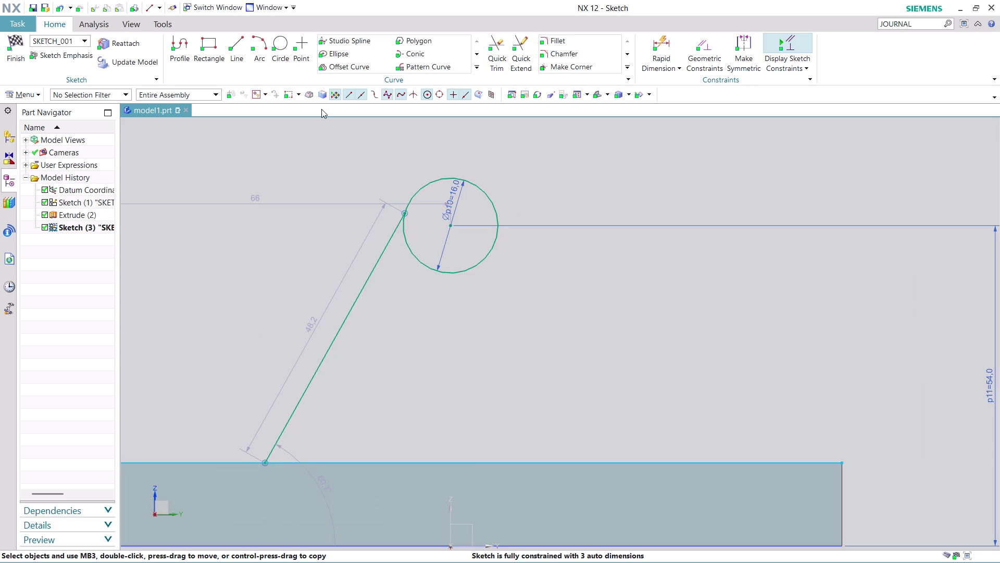
Make the slanted line tangent to the circle, lengthening it to about 50.2.
click(711, 34)
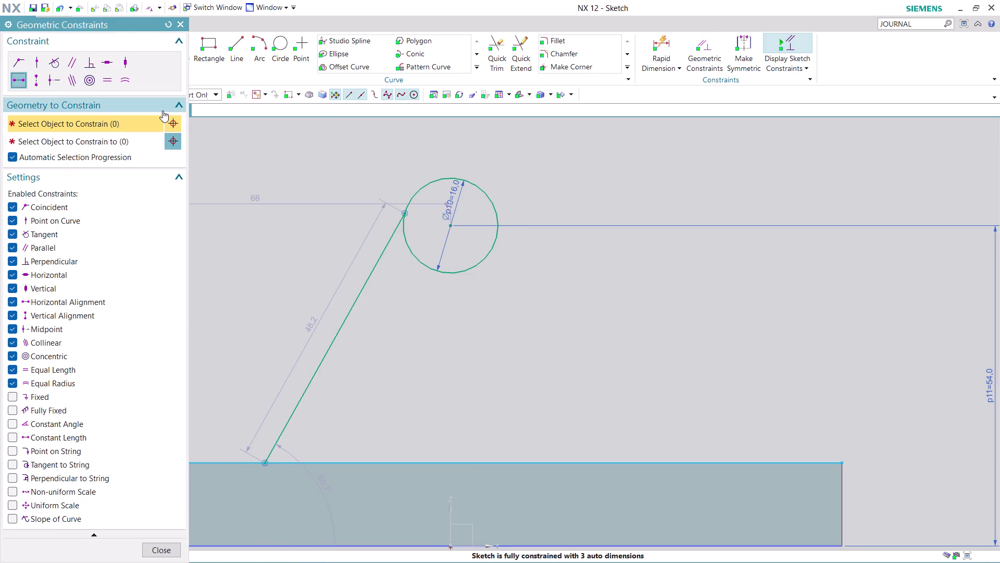
click(58, 58)
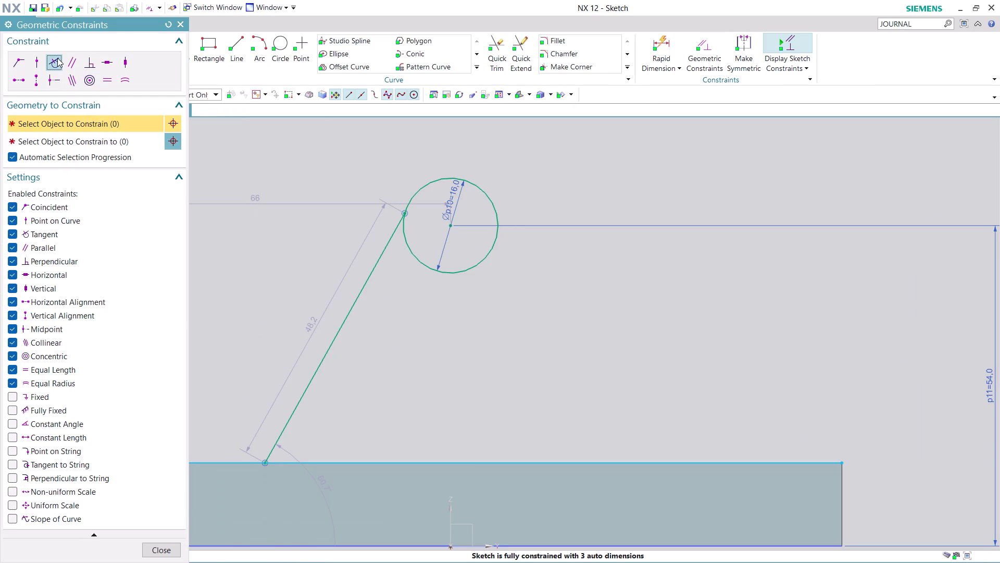
click(369, 276)
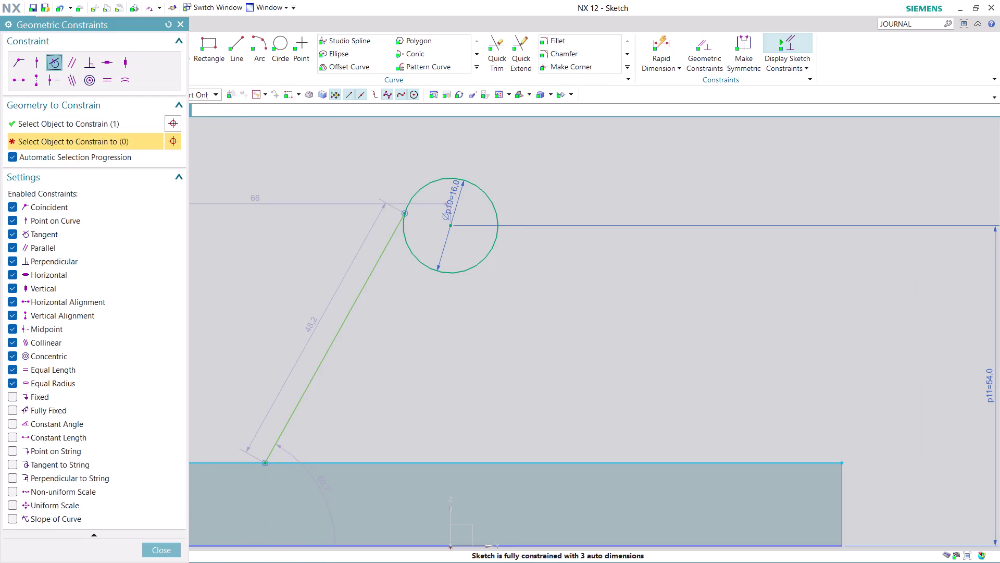
click(417, 191)
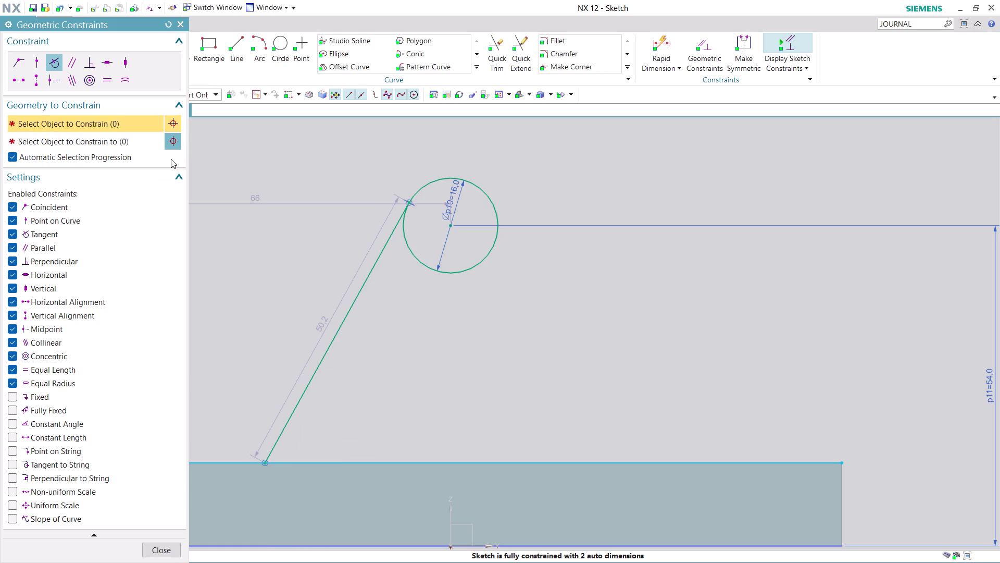
click(166, 550)
scroll(down, 3)
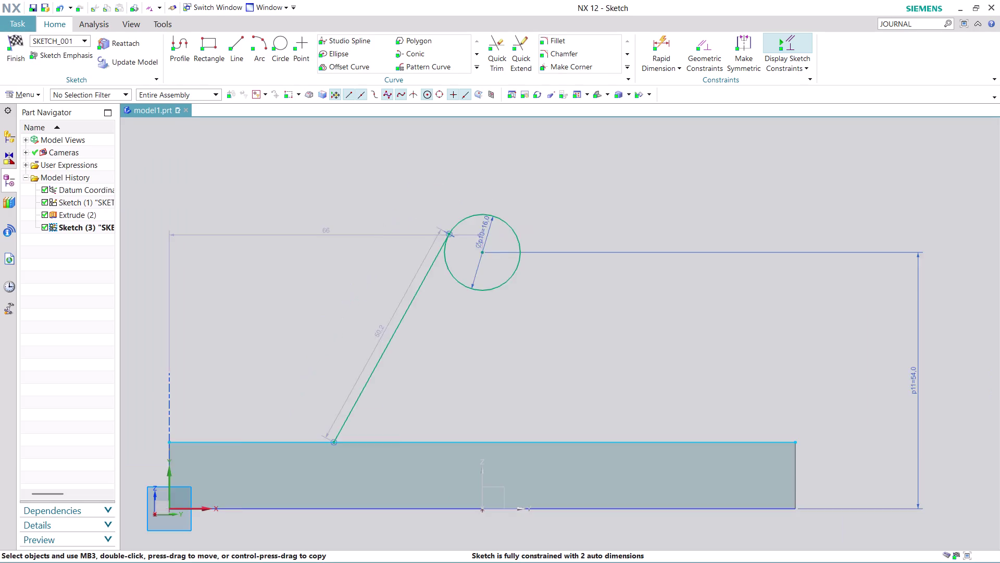
scroll(down, 3)
scroll(up, 3)
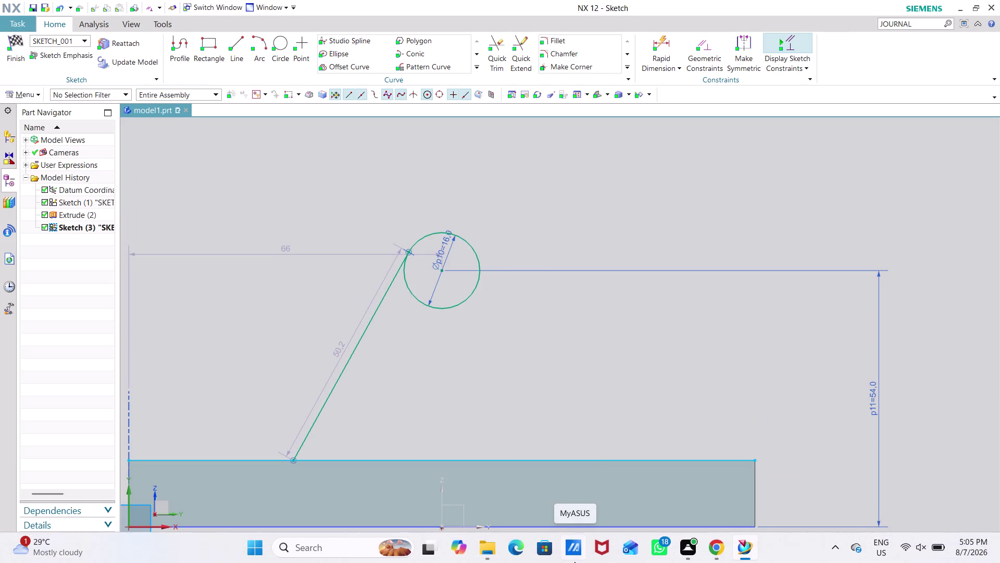
click(533, 183)
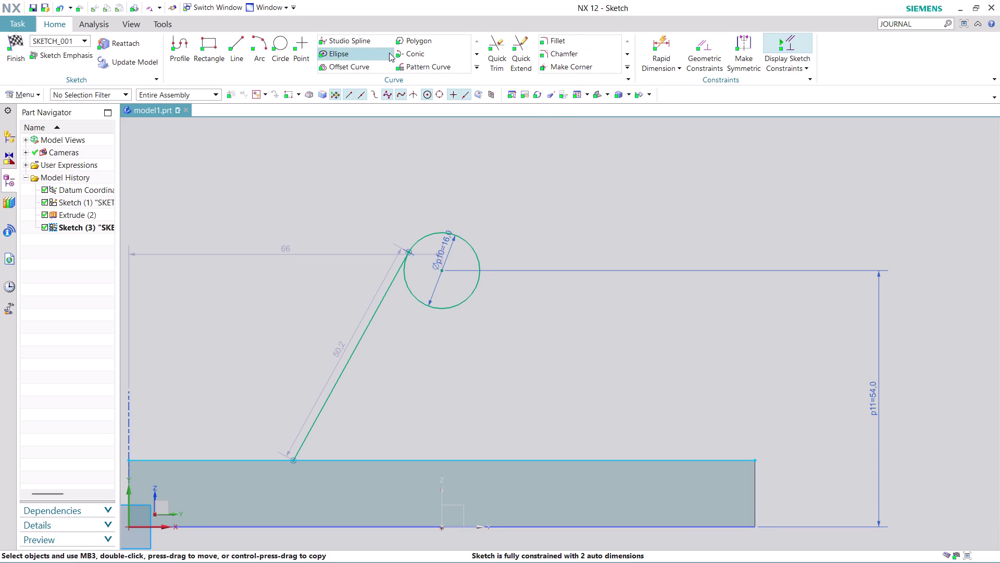
Dimension the slanted line's lower end against the midpoint of the plate's top edge.
click(668, 46)
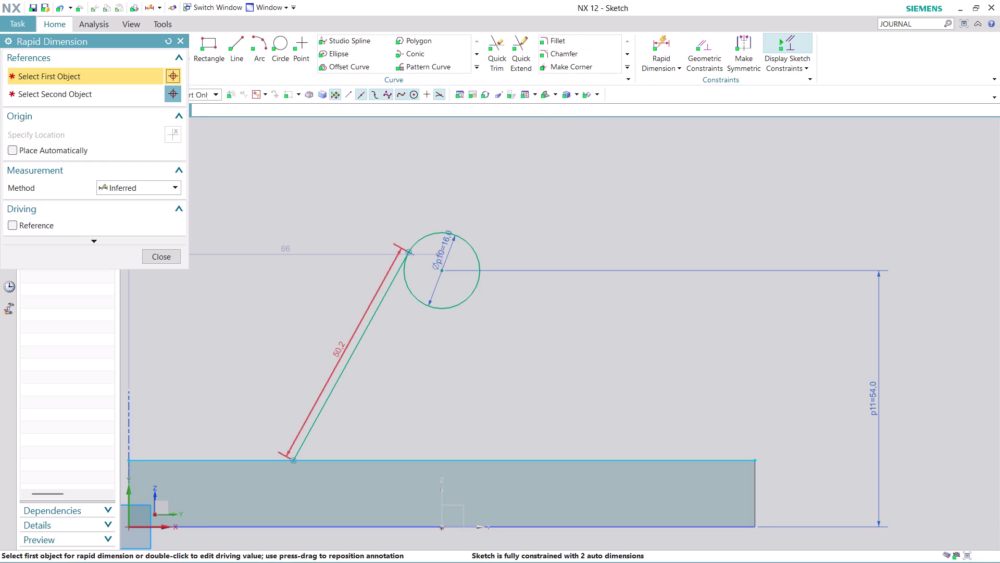
click(293, 460)
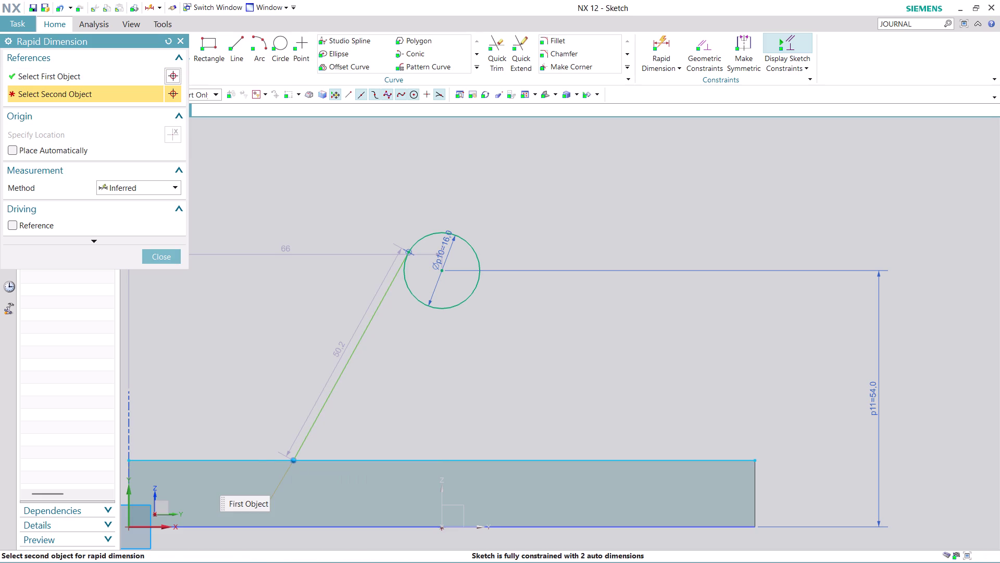
click(441, 459)
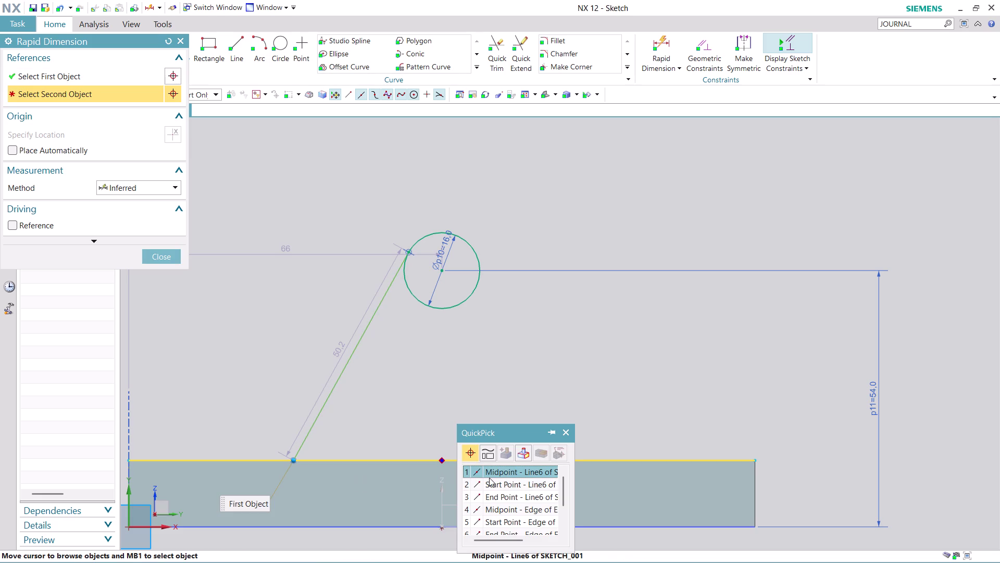
click(497, 475)
scroll(down, 3)
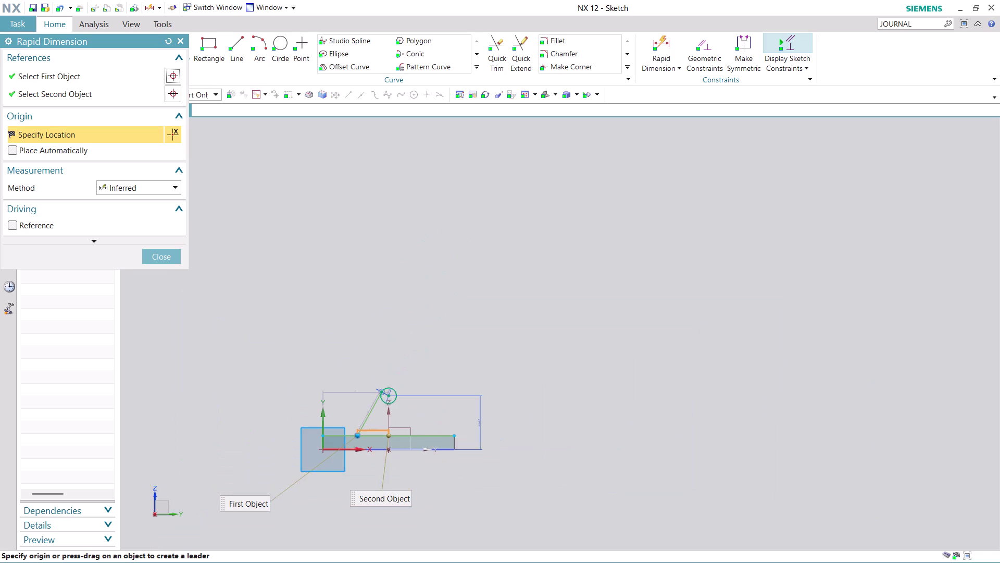
scroll(up, 3)
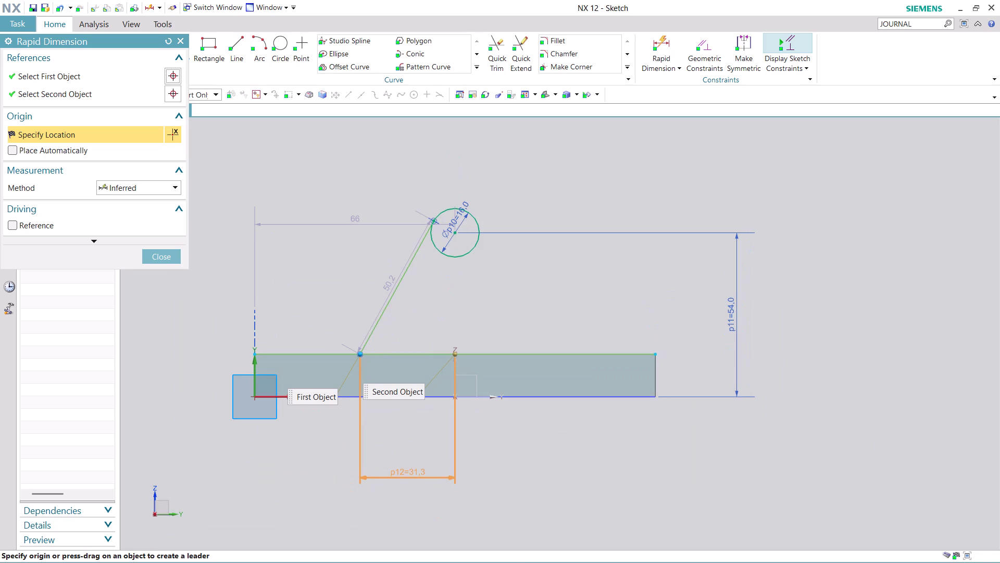
Set dimension p12 to 75/2, placing the line's foot 37.5 from the vertical axis.
click(408, 471)
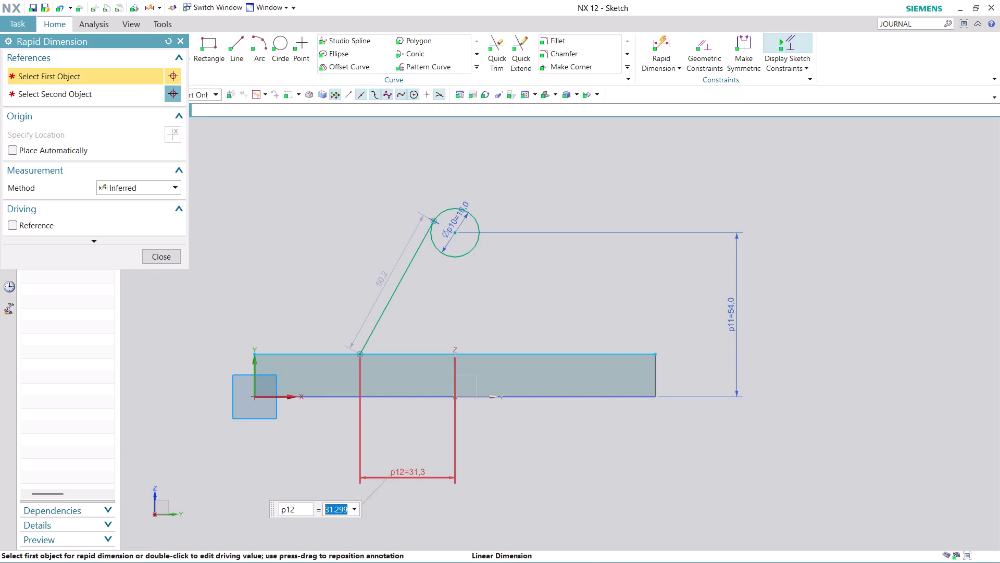
text(75/)
key(2)
key(Return)
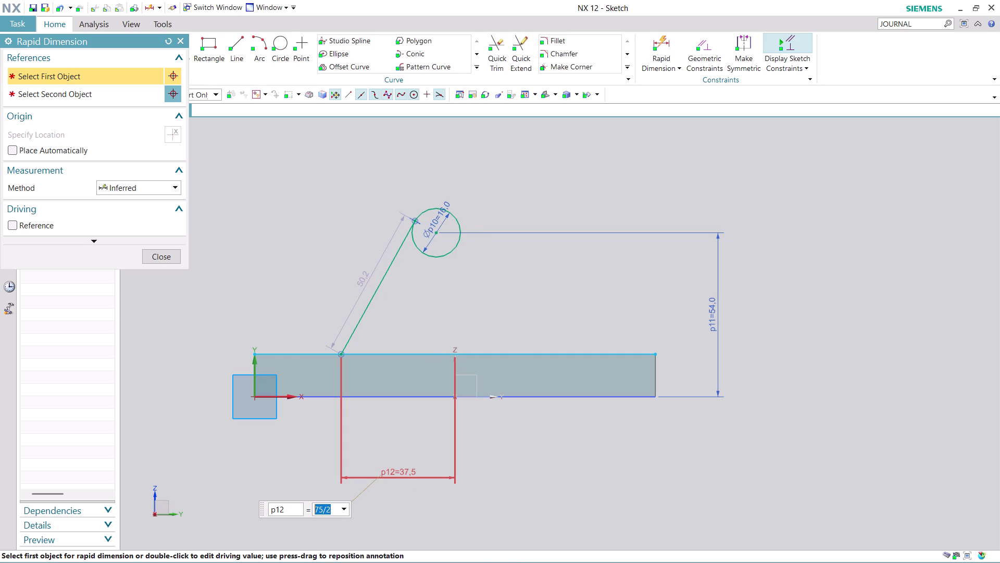
click(173, 257)
scroll(up, 3)
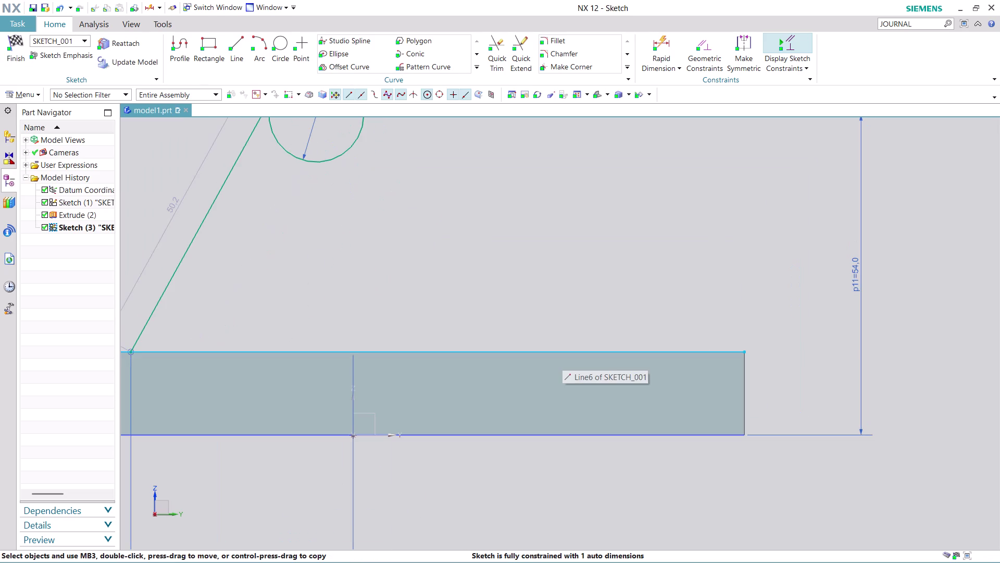
scroll(down, 3)
scroll(up, 3)
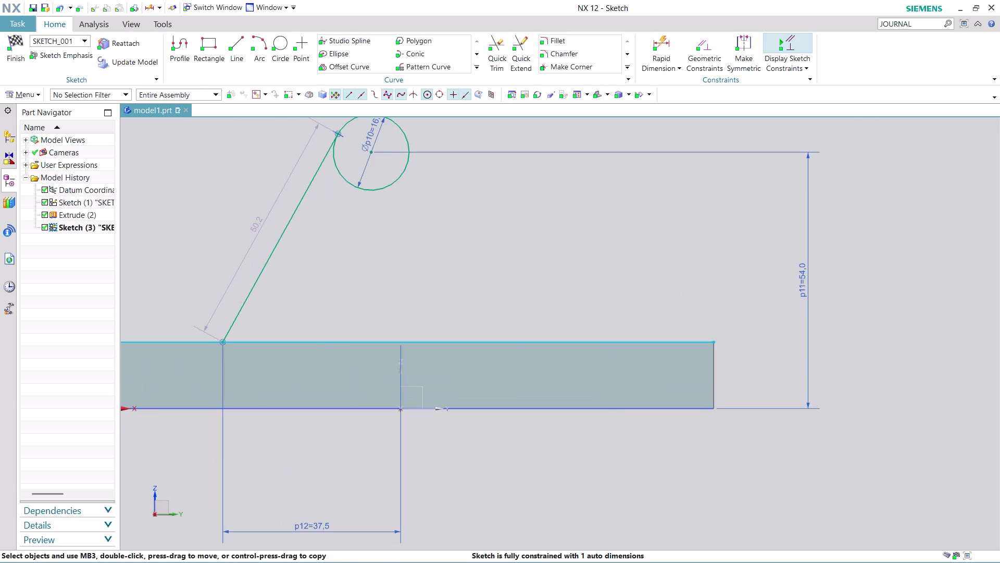
scroll(down, 3)
scroll(down, 3)
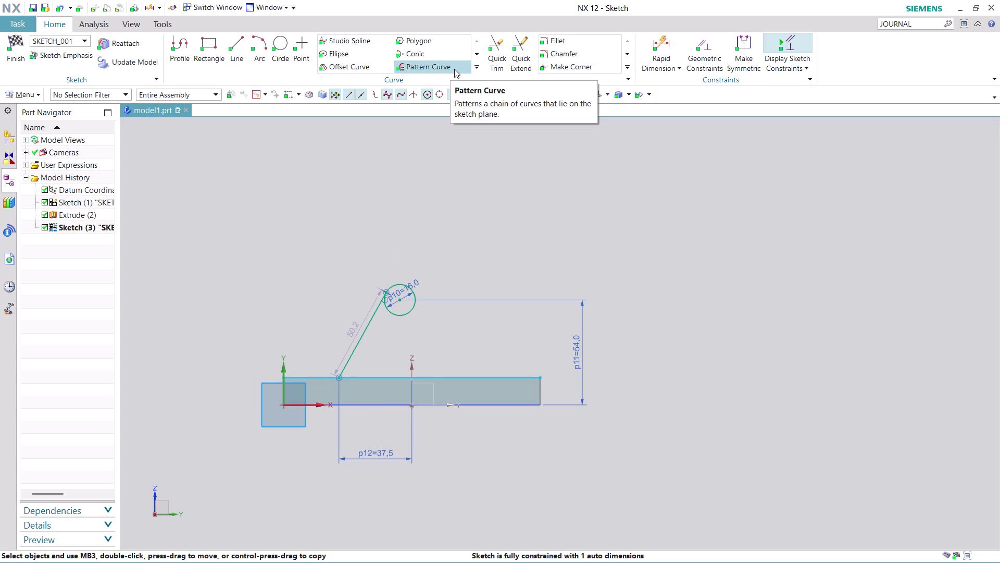
Try mirroring the slanted line about the Z axis, then undo the mirror with Ctrl+Z.
click(479, 67)
click(353, 77)
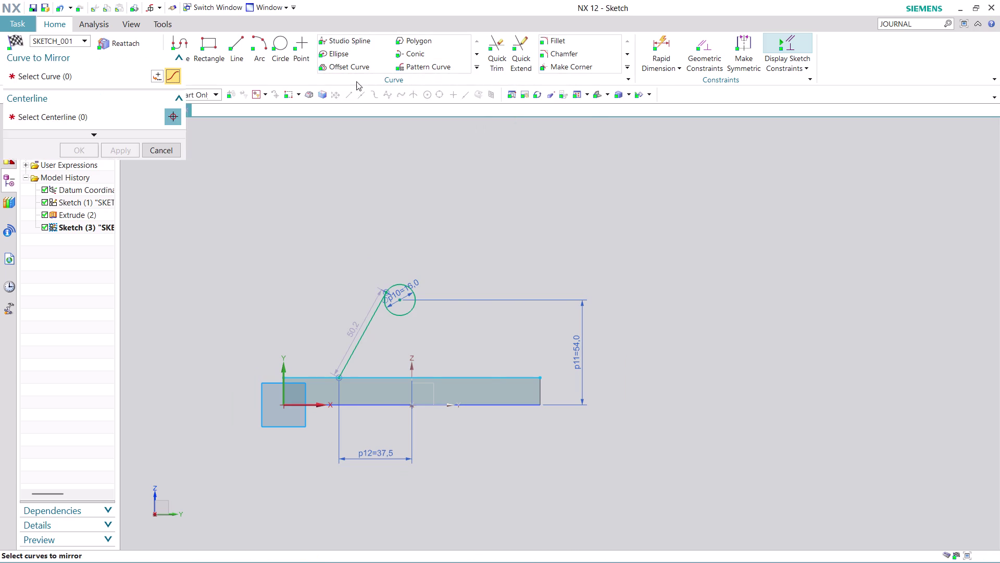
click(372, 319)
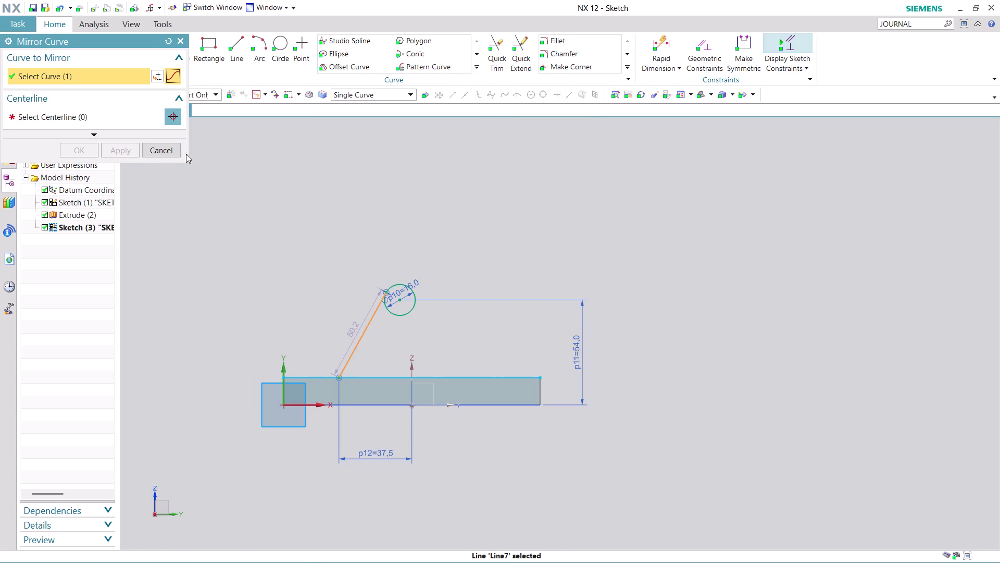
click(89, 115)
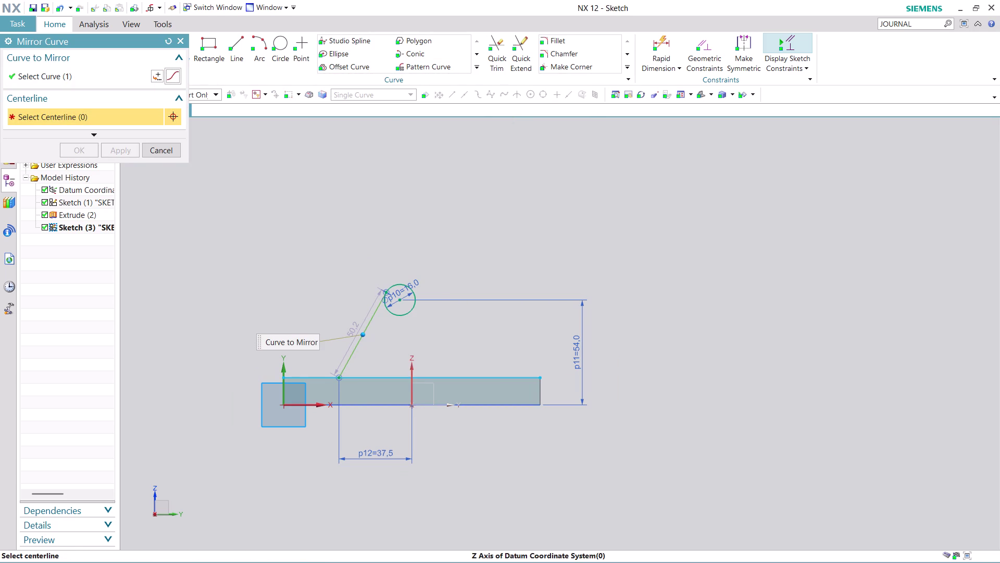
click(410, 366)
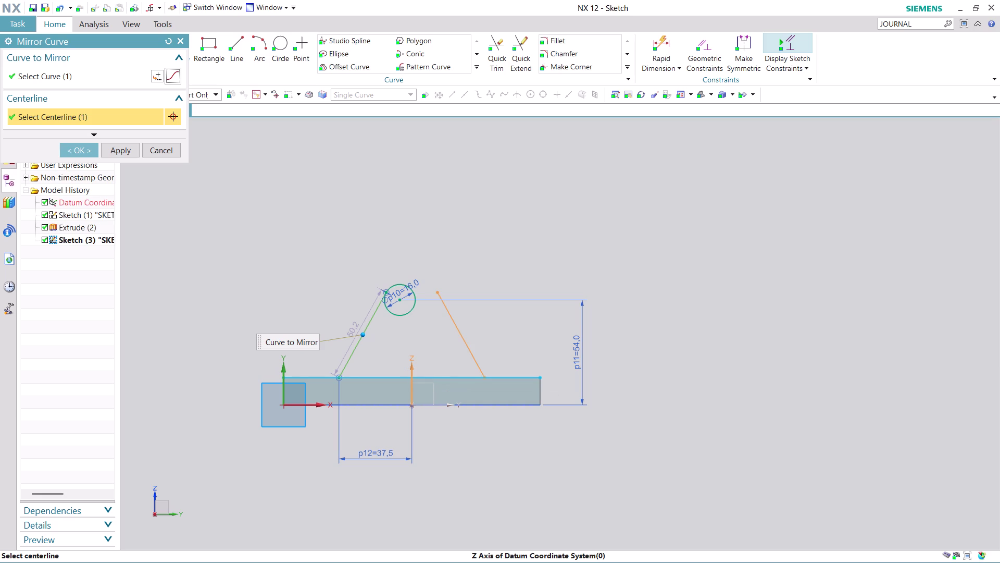
scroll(up, 3)
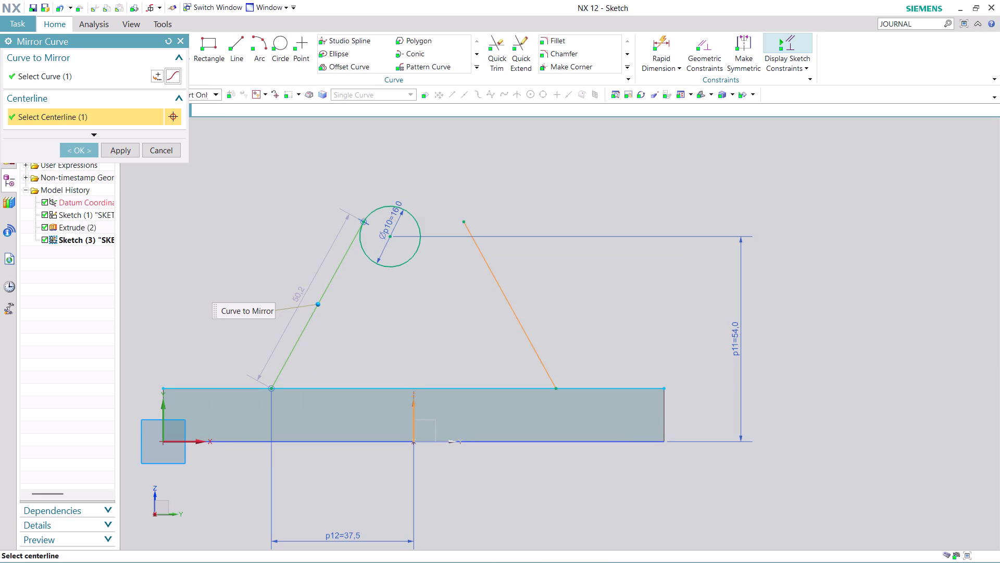
key(ctrl+z)
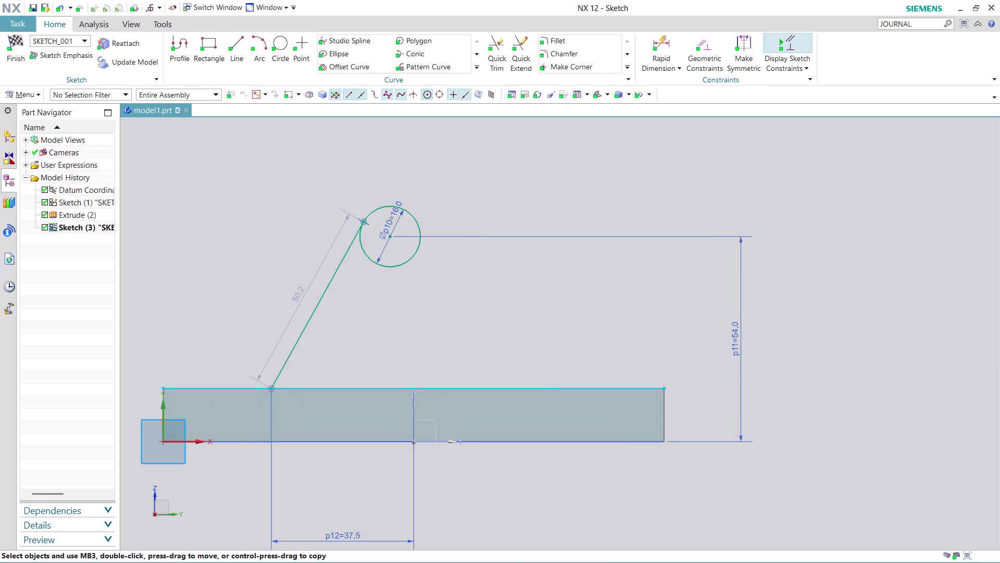
scroll(up, 3)
scroll(up, 3)
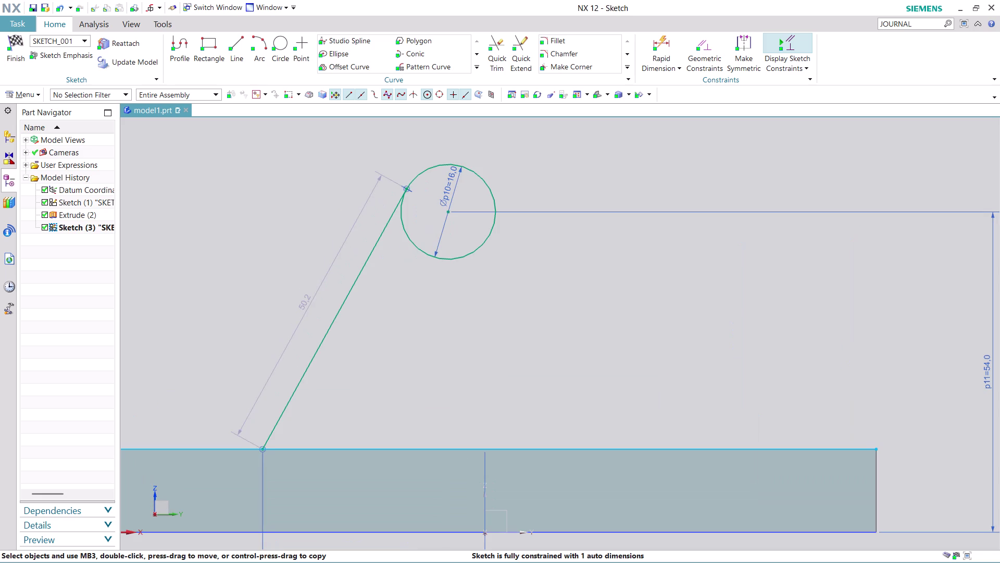
scroll(down, 3)
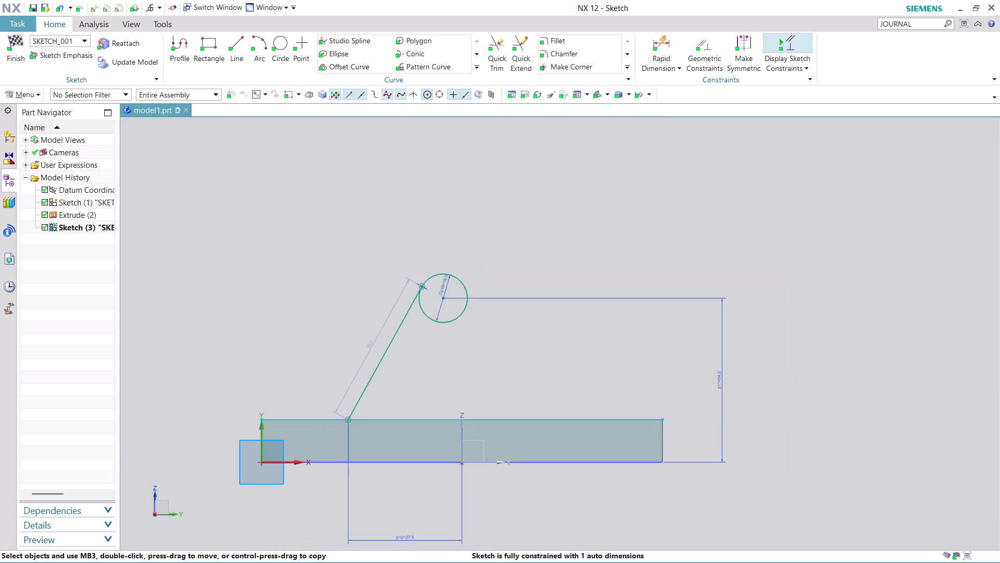
click(231, 43)
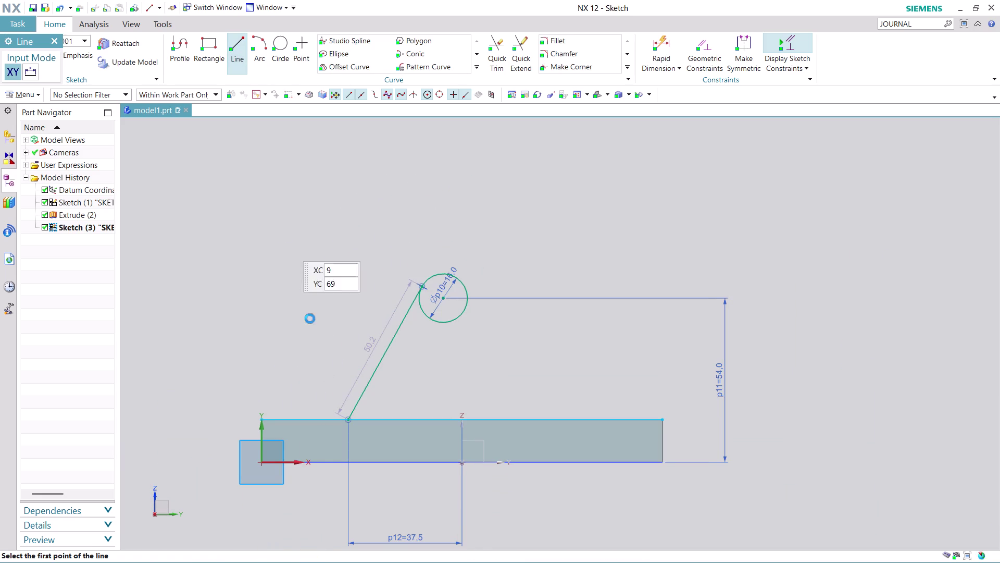
Draw a 70-long vertical line up from the plate's top edge along the Z axis.
click(463, 418)
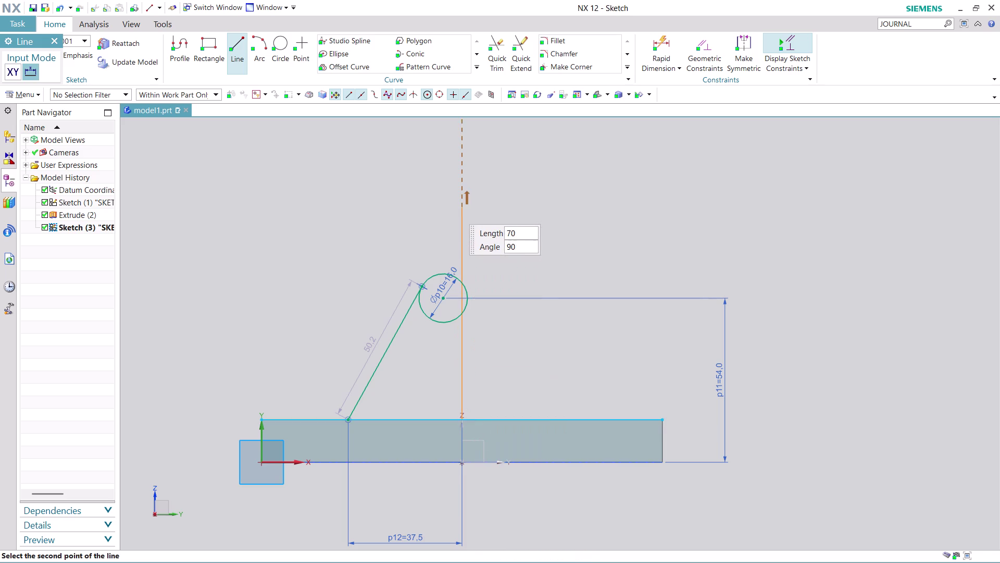
click(463, 180)
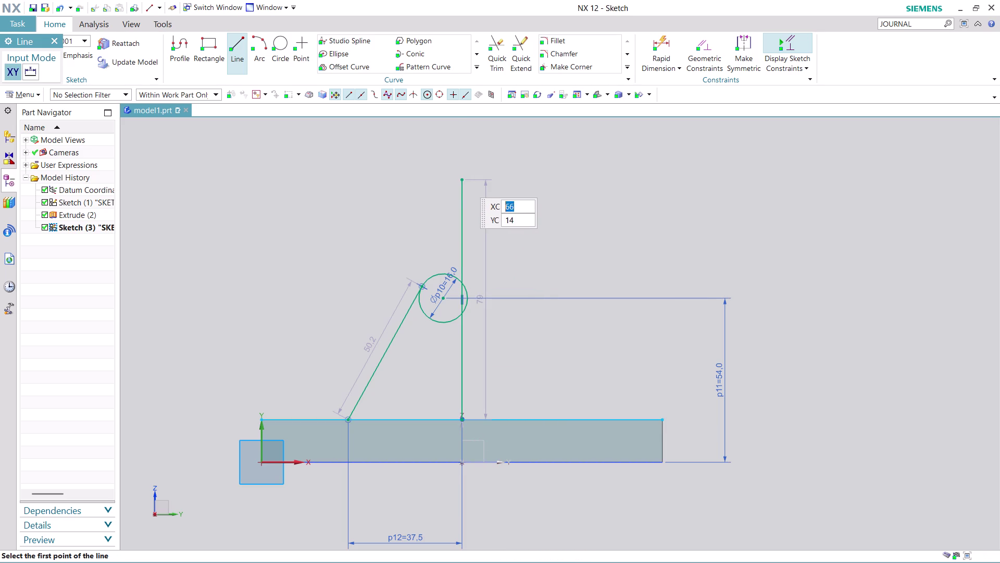
key(Escape)
Convert the vertical line to a reference centerline and mirror the left slanted line about it.
right_click(458, 228)
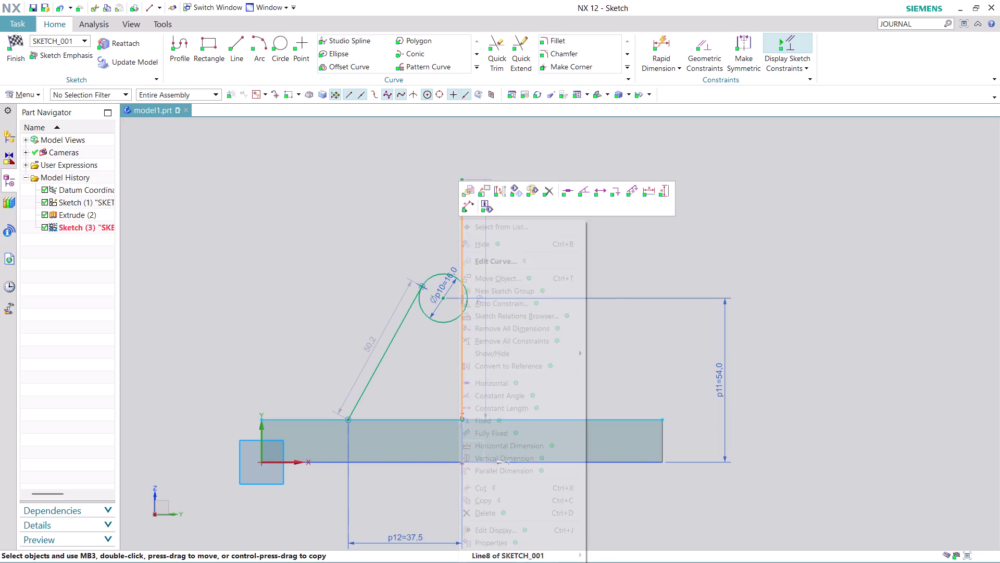
click(539, 367)
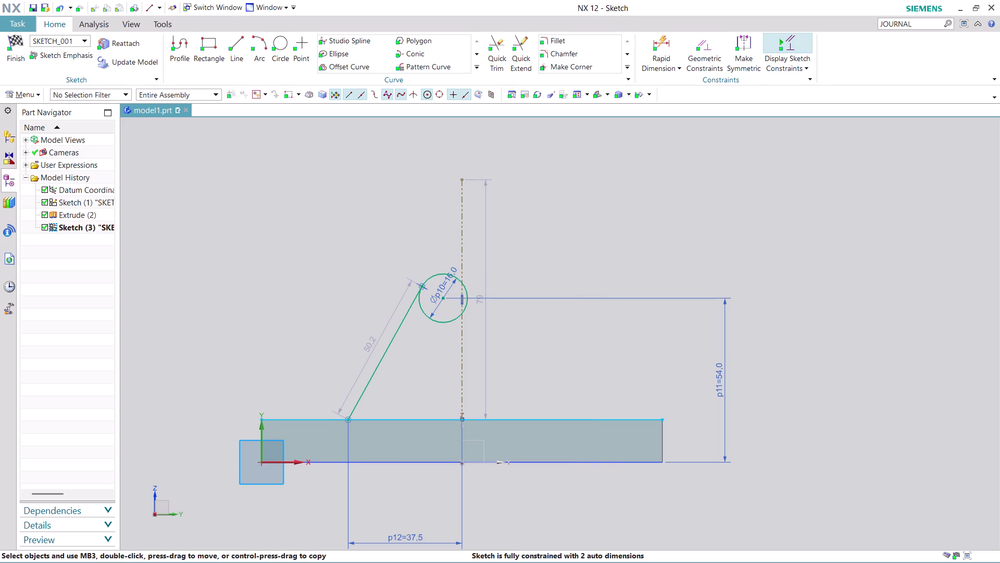
click(476, 64)
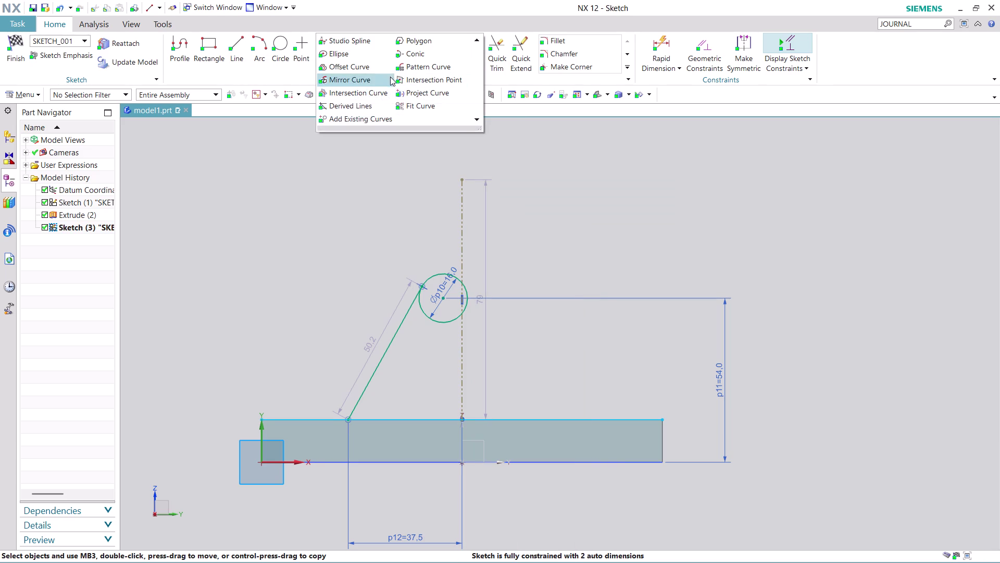
click(361, 76)
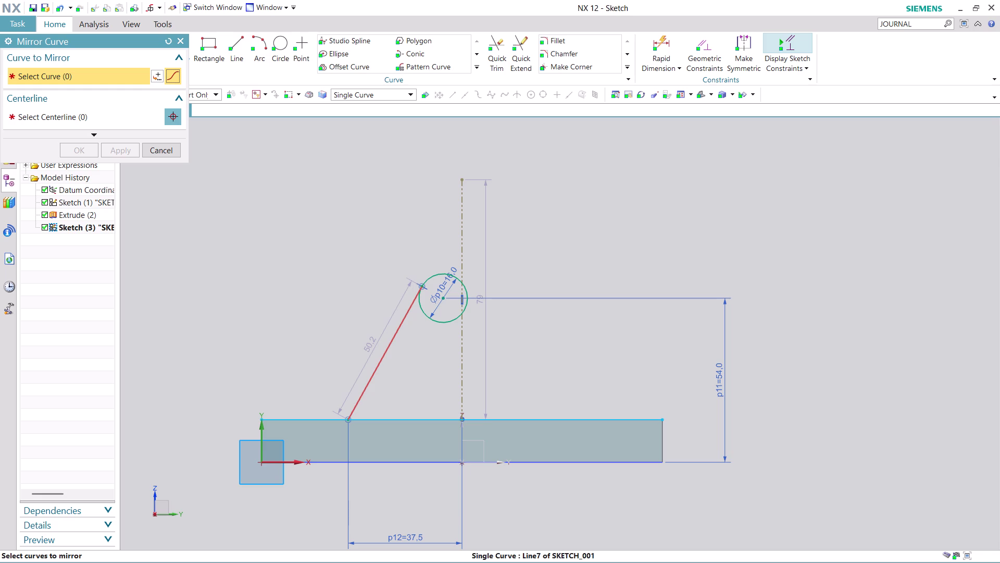
click(396, 333)
scroll(down, 3)
scroll(up, 3)
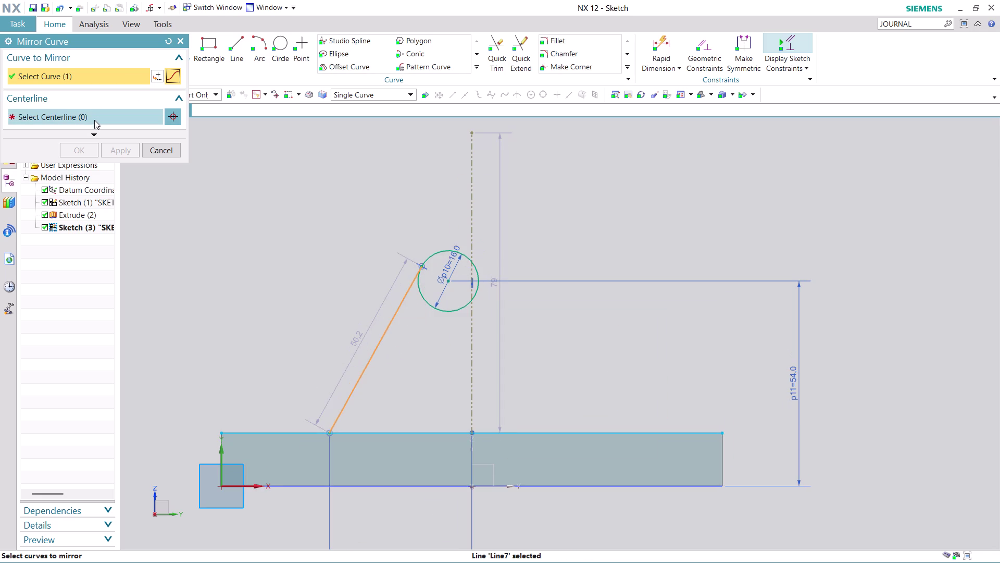
click(94, 120)
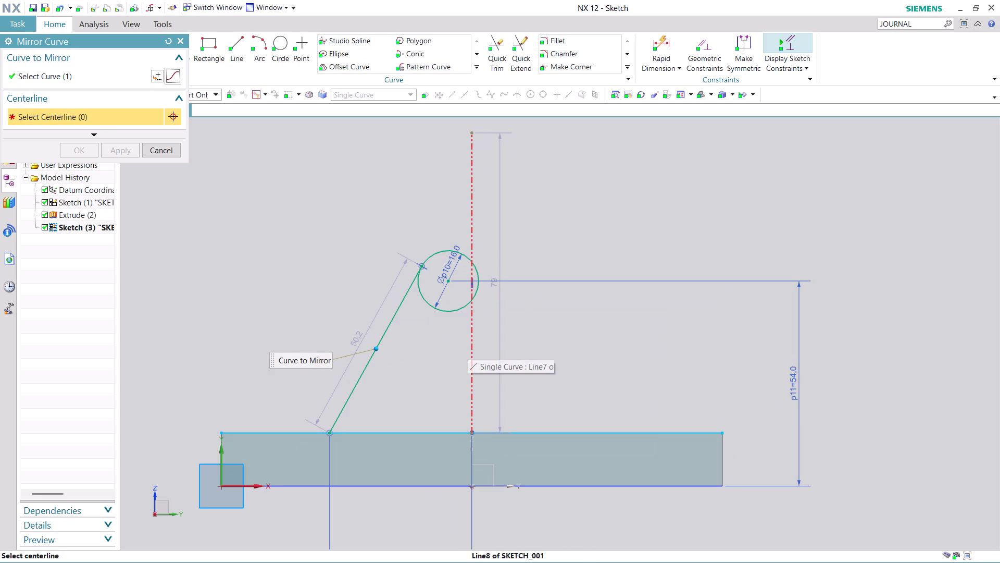
click(472, 354)
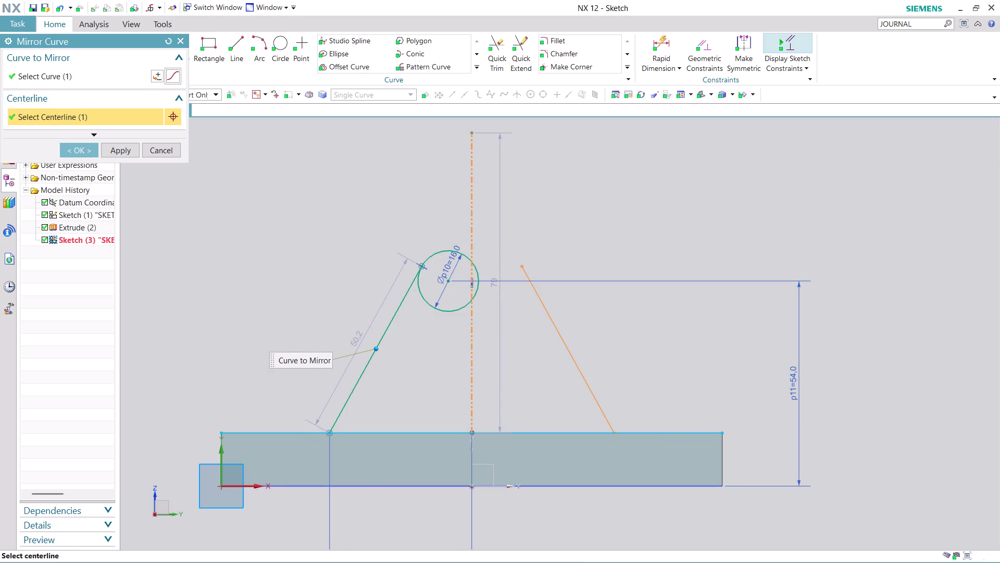
click(83, 156)
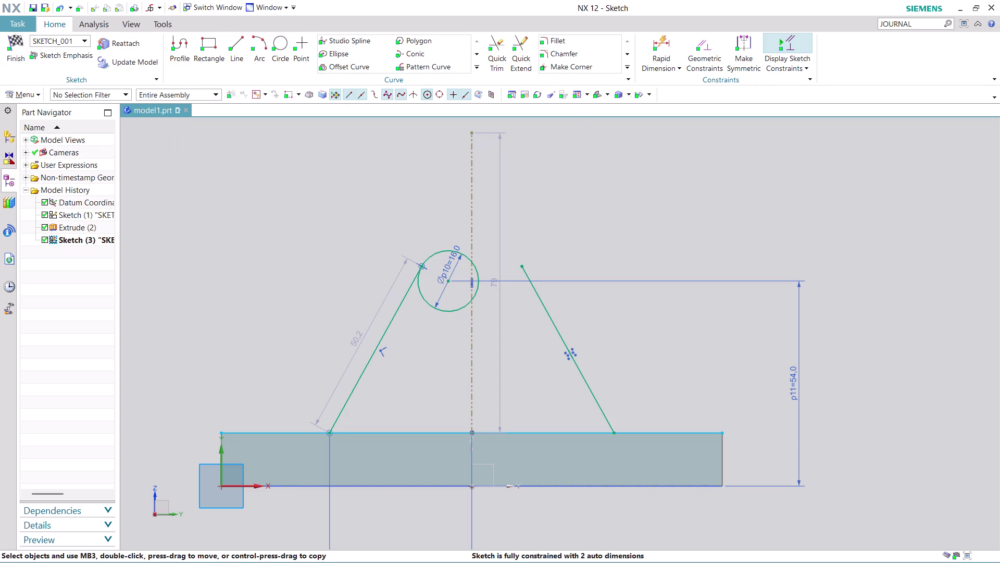
scroll(down, 3)
scroll(up, 3)
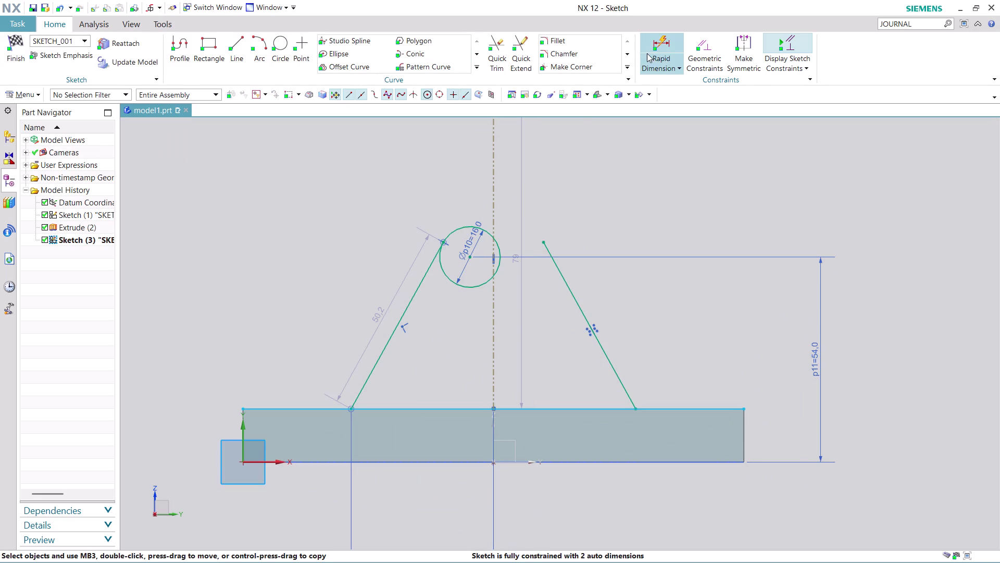
click(669, 34)
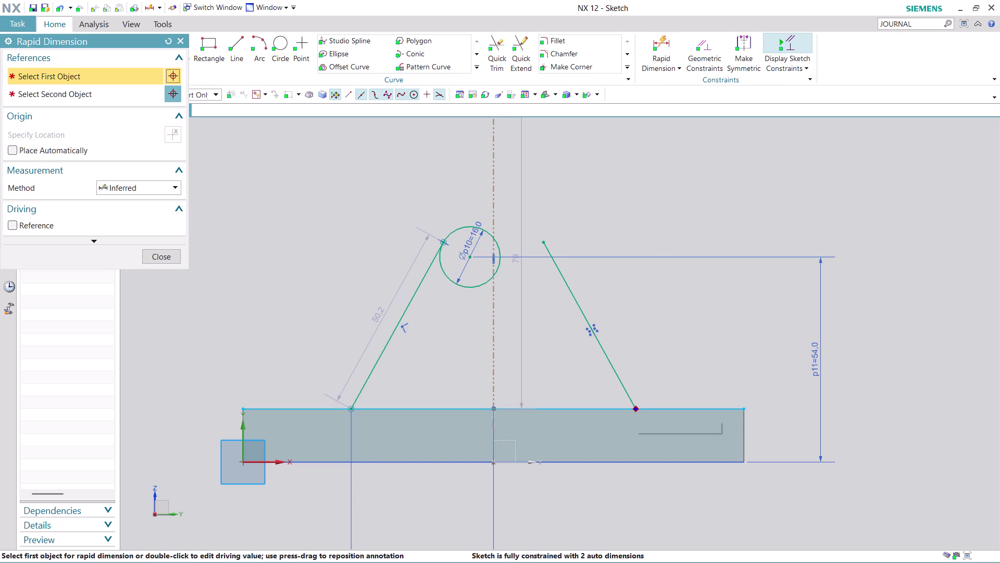
click(636, 407)
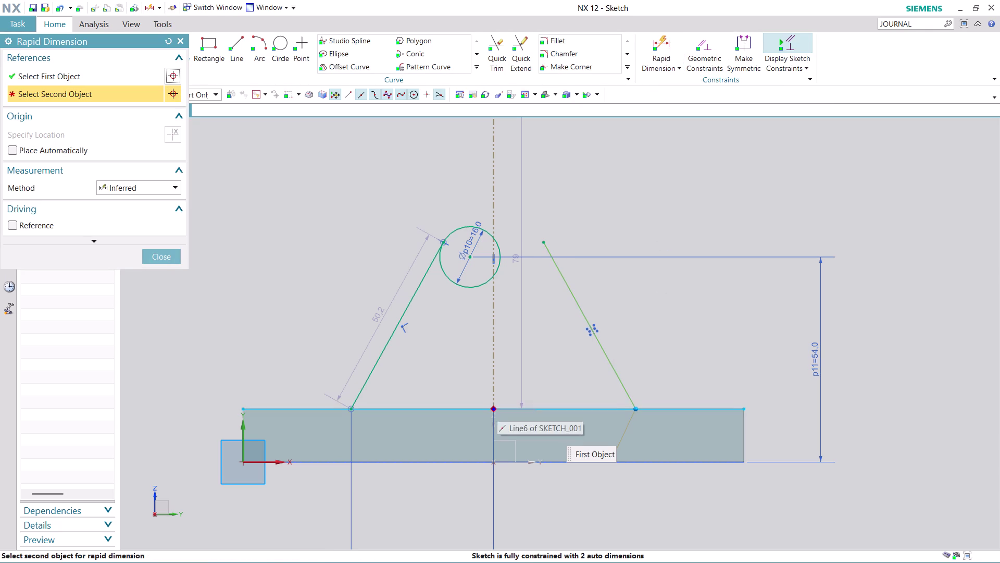
click(492, 407)
click(576, 520)
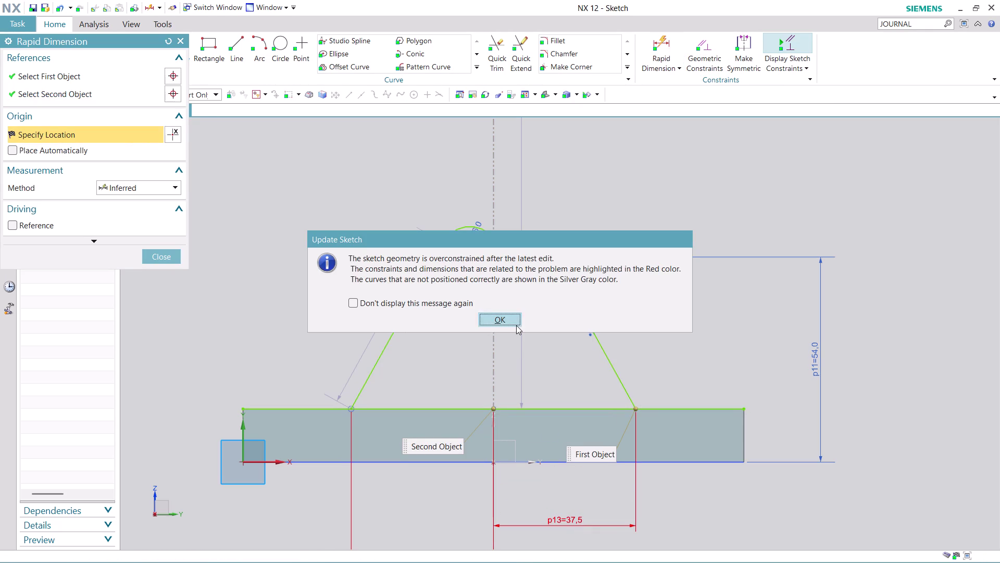
click(516, 325)
key(ctrl+z)
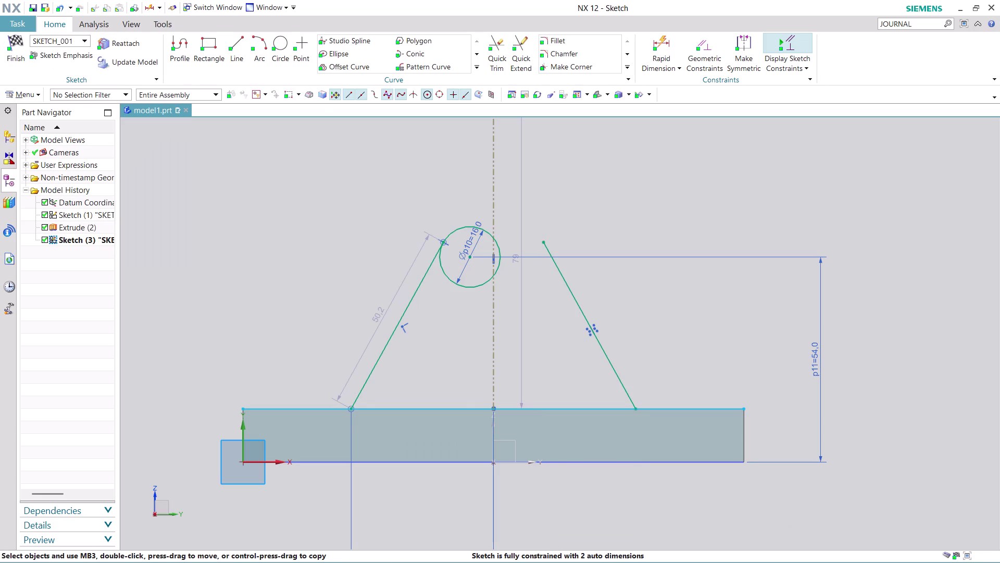
click(703, 43)
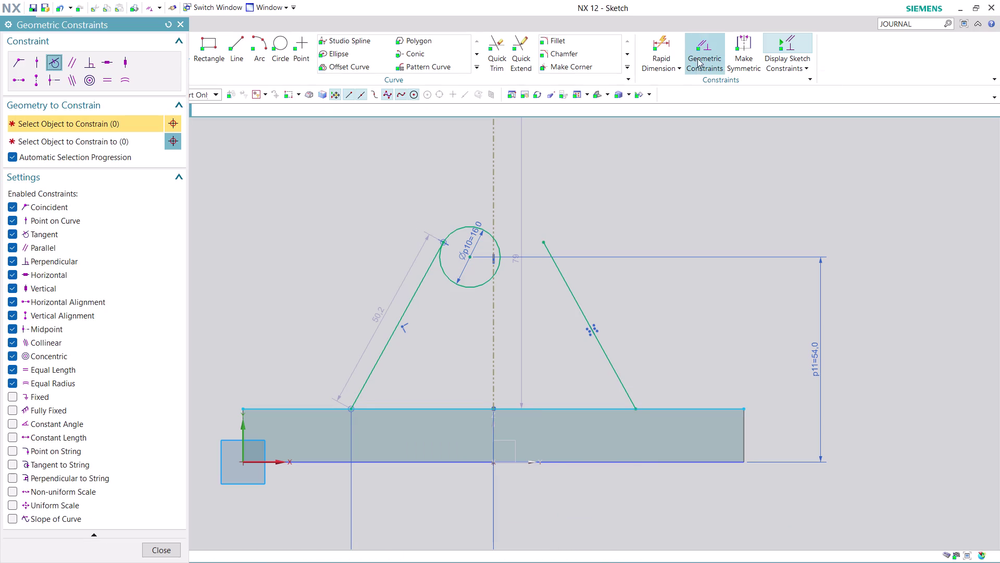
Try making the right slanted line tangent to the circle, then undo twice.
click(573, 291)
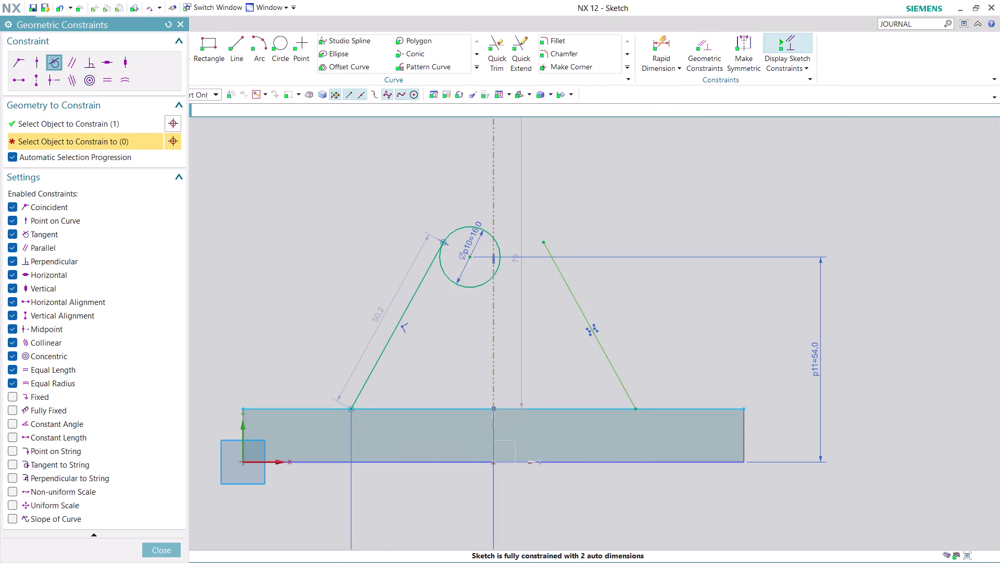
click(493, 241)
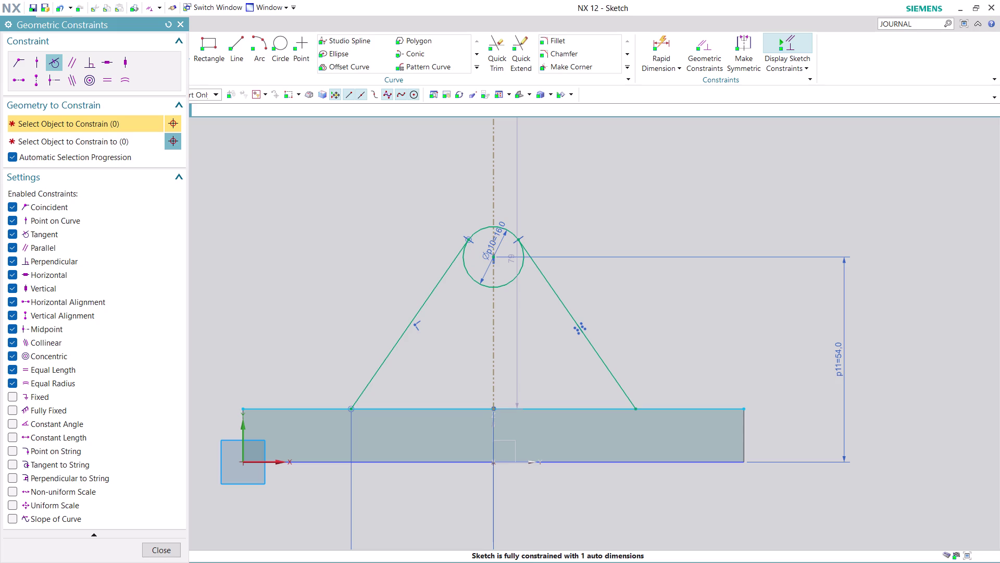
key(ctrl+z)
key(ctrl+z)
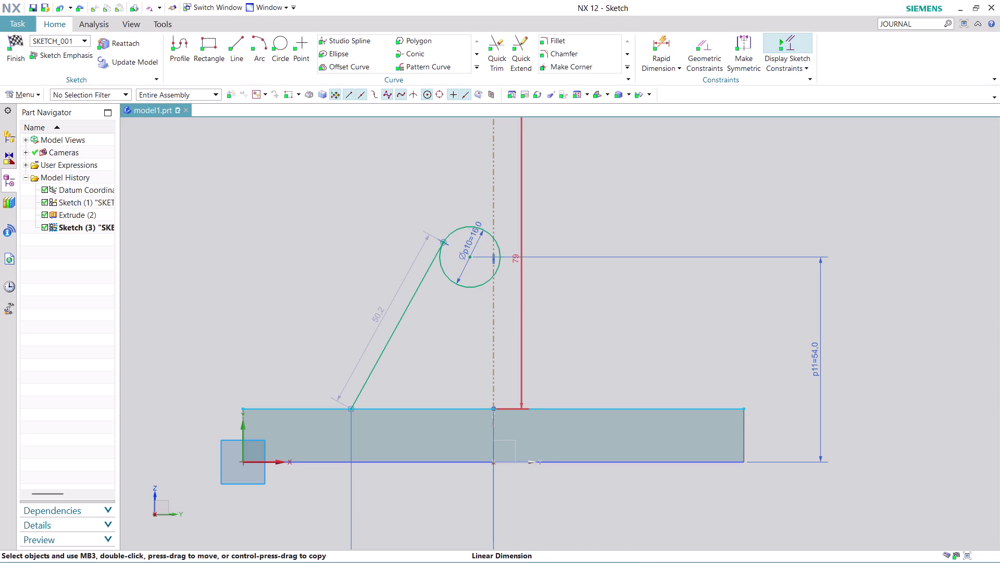
Undo nine sketch steps to remove the small circle and slanted line.
key(ctrl+z)
key(ctrl+z)
key(ctrl+z)
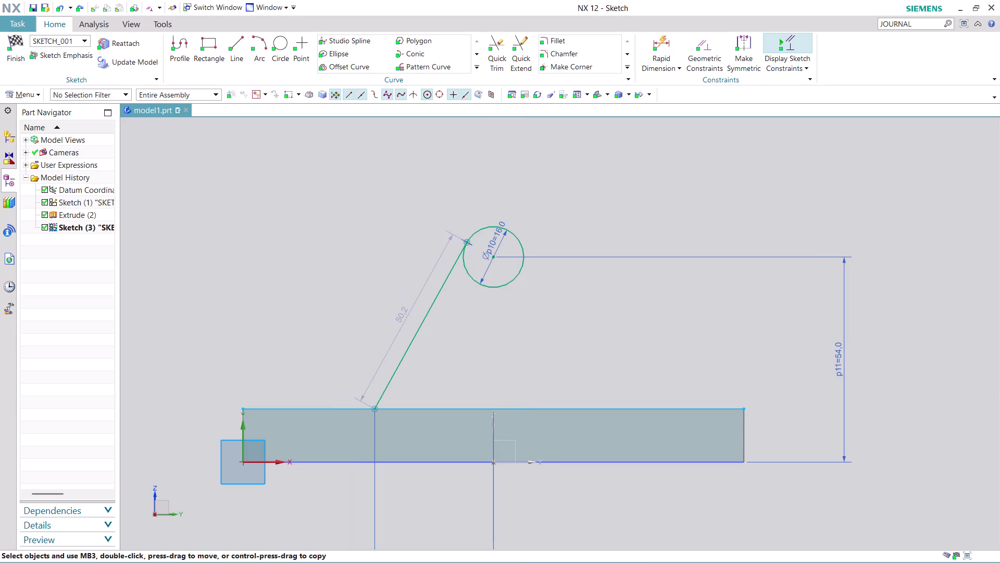
key(ctrl+z)
key(ctrl+z)
key(ctrl+z)
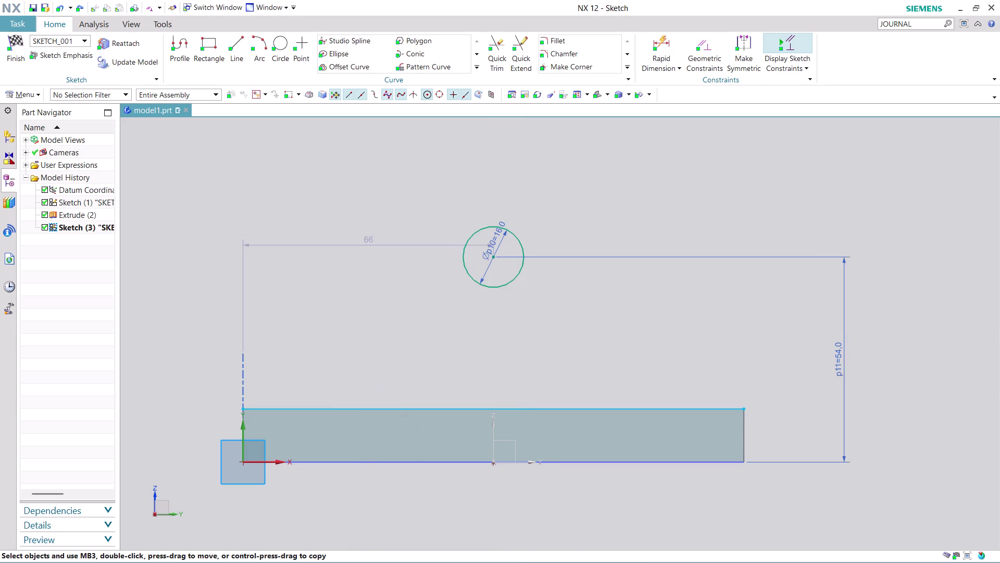
key(ctrl+z)
key(ctrl+z)
key(ctrl+z)
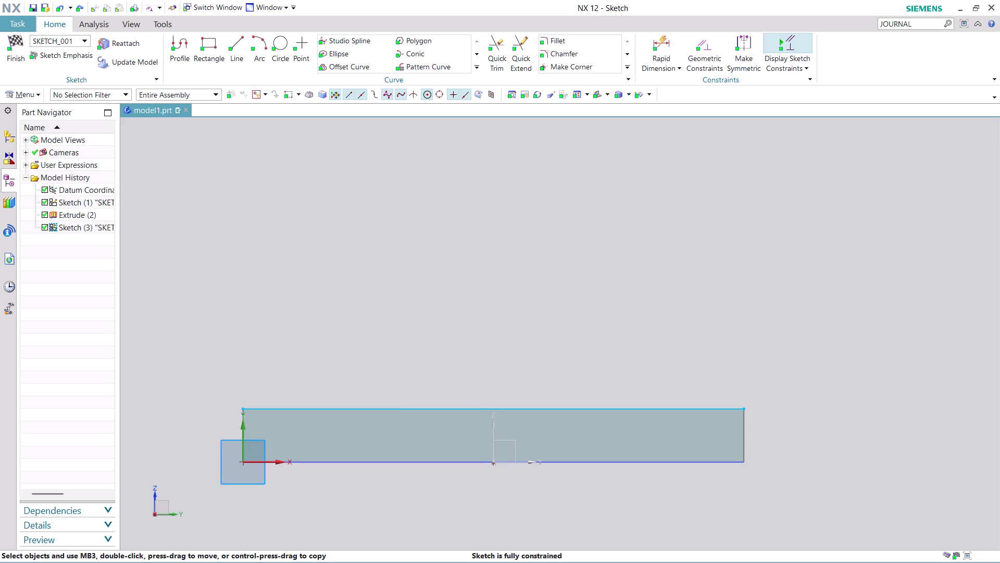
Draw a 40-diameter circle centred above the plate.
click(278, 41)
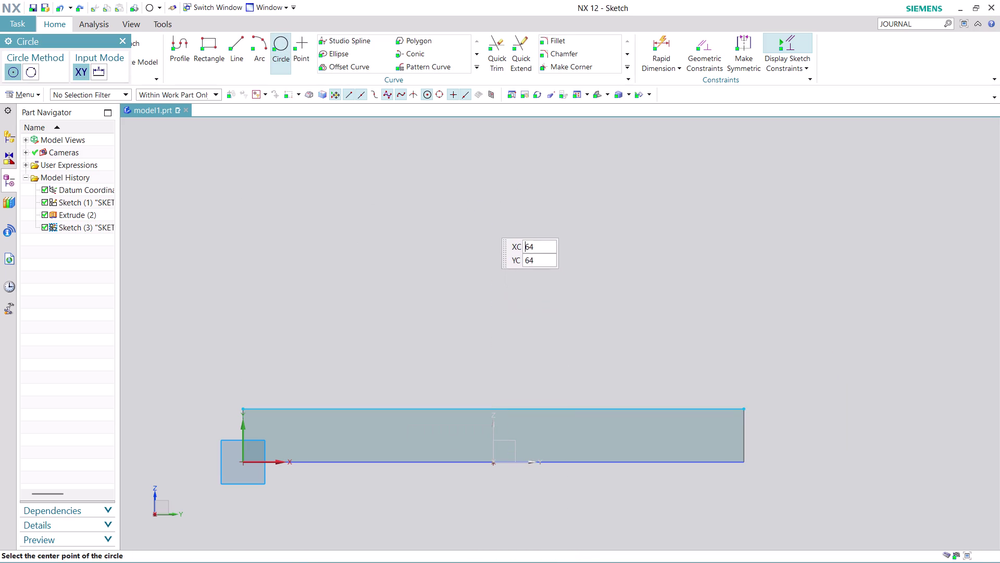
click(495, 182)
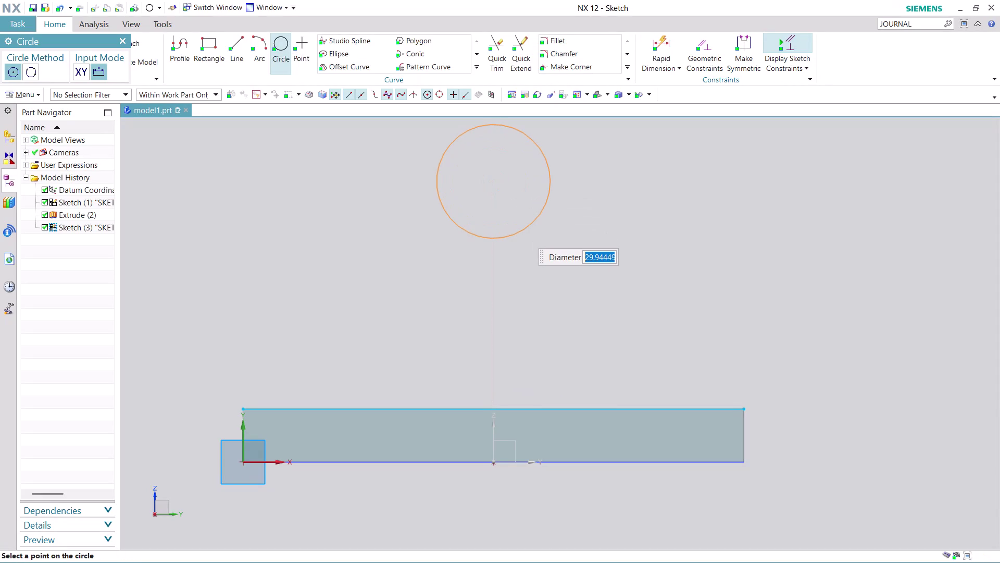
text(40)
key(Return)
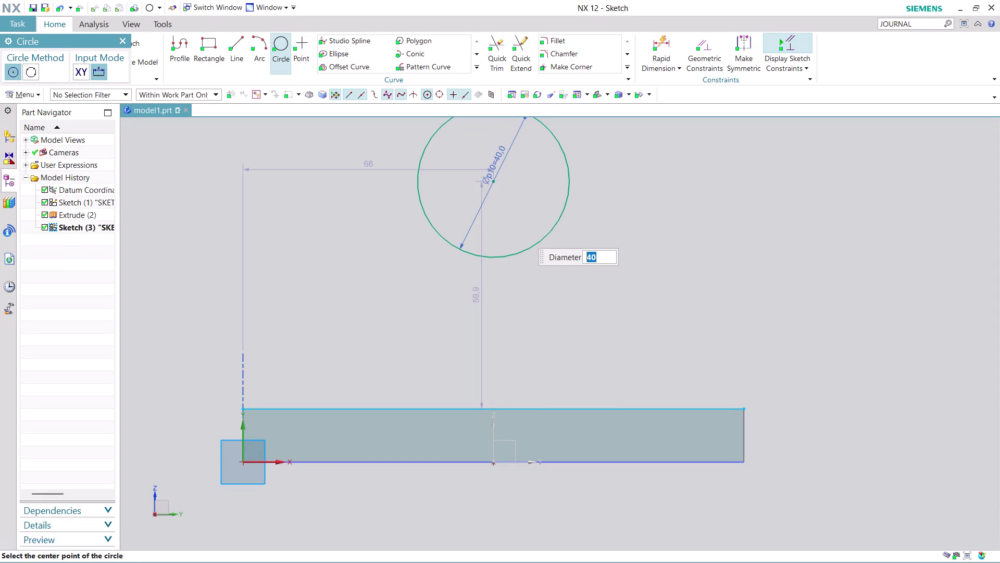
key(Escape)
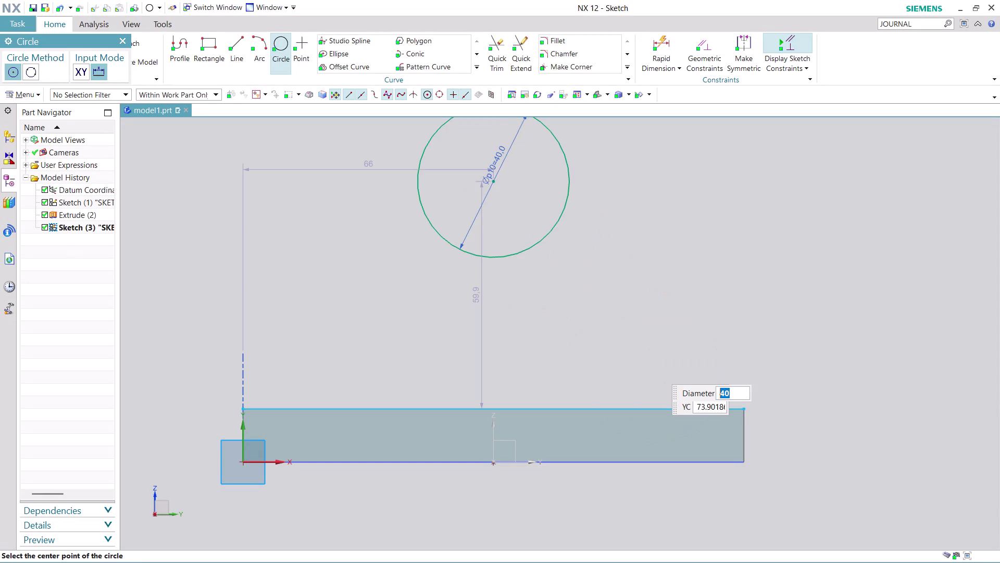
click(240, 38)
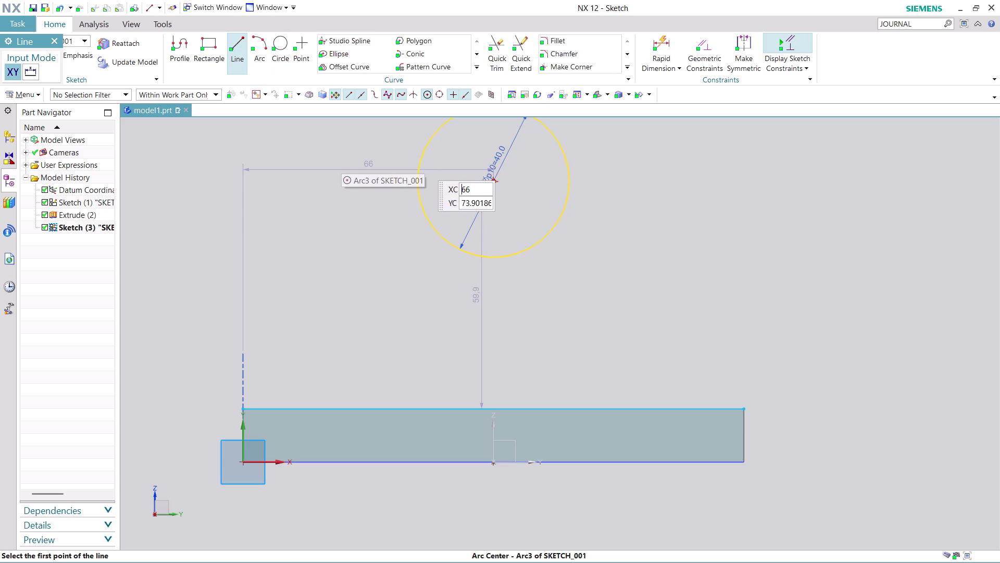
Draw a slanted line from the circle's left side down to the plate's top edge.
click(420, 164)
key(Escape)
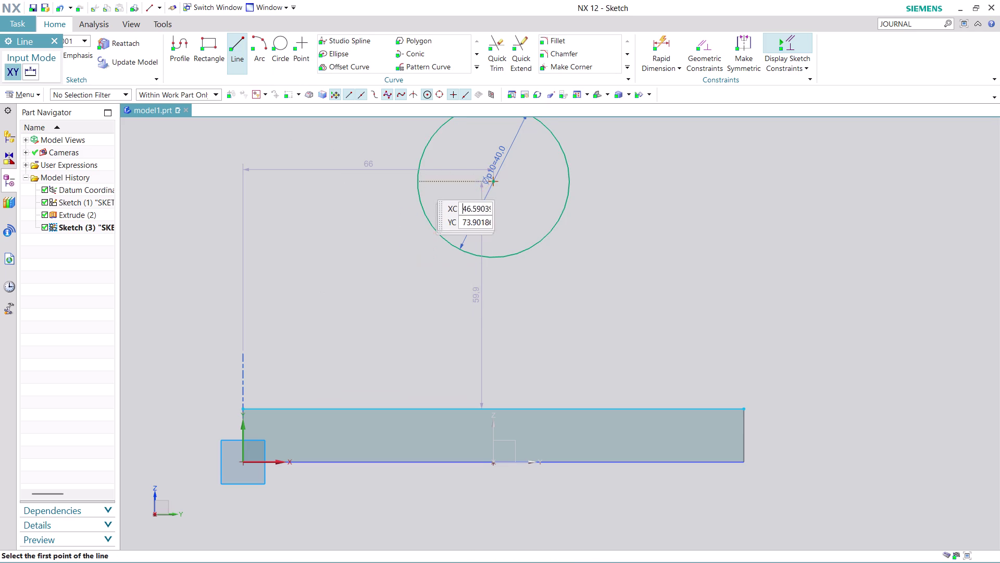
click(429, 141)
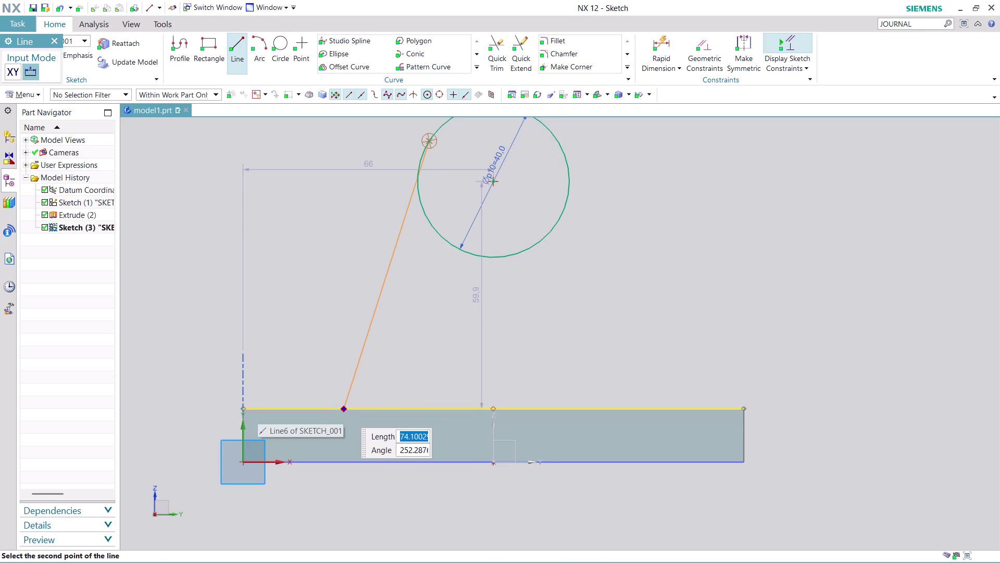
click(344, 411)
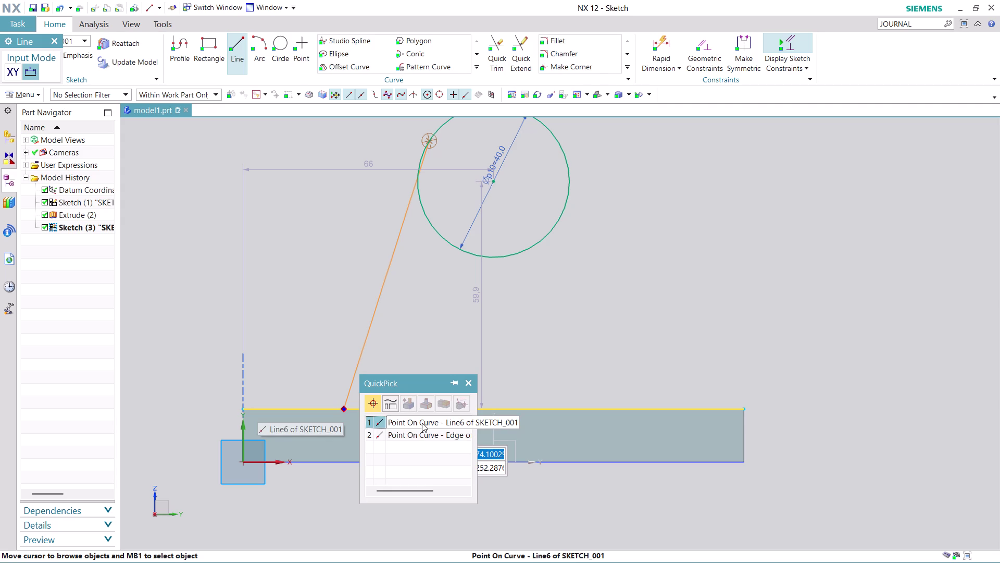
click(422, 422)
key(Escape)
scroll(down, 3)
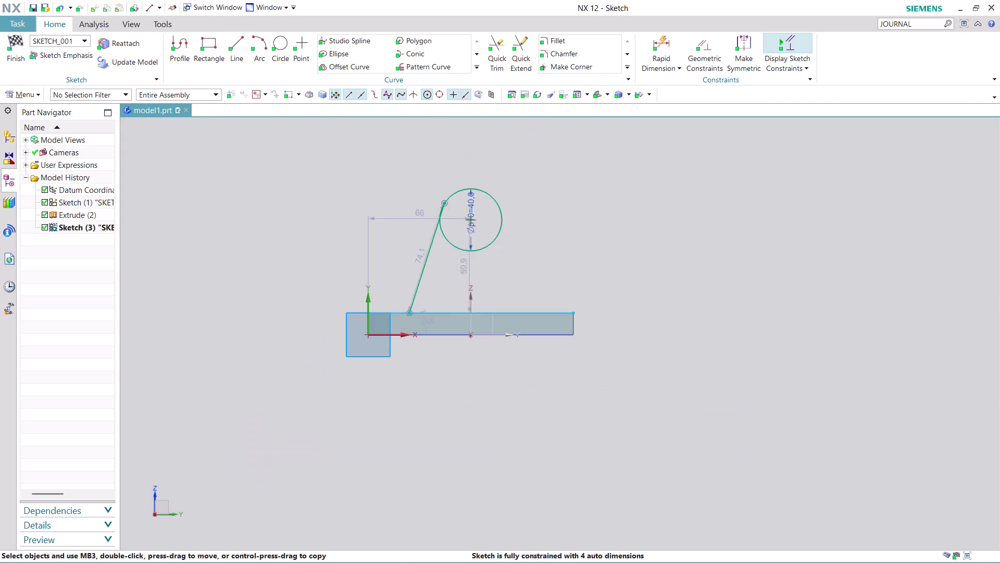
scroll(up, 3)
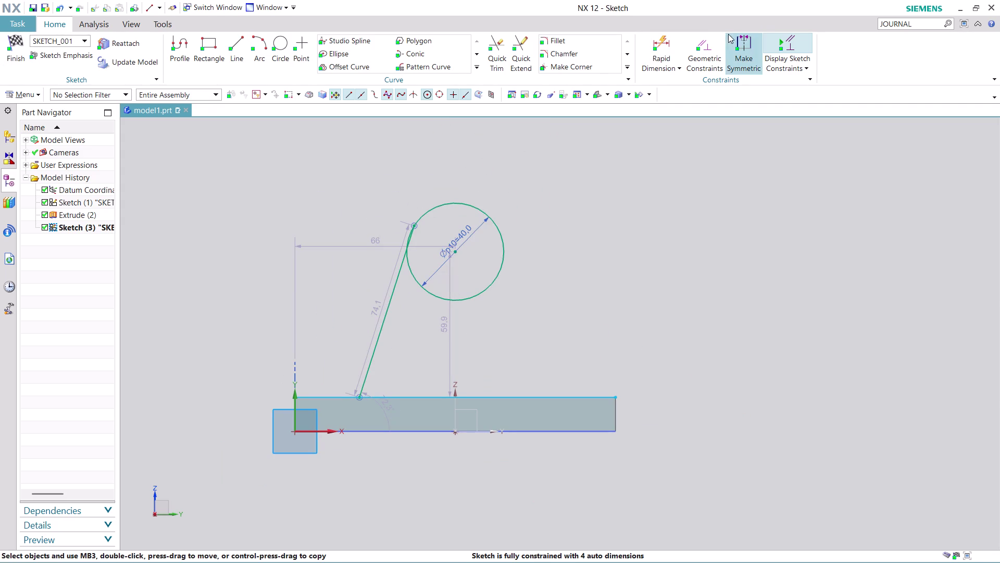
Constrain the slanted line tangent to the 40 circle.
click(708, 42)
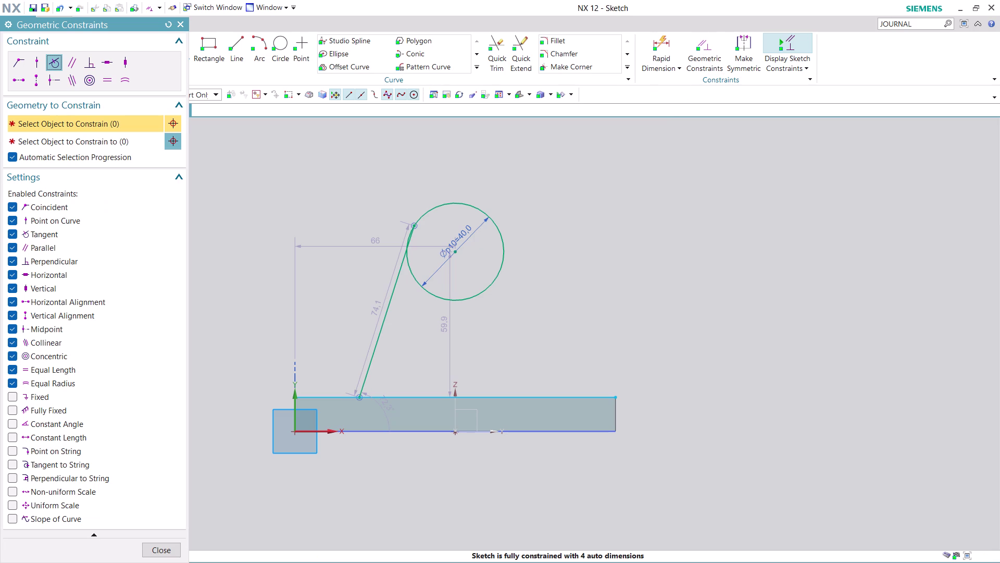
click(395, 289)
click(442, 200)
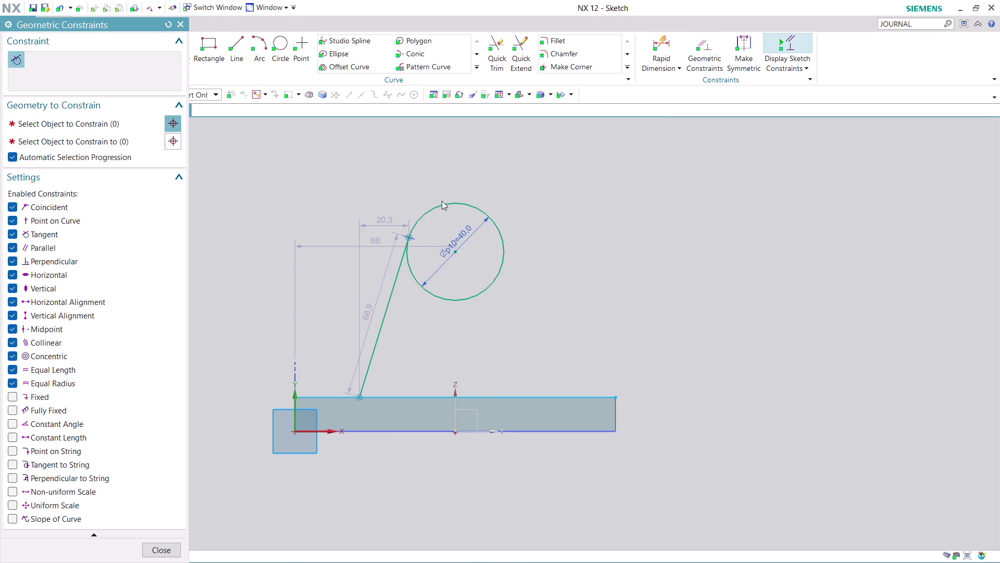
click(167, 552)
scroll(up, 3)
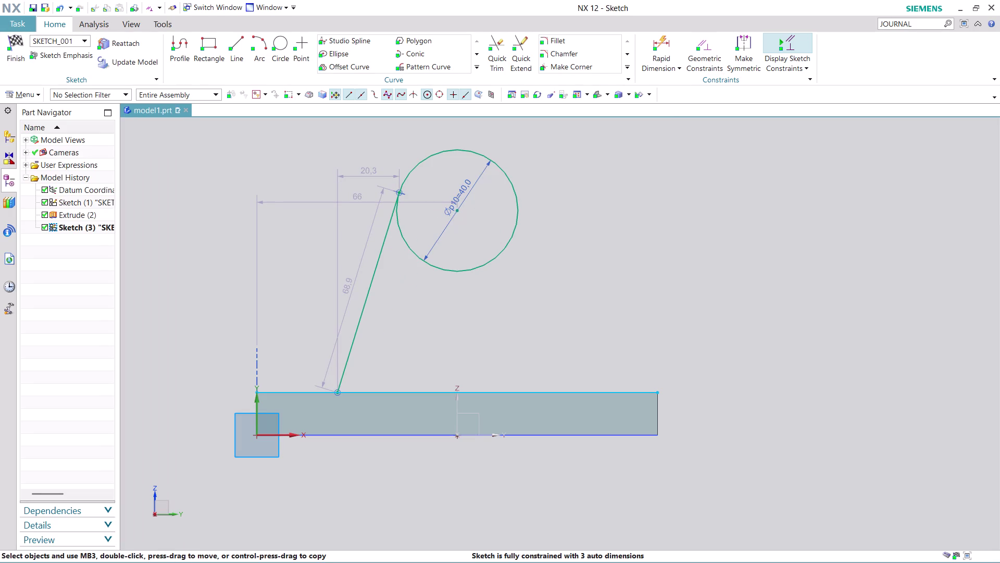
click(476, 67)
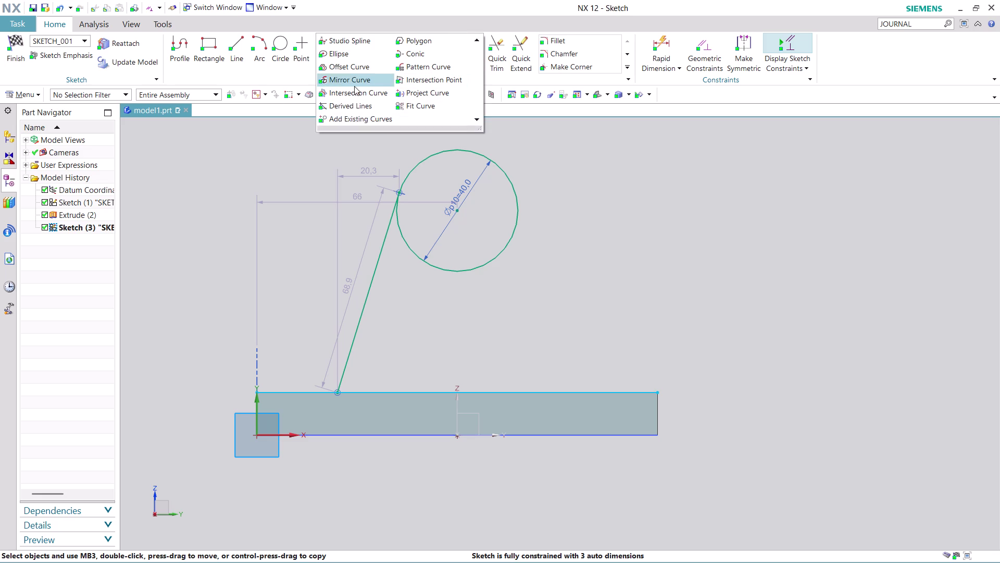
Mirror the slanted line about the vertical centre axis onto the circle's right side.
click(359, 78)
click(378, 267)
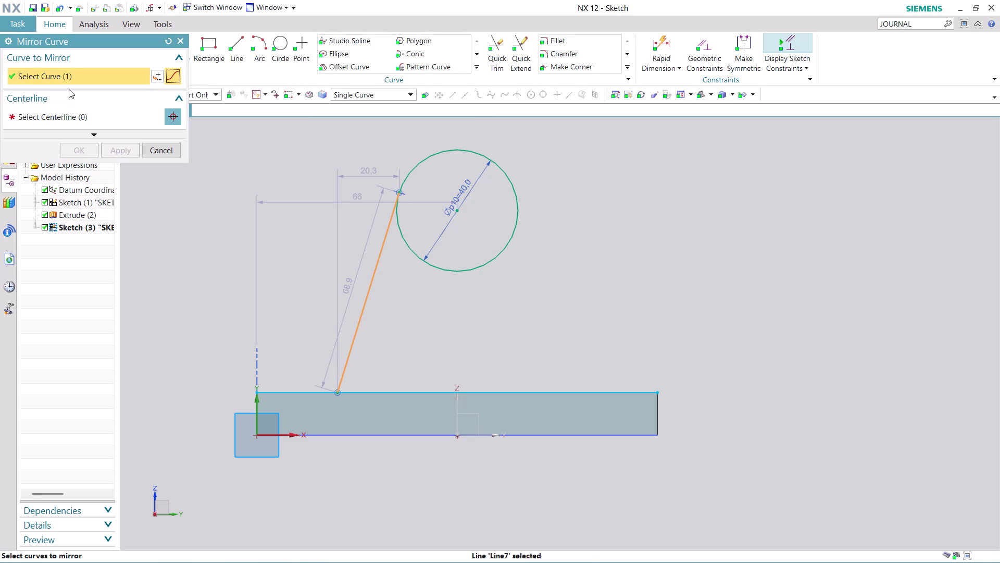
click(82, 109)
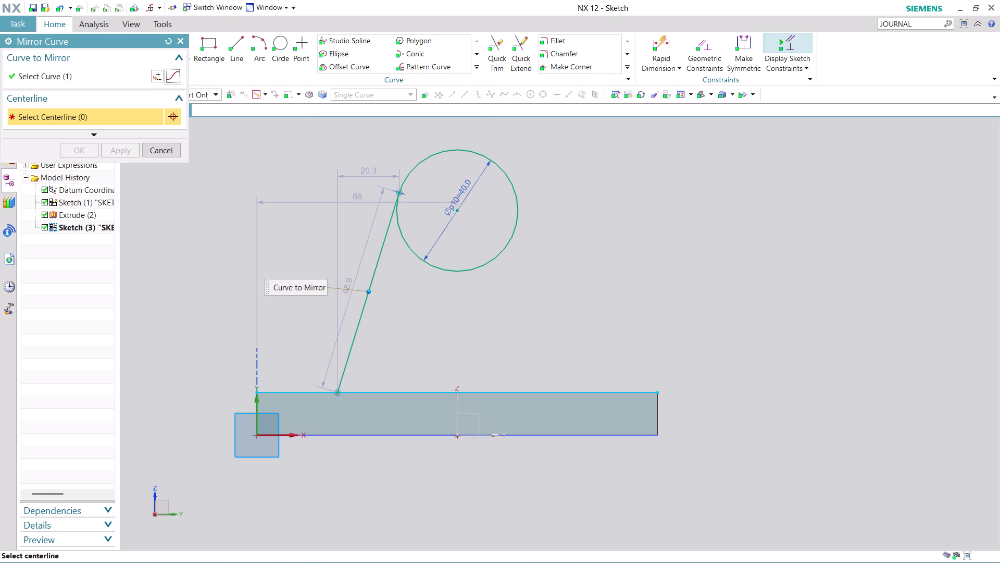
click(459, 403)
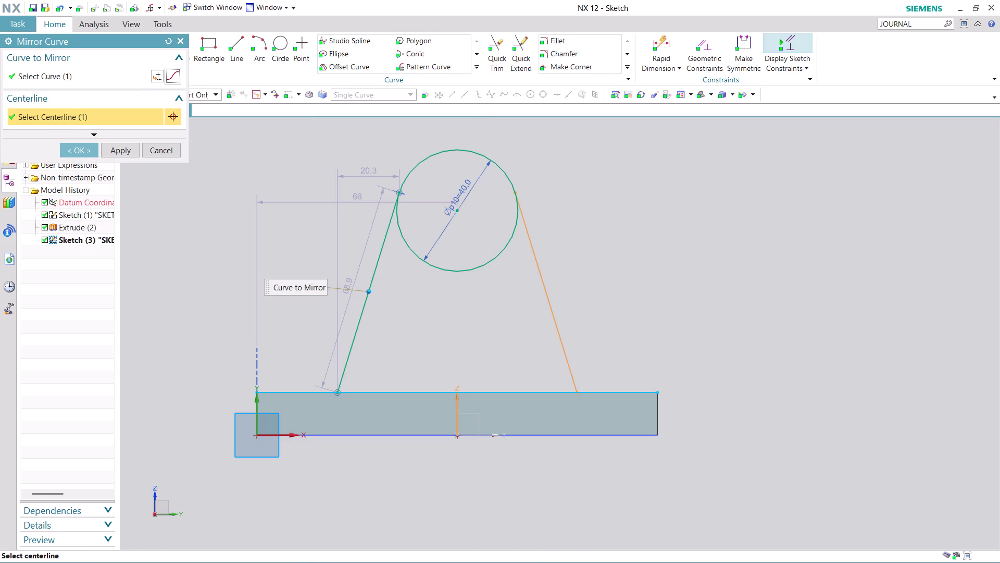
click(81, 149)
scroll(up, 3)
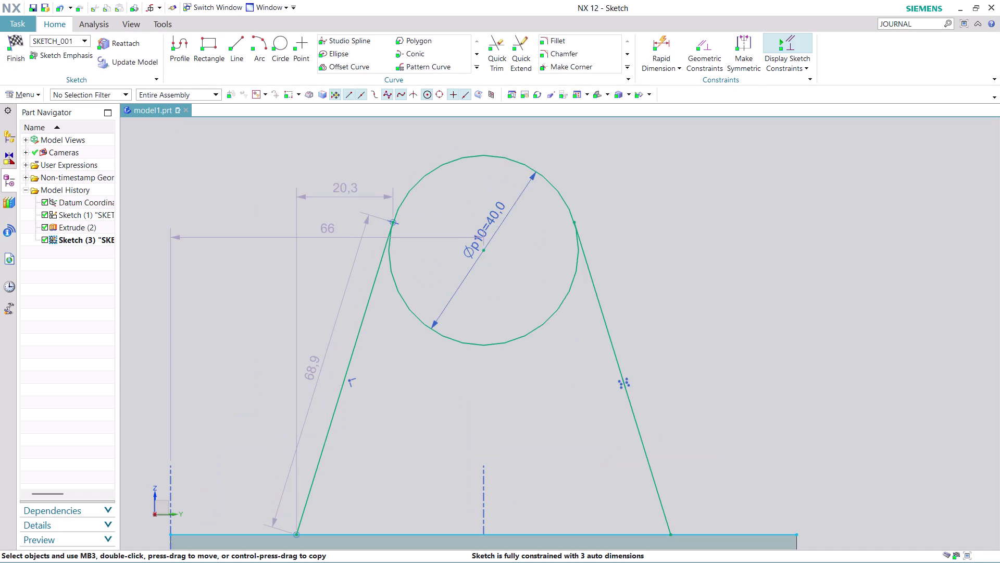
scroll(down, 3)
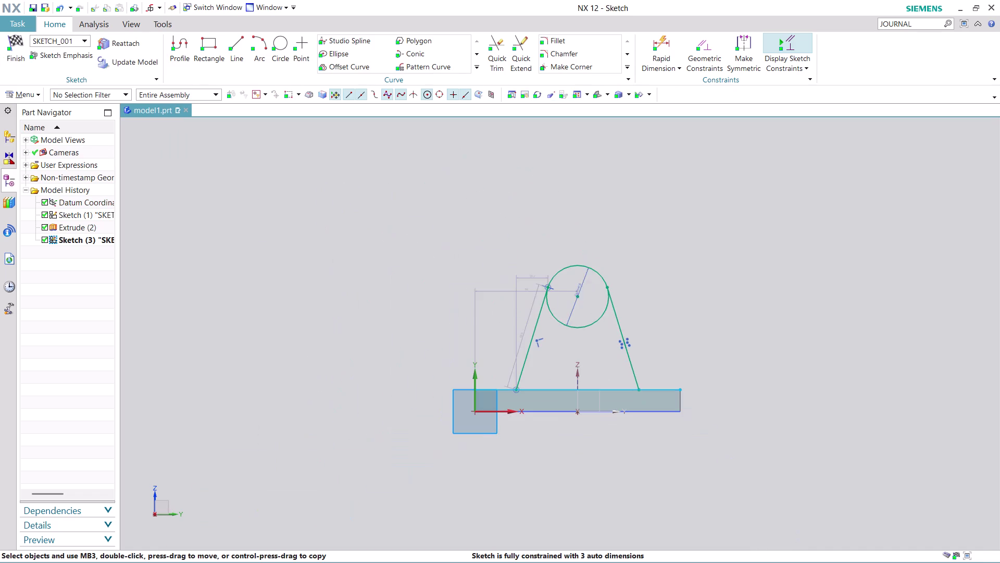
scroll(up, 3)
scroll(up, 3)
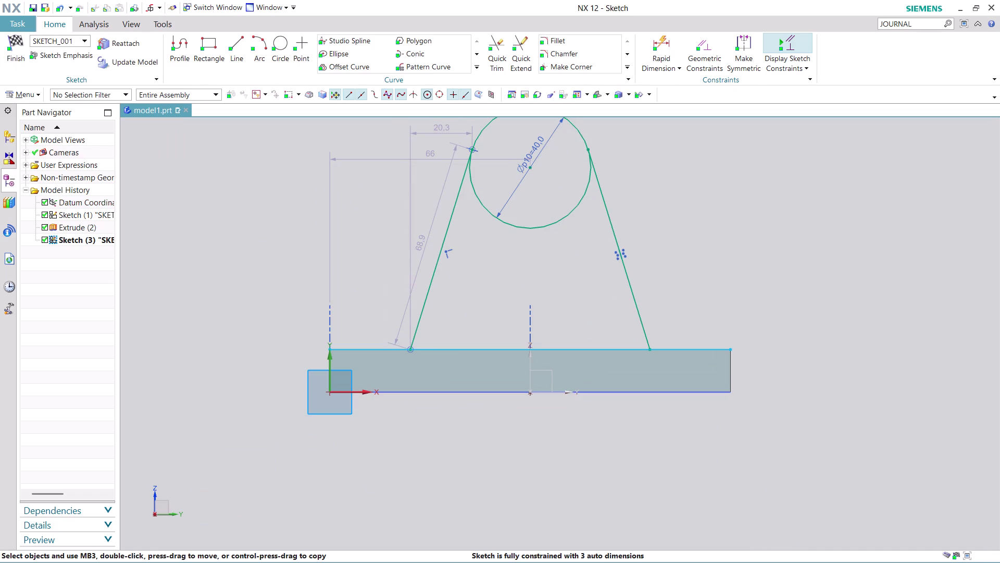
click(657, 40)
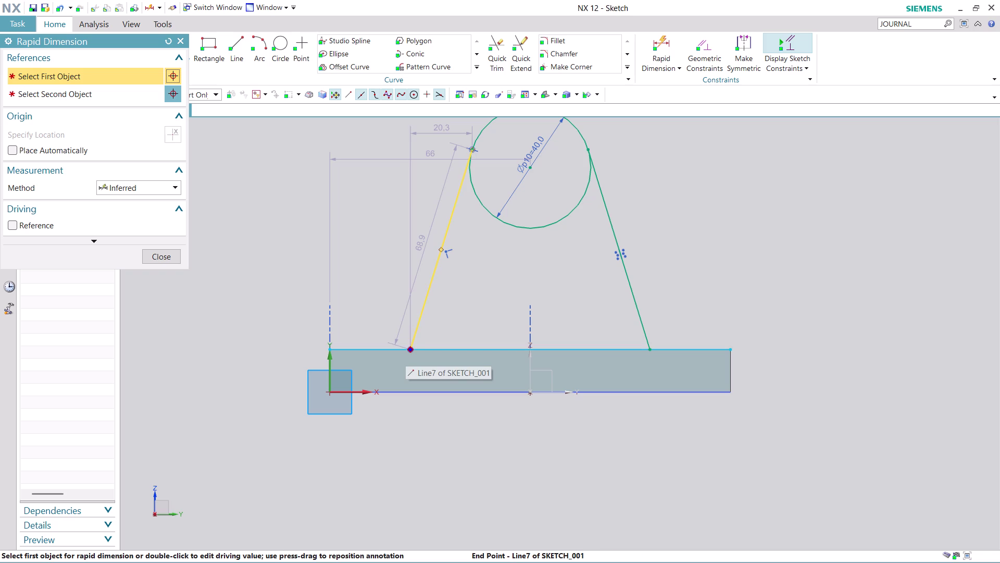
Dimension the slanted lines' lower endpoints 75 apart, placed below the plate.
click(411, 348)
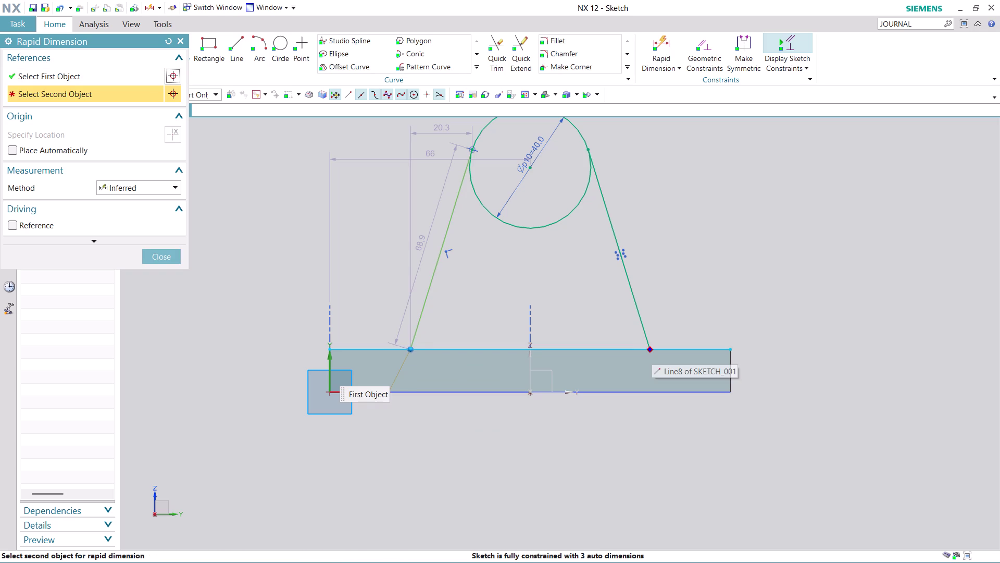
click(652, 350)
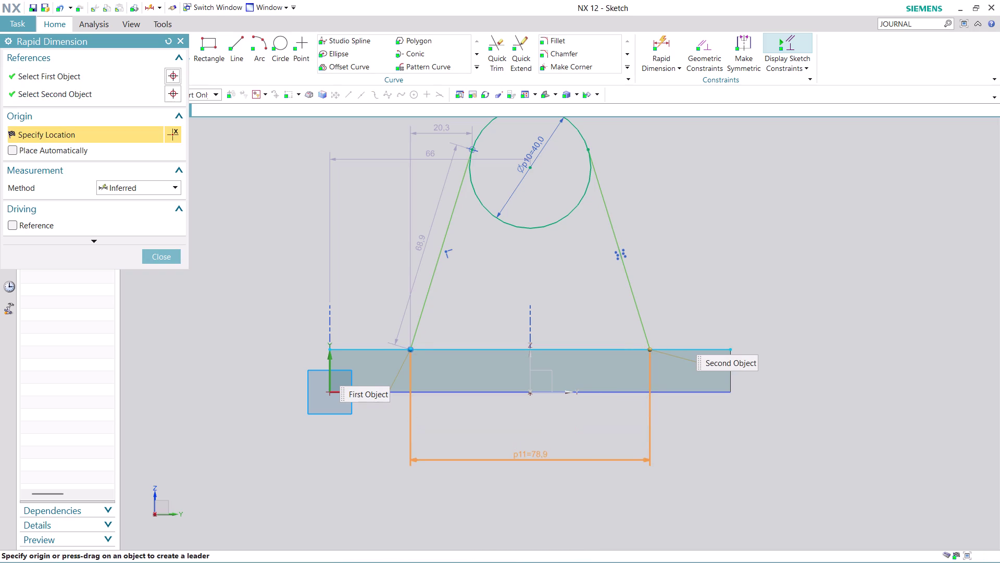
click(520, 454)
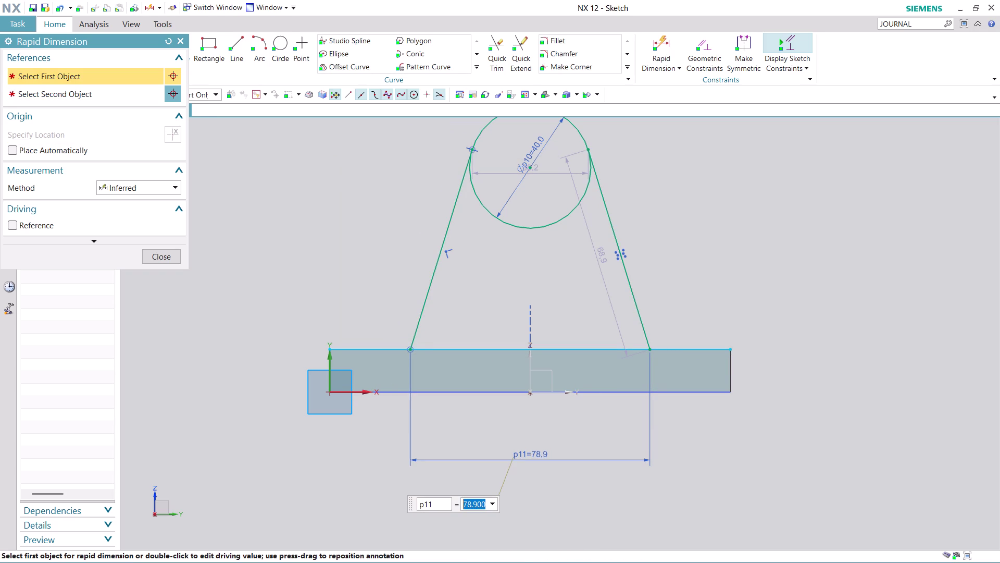
text(75)
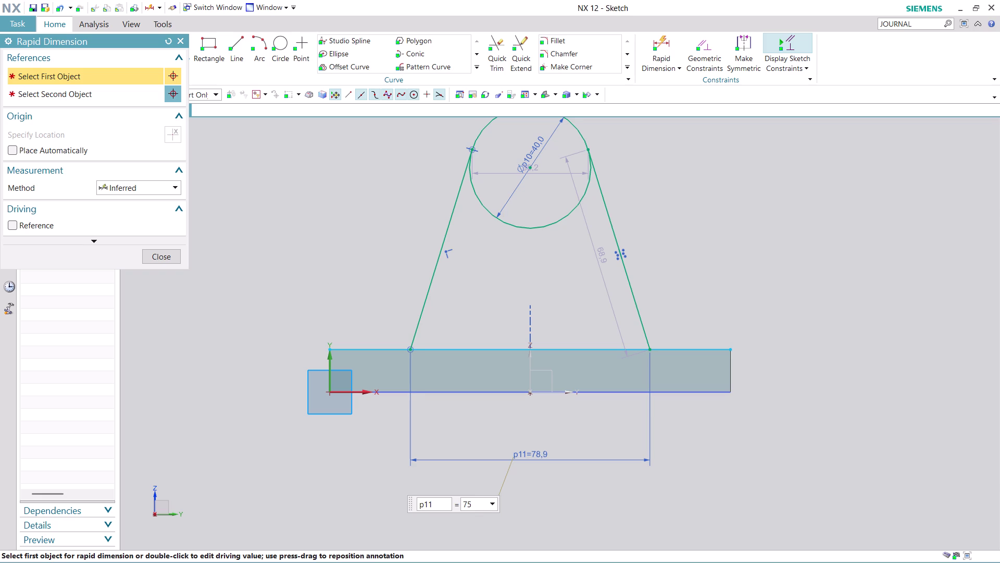
key(Return)
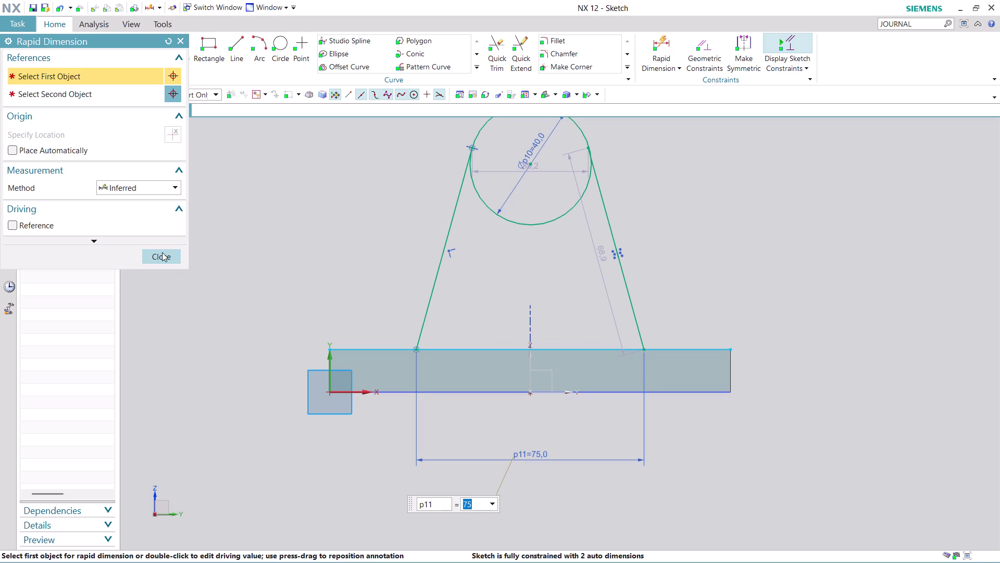
click(163, 253)
scroll(up, 3)
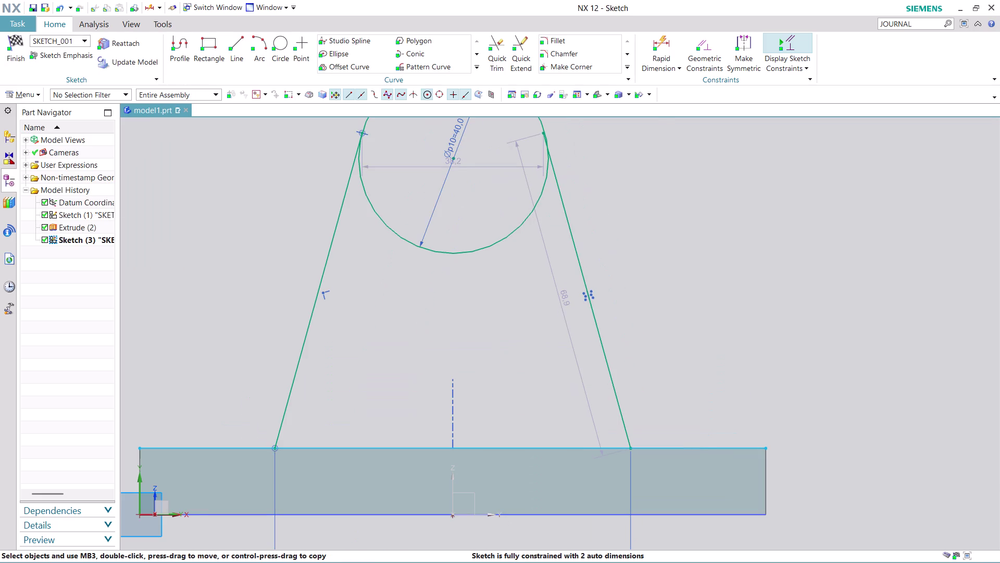
scroll(up, 3)
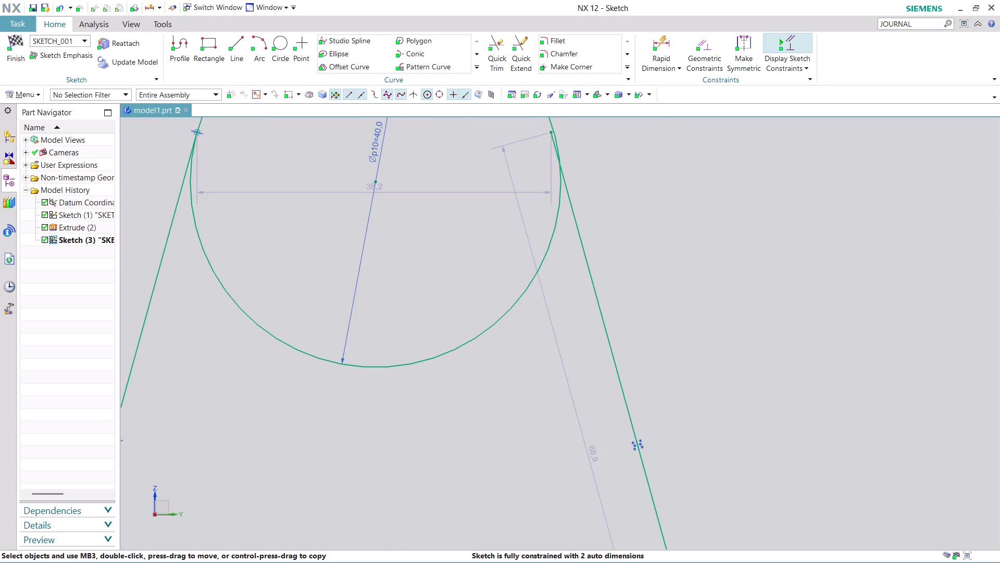
click(699, 44)
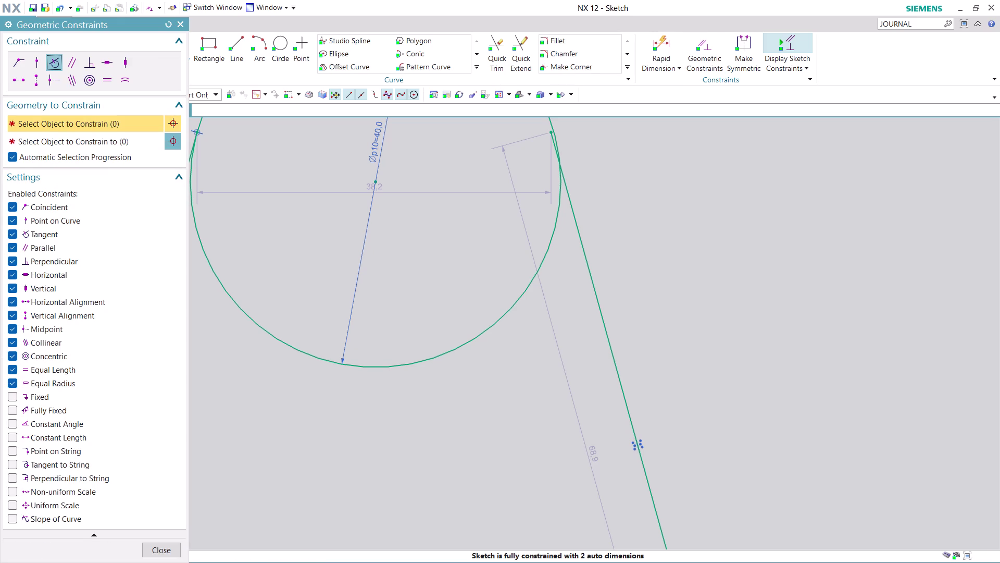
Make the right slanted line tangent to the 40 circle.
click(599, 296)
click(550, 254)
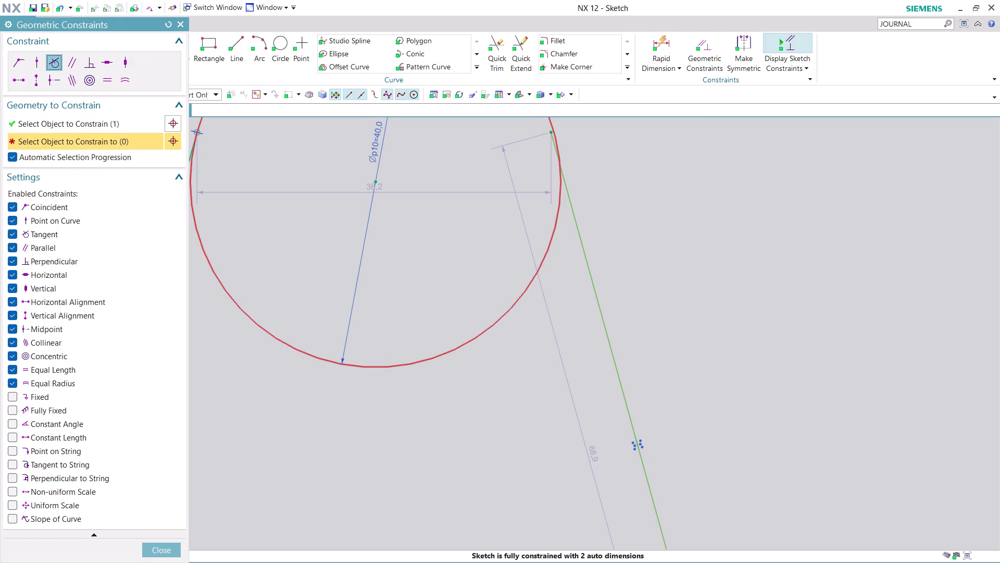
click(167, 550)
scroll(down, 3)
scroll(up, 3)
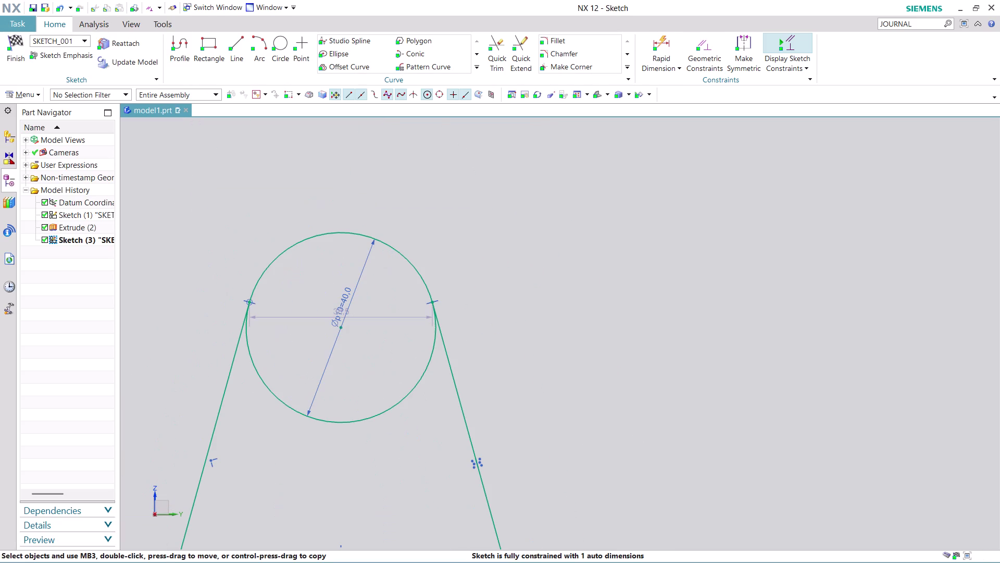
Add a concentric 16-diameter hole circle at the large circle's centre.
click(282, 54)
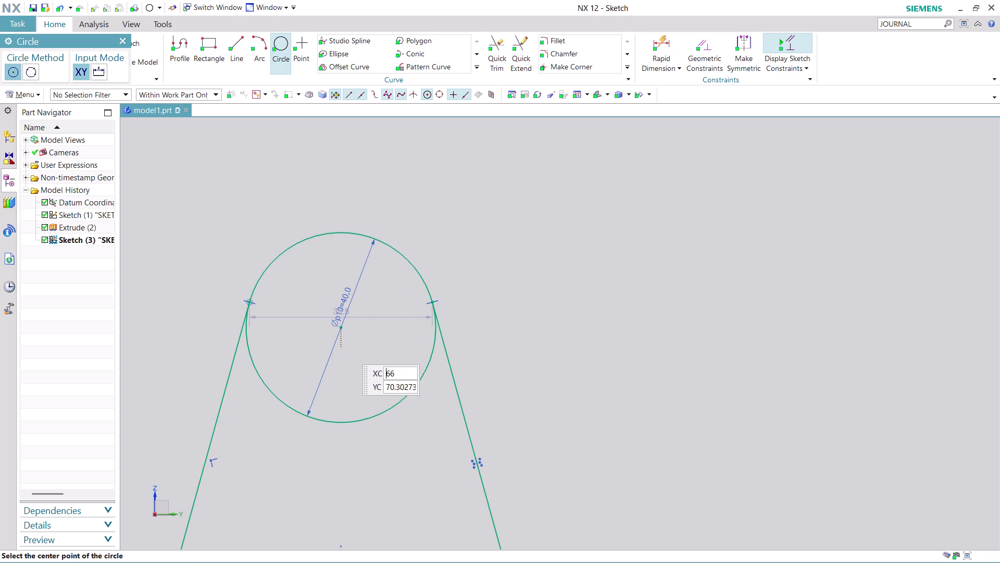
click(340, 326)
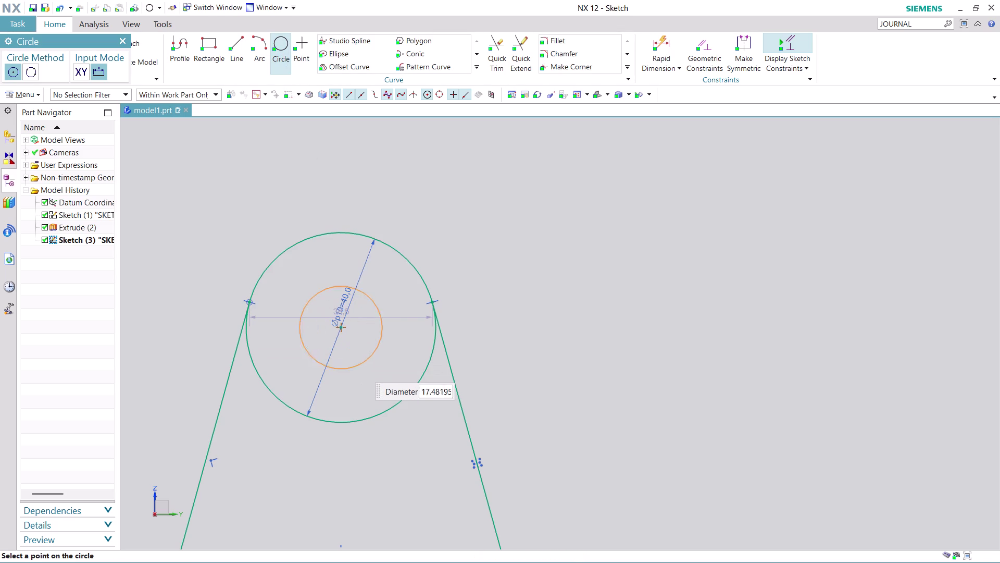
text(16)
key(Return)
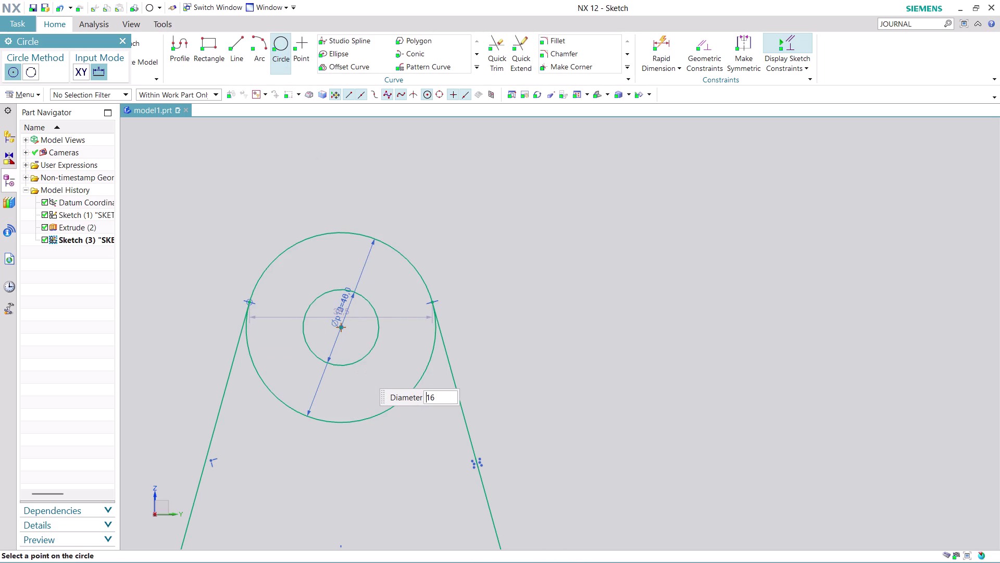
scroll(down, 3)
scroll(up, 3)
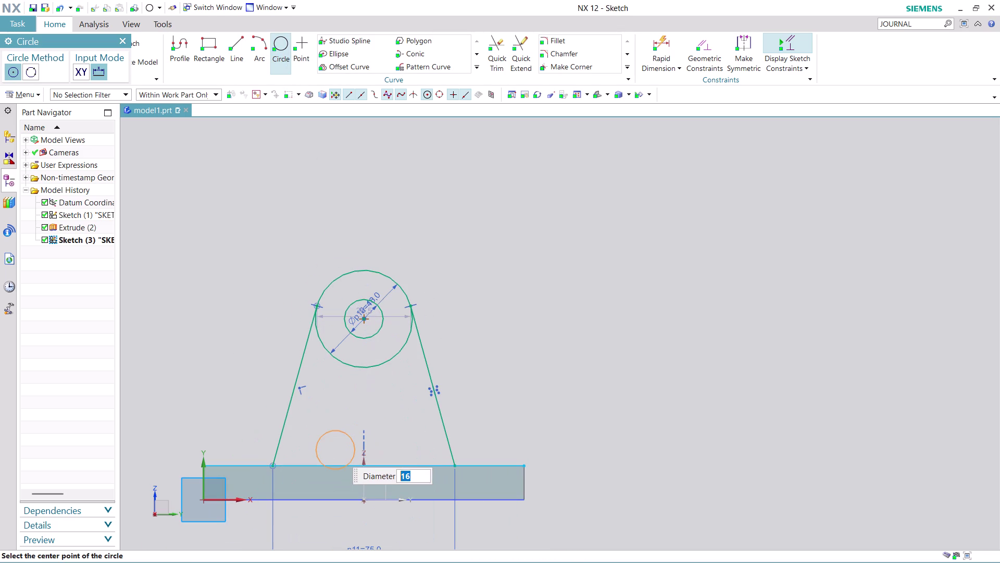
key(Escape)
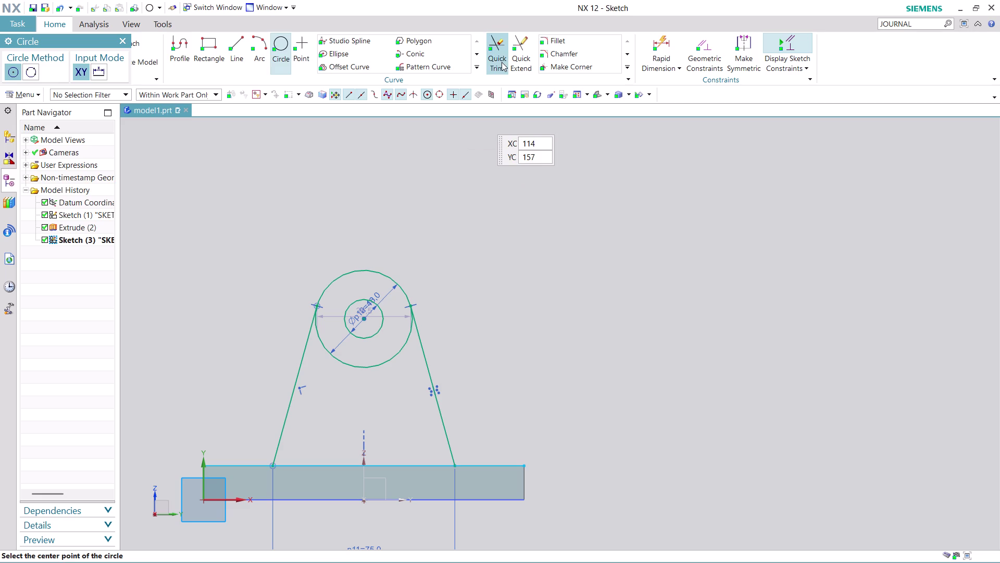
Trim the large circle's lower arc and base leftovers, then finish the sketch.
click(502, 62)
scroll(up, 3)
click(366, 329)
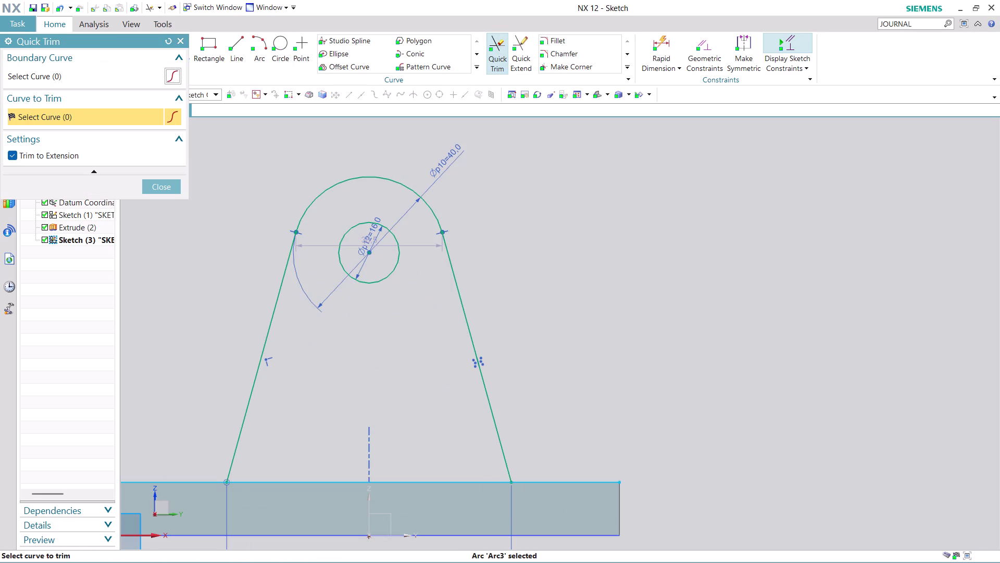
scroll(down, 3)
scroll(up, 3)
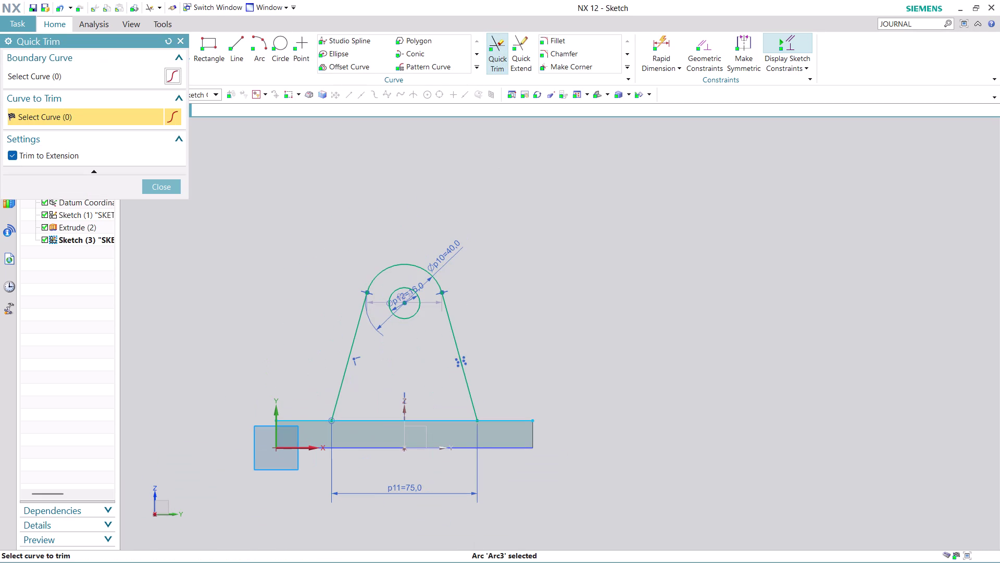
scroll(up, 3)
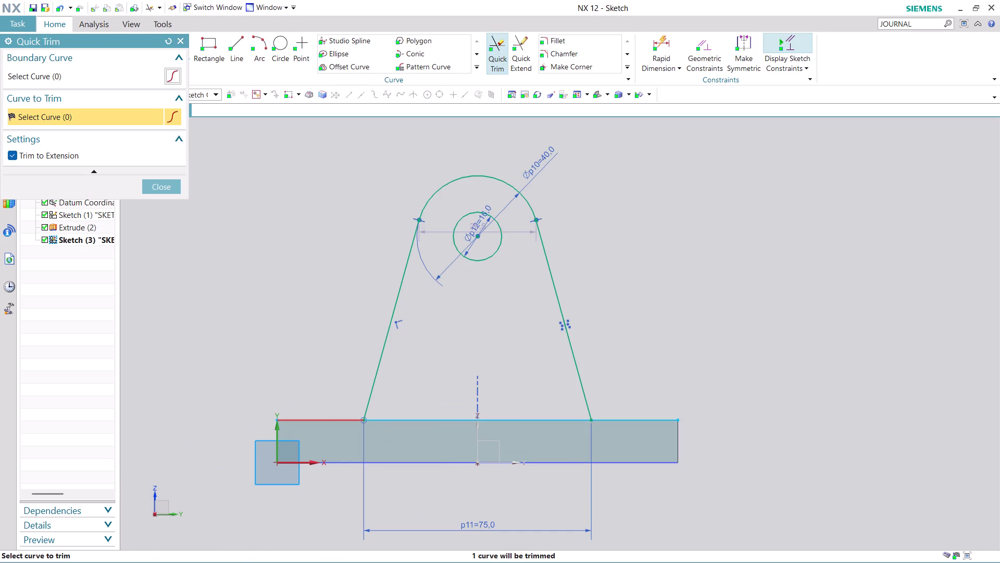
click(328, 418)
click(643, 422)
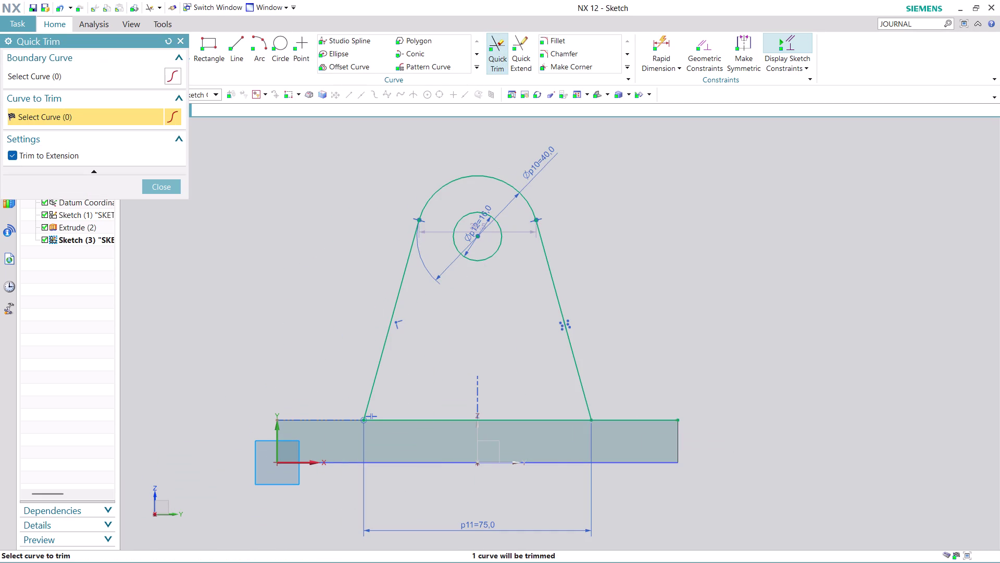
scroll(down, 3)
scroll(up, 3)
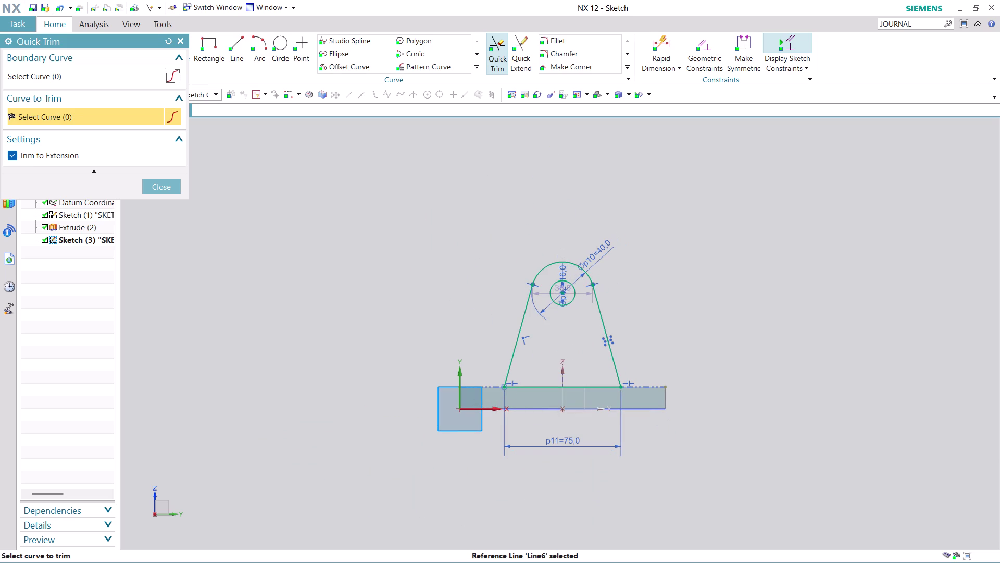
click(157, 185)
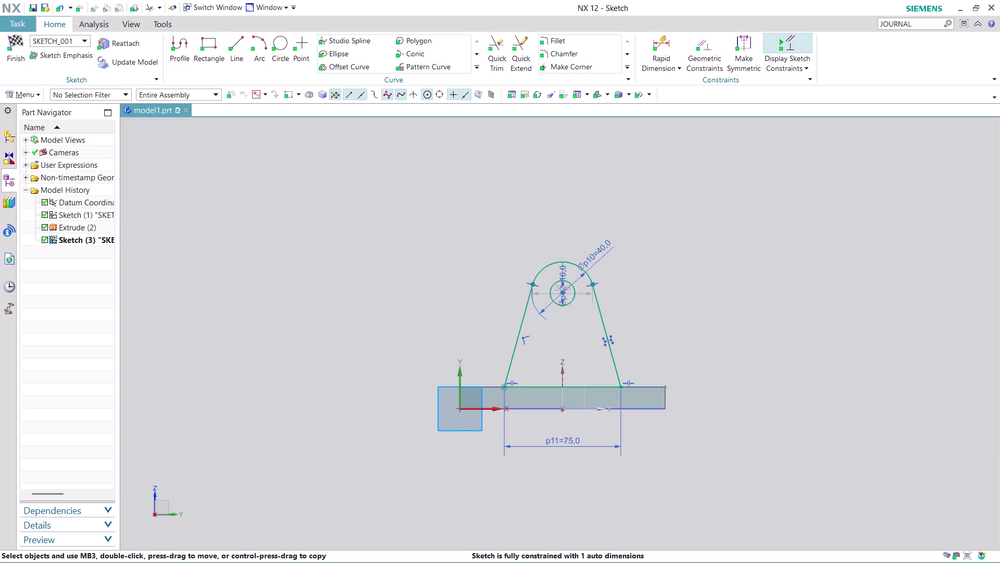
click(9, 61)
Start an extrusion with the lug sketch as profile, reviewing the offset options.
middle_drag(289, 259, 290, 259)
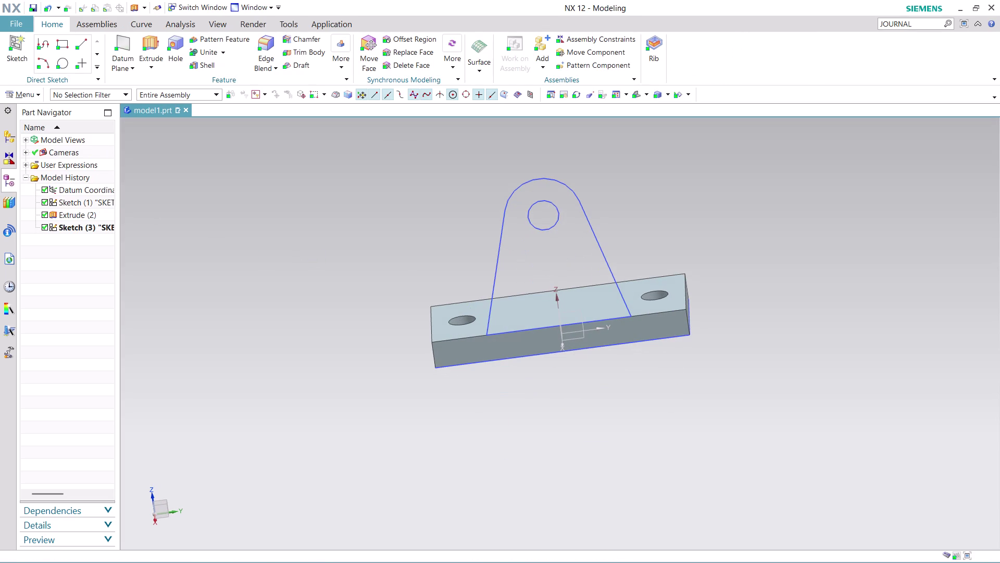
middle_drag(290, 260, 306, 272)
scroll(up, 3)
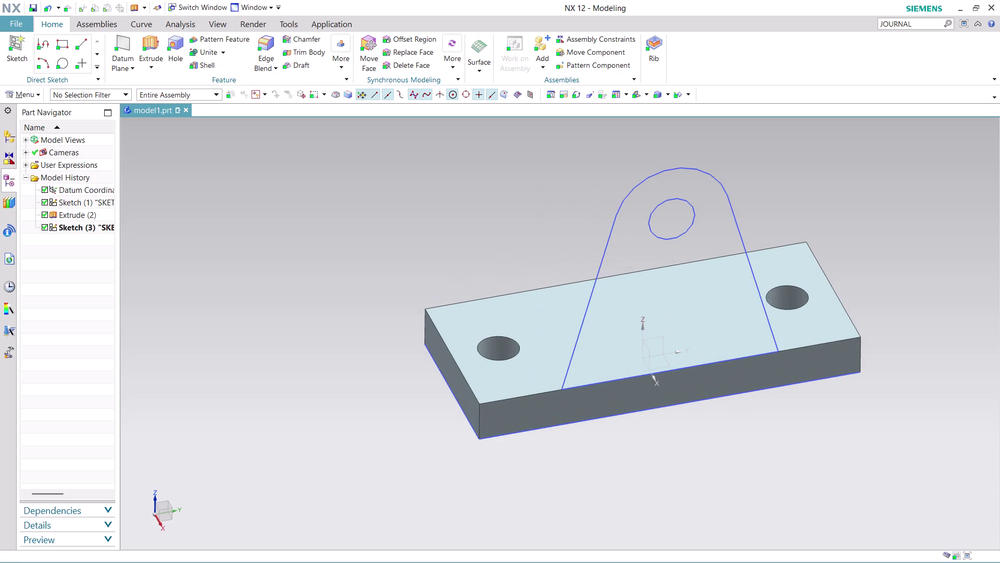
click(154, 50)
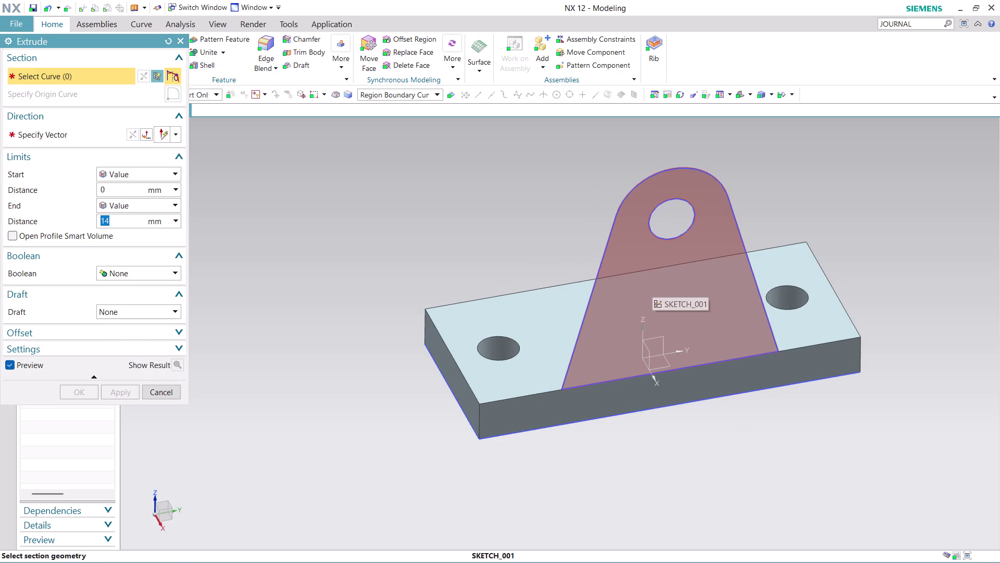
click(129, 327)
click(140, 353)
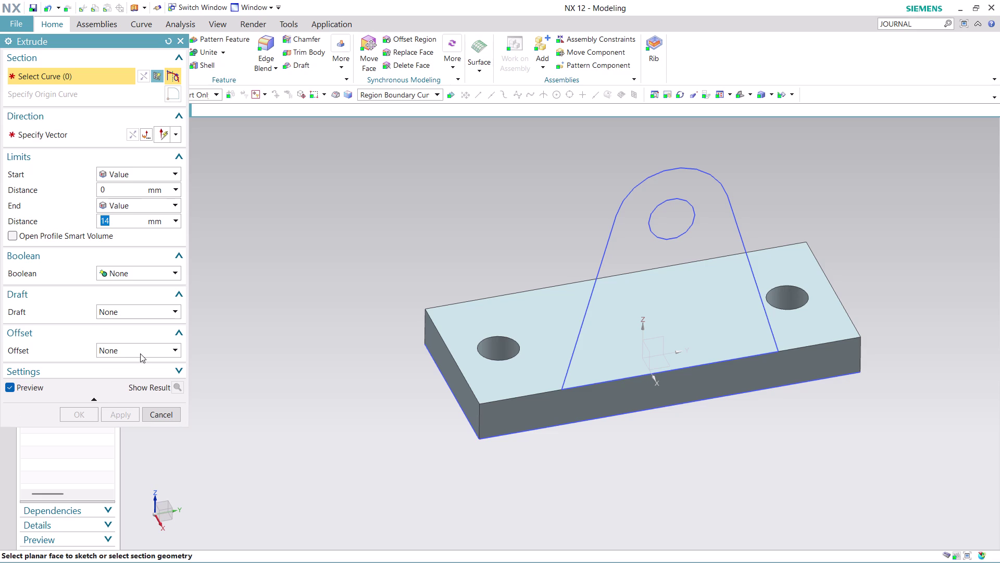
click(140, 354)
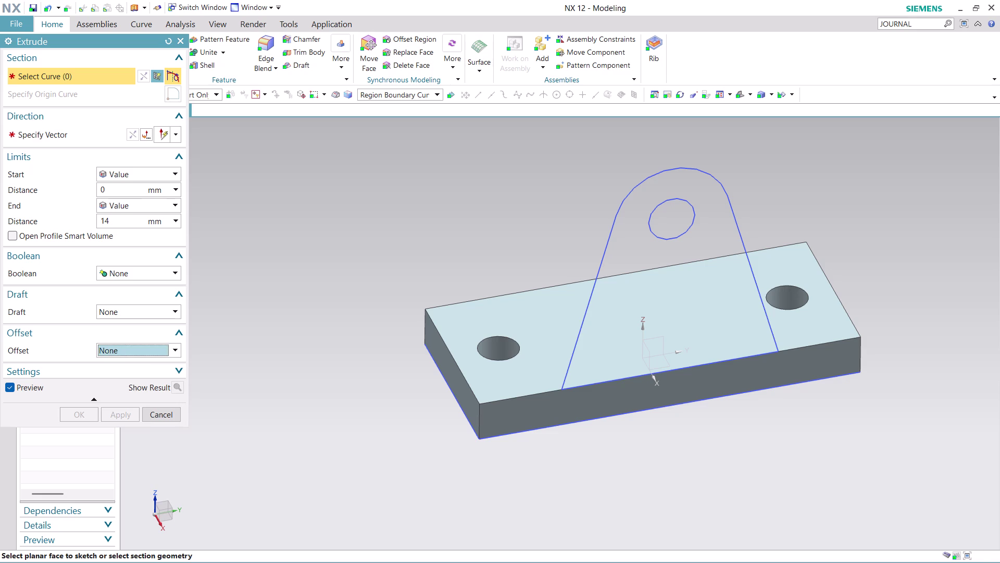
click(630, 310)
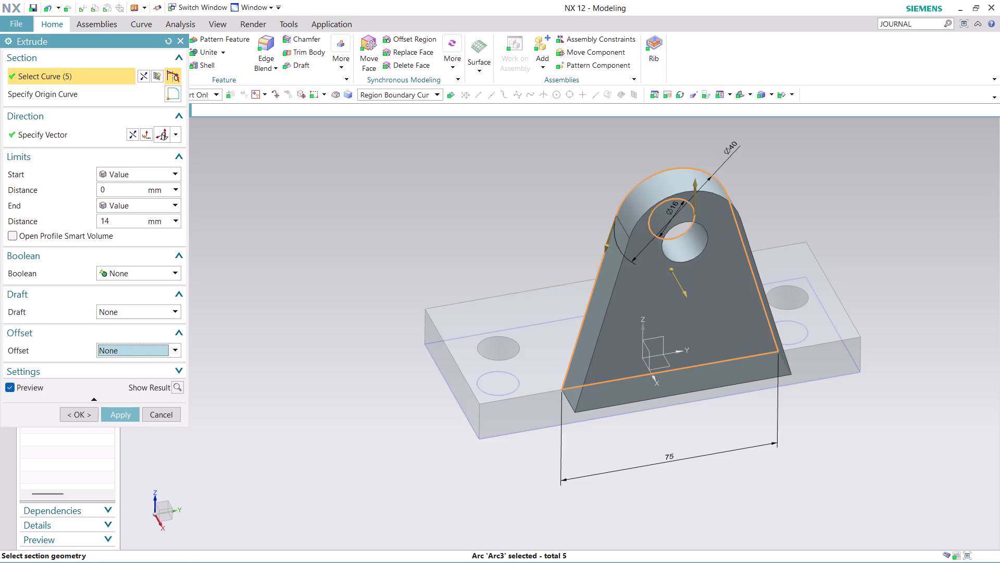
click(172, 349)
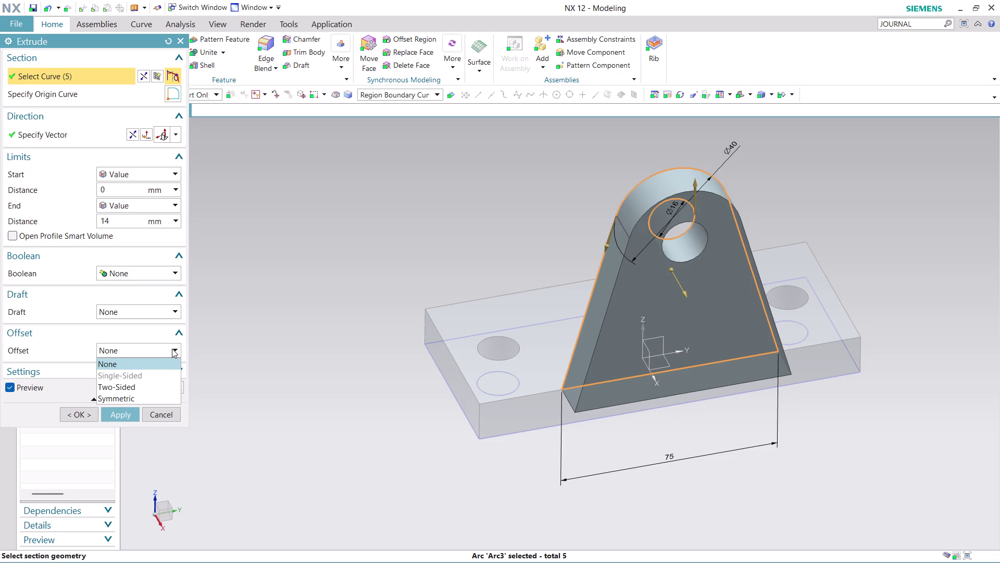
click(139, 372)
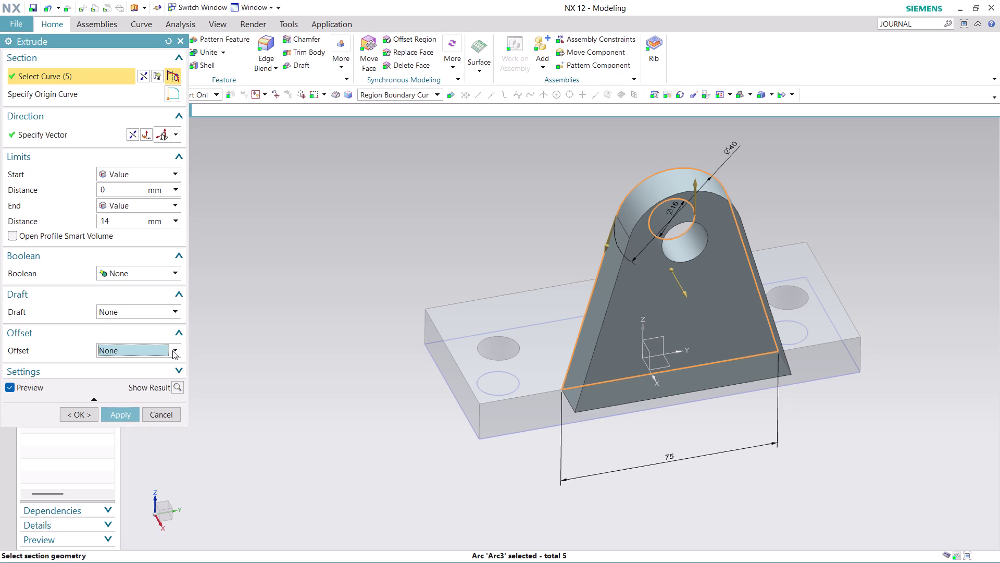
Extrude the lug flipped with a two-sided 0–5 mm offset, then undo it.
click(137, 135)
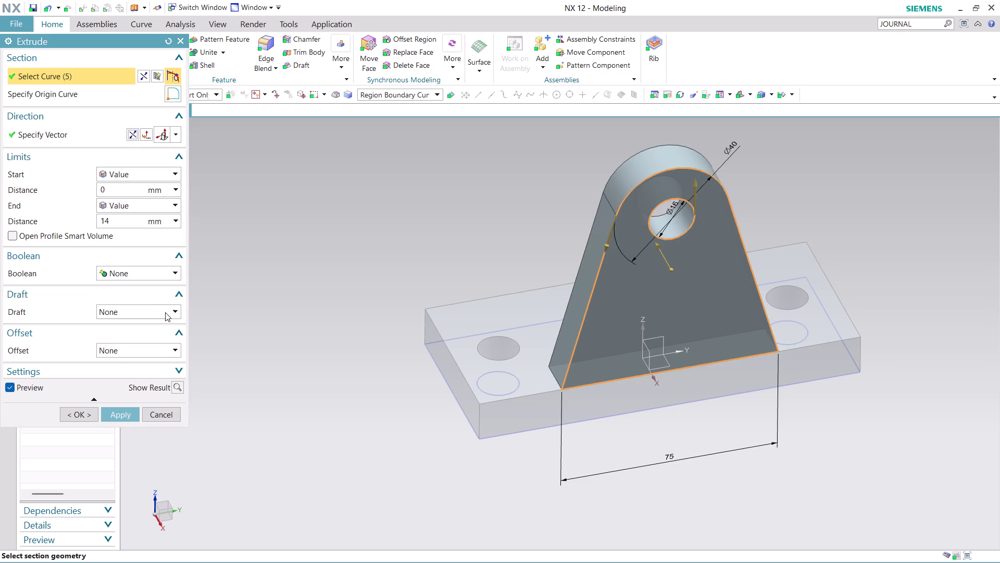
click(166, 313)
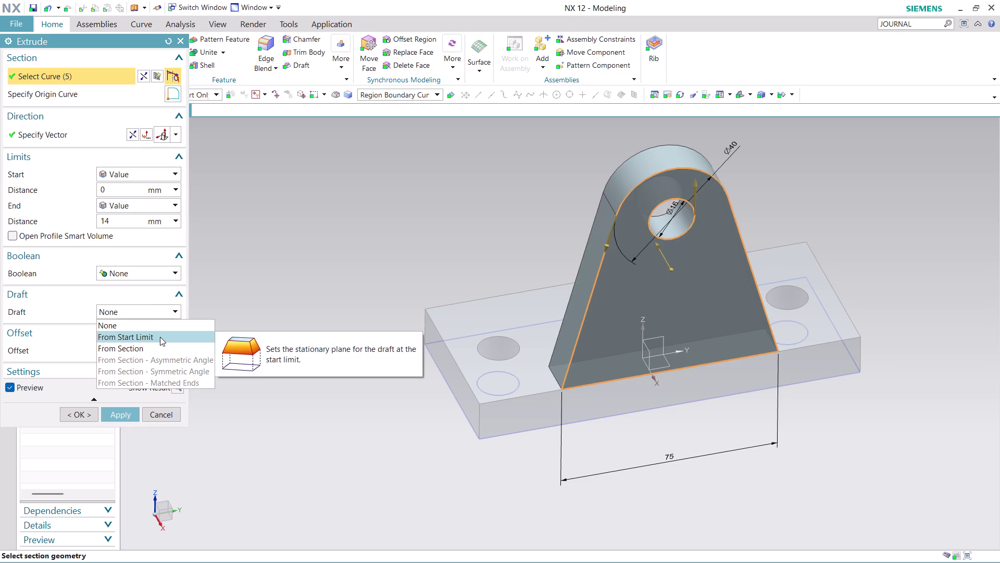
click(182, 297)
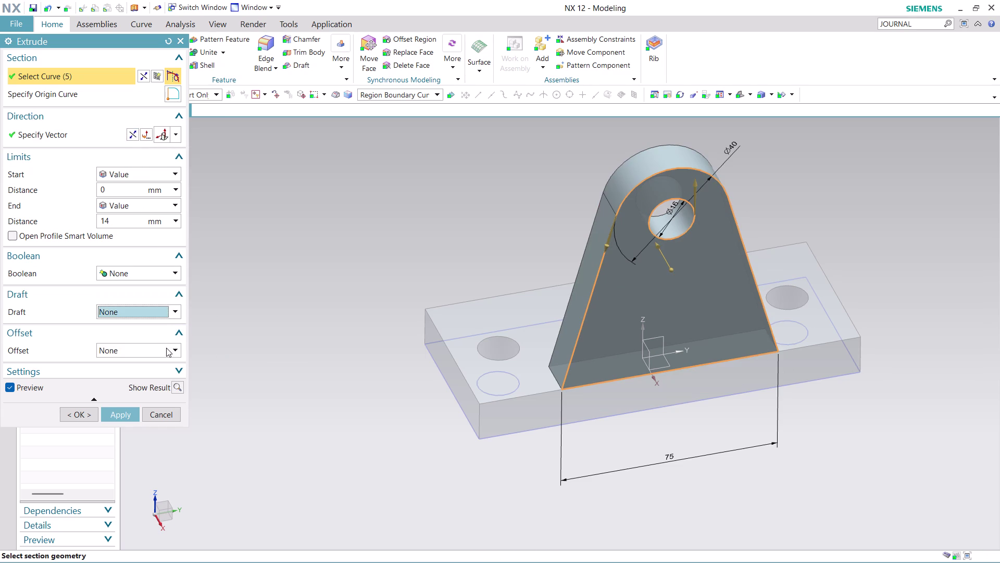
click(166, 348)
click(142, 386)
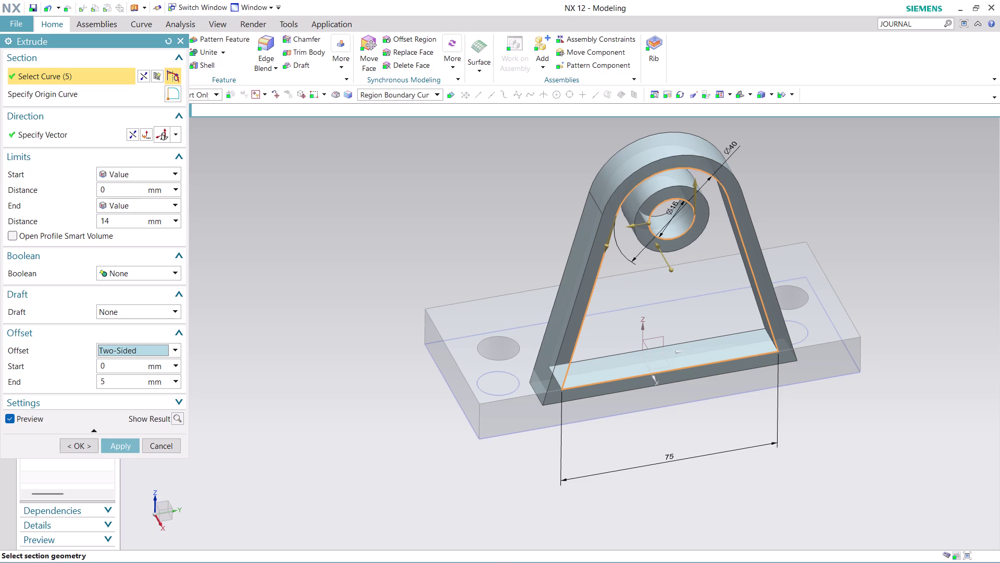
middle_drag(859, 428, 866, 391)
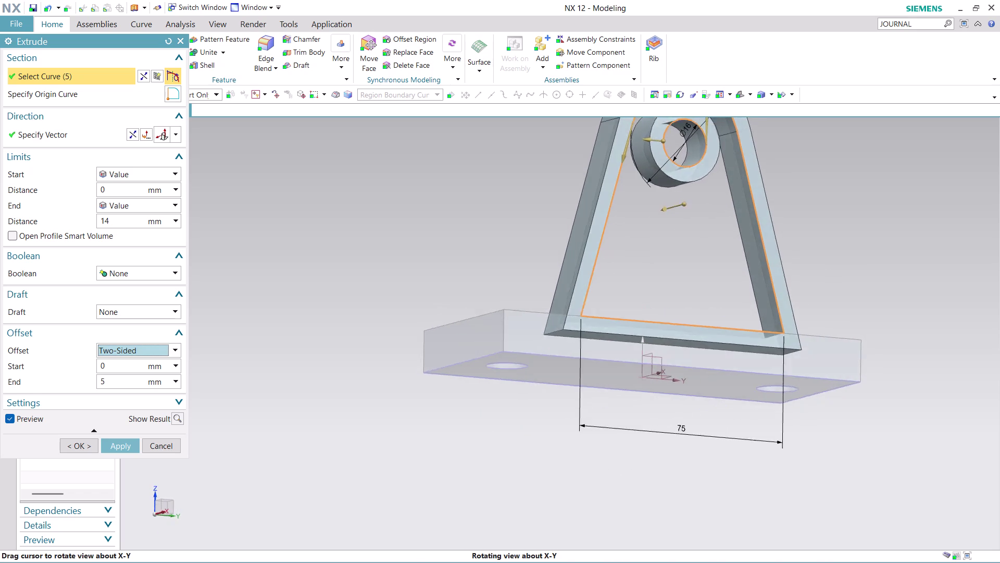
middle_drag(866, 390, 835, 413)
middle_click(835, 413)
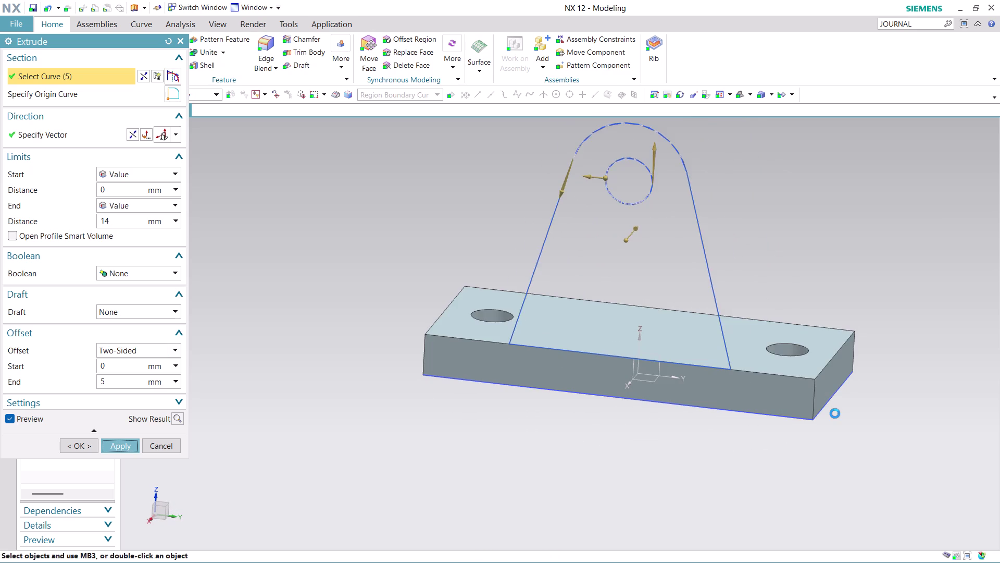
click(165, 443)
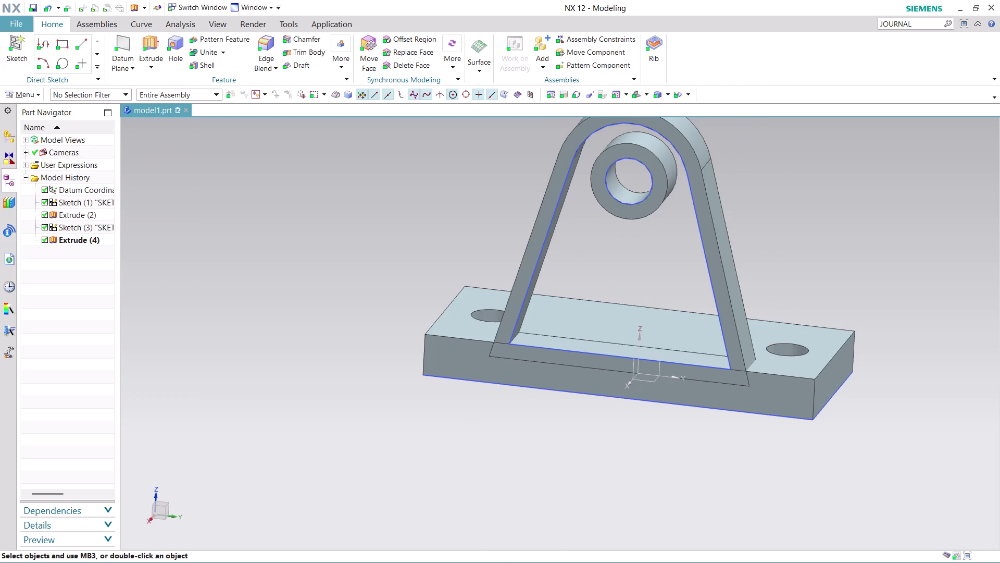
key(ctrl+z)
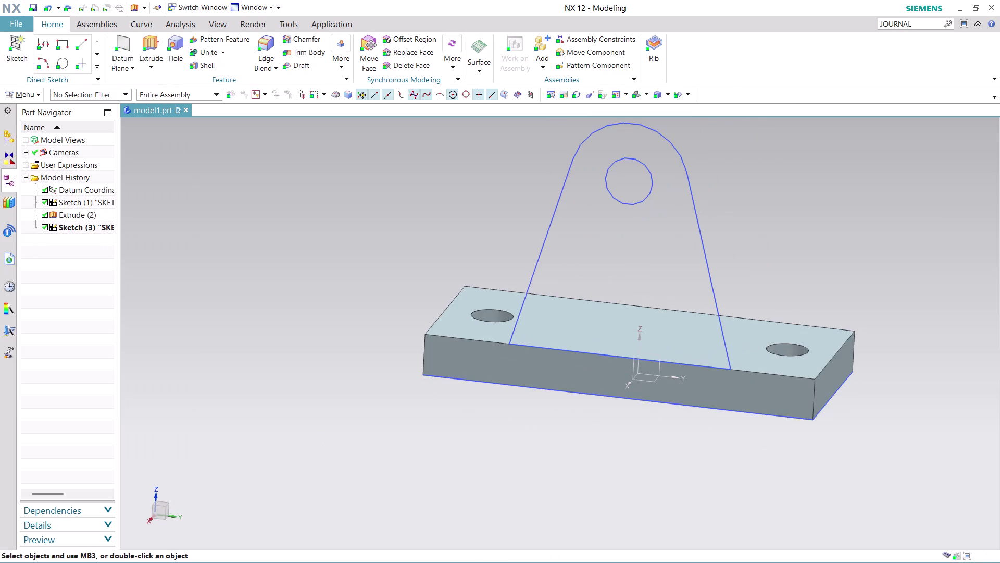
click(162, 42)
click(643, 240)
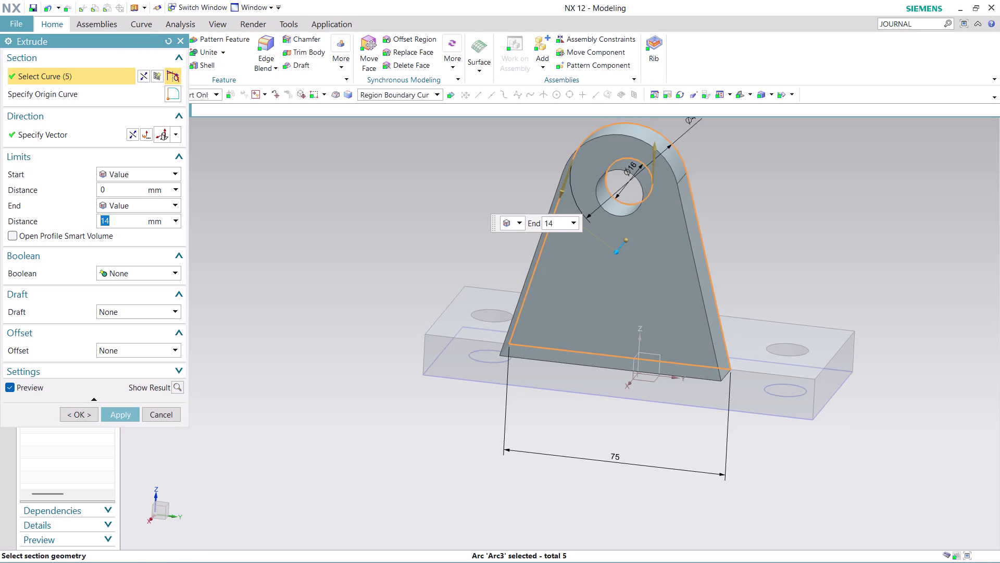
scroll(up, 3)
scroll(down, 3)
click(165, 270)
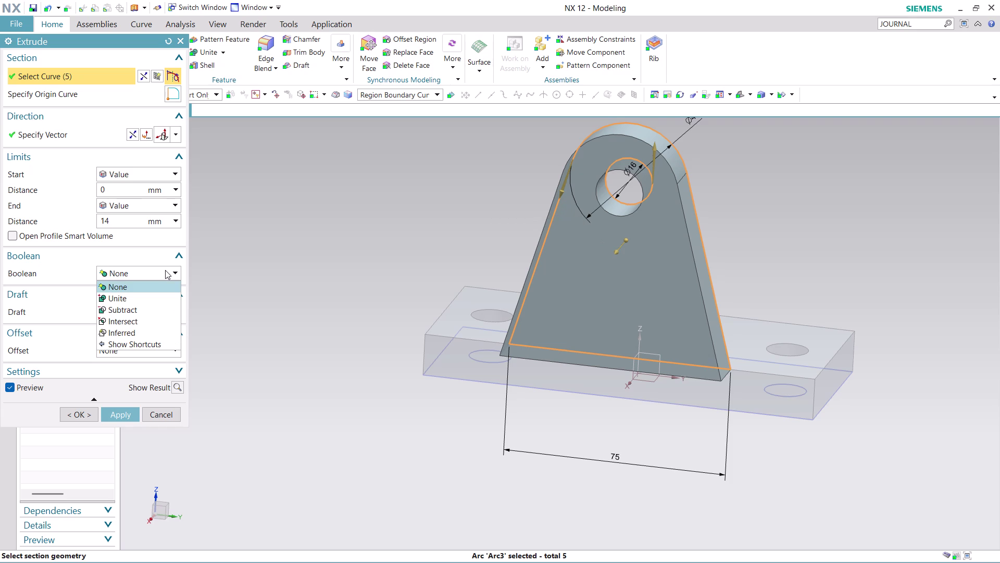
click(166, 270)
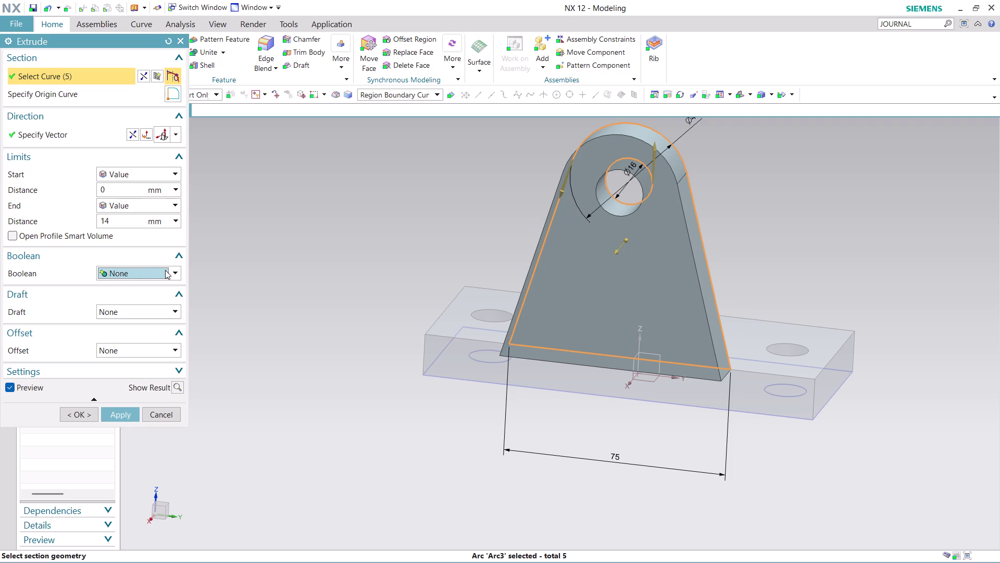
click(131, 128)
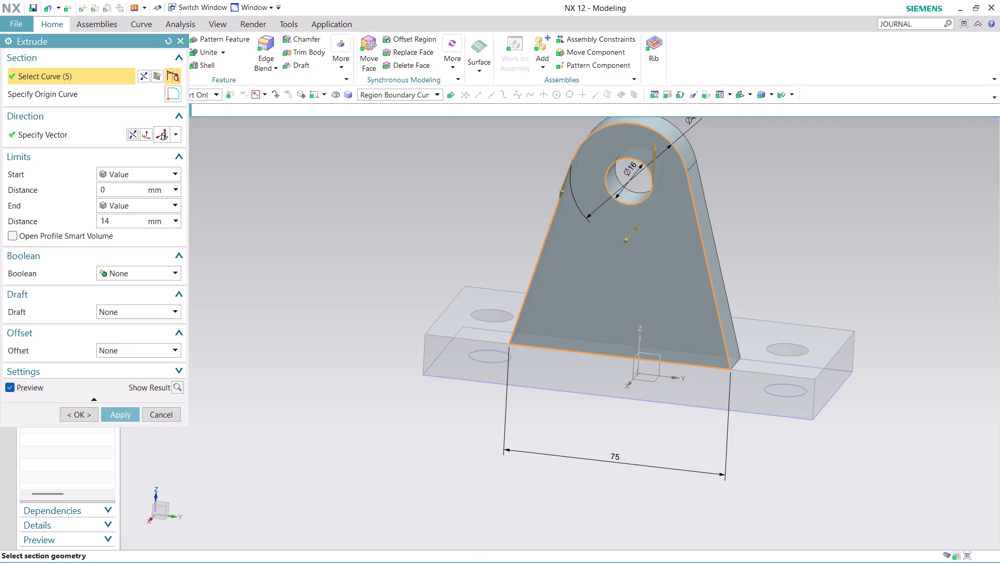
middle_drag(270, 253, 289, 268)
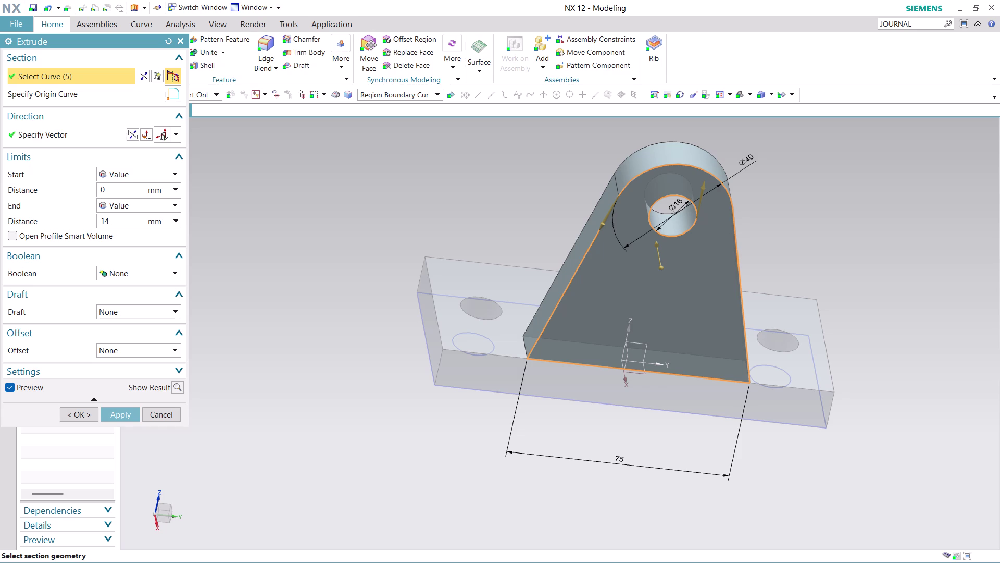
scroll(down, 3)
click(160, 347)
click(149, 397)
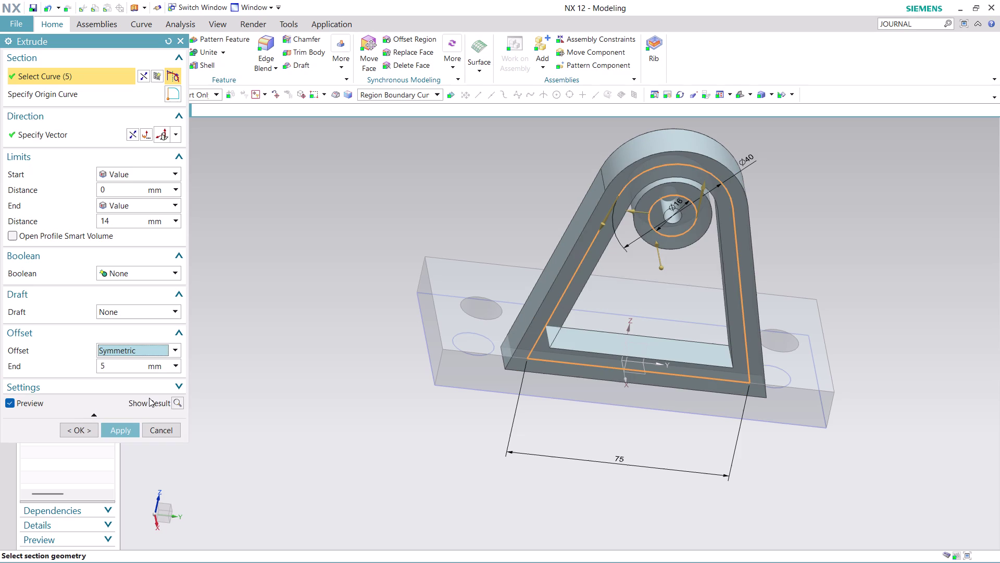
click(177, 344)
click(161, 367)
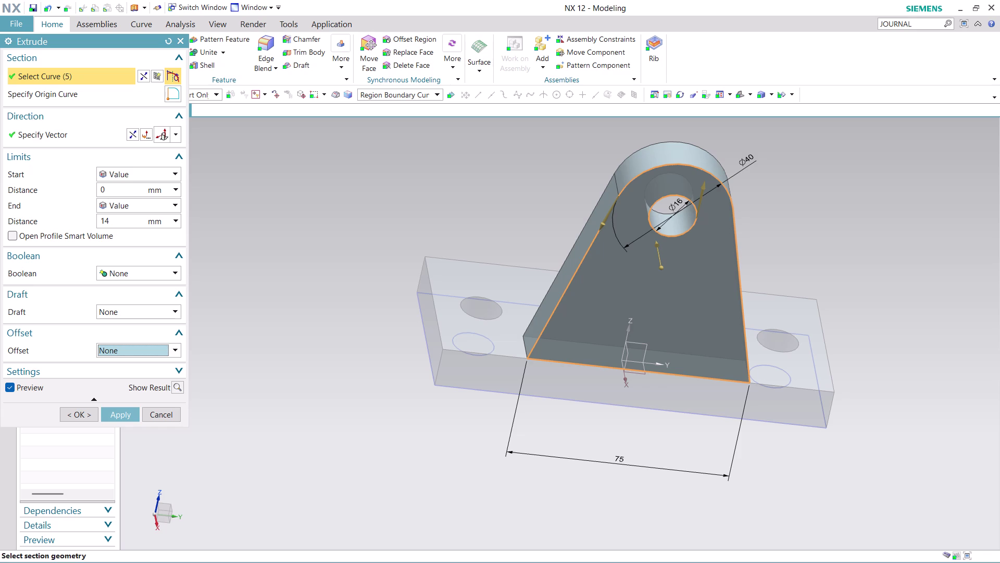
click(169, 75)
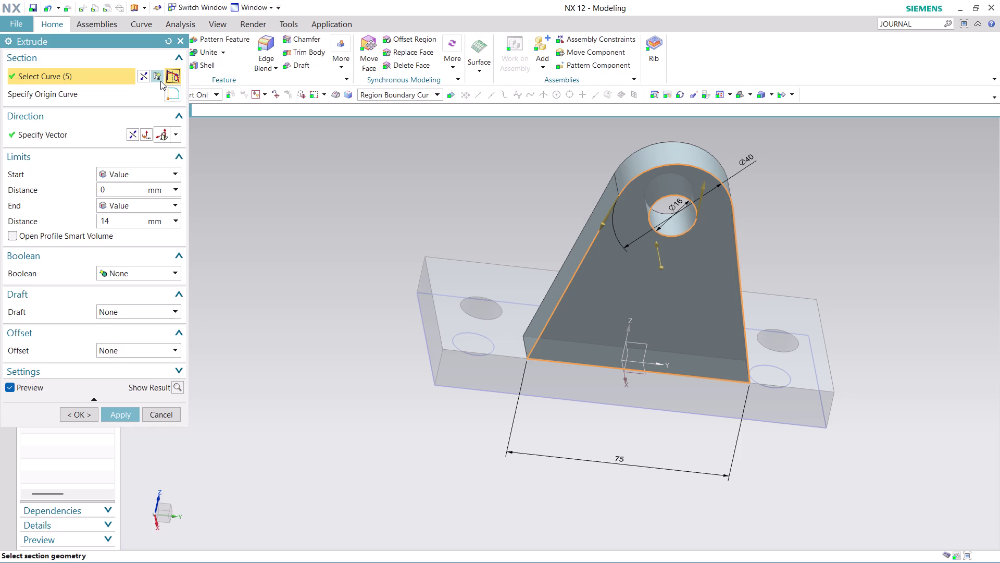
Review the Section selection and Specify Vector options, then cancel the lug extrusion.
click(172, 76)
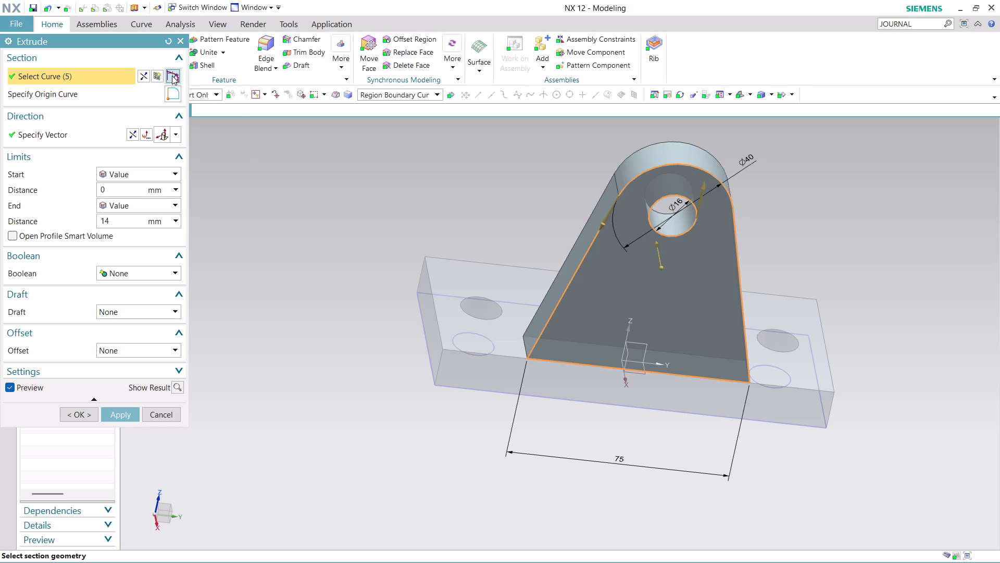
double_click(172, 76)
click(180, 134)
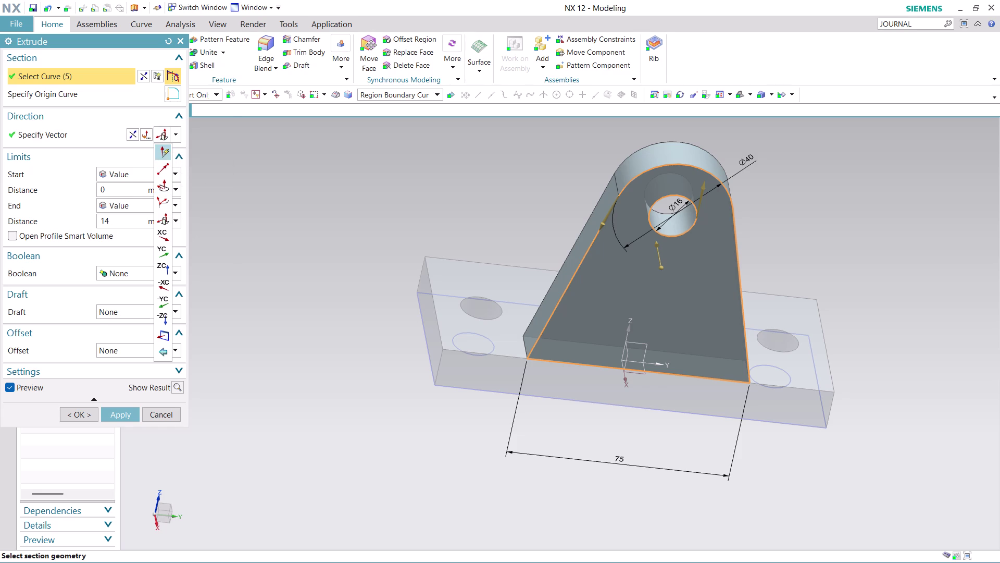
click(213, 181)
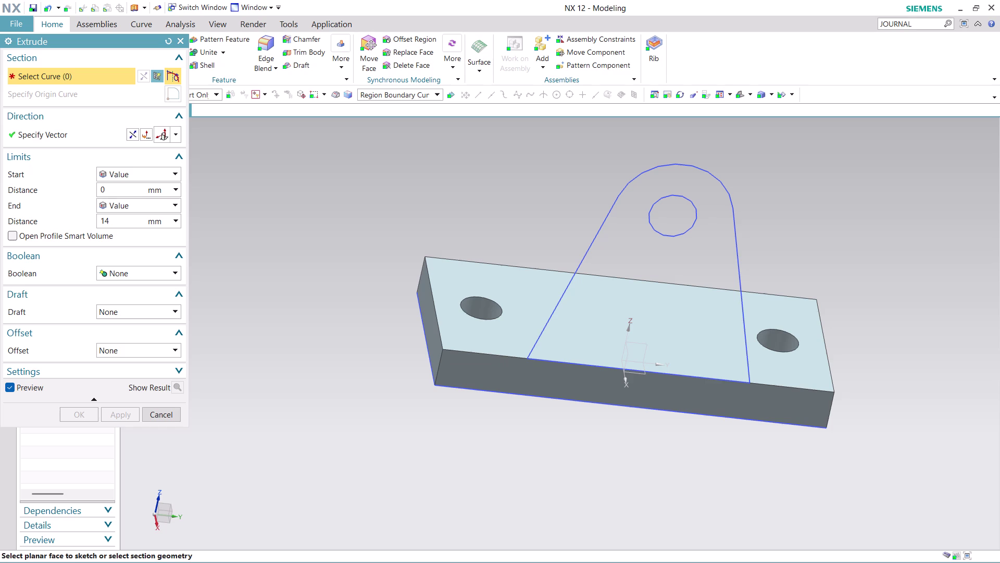
click(171, 412)
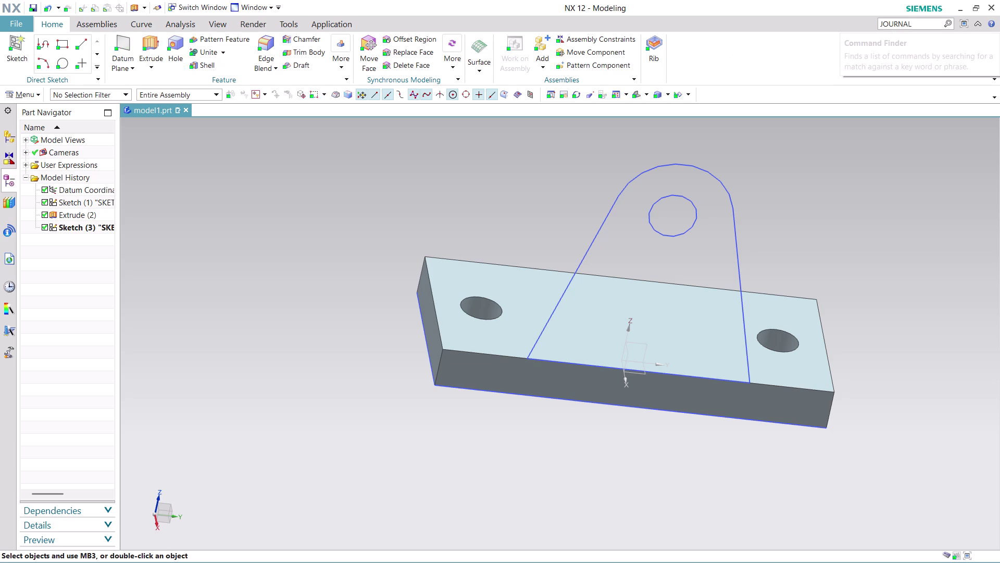
Cancel the lug extrusion and browse the additional feature and synchronous modeling galleries.
click(343, 63)
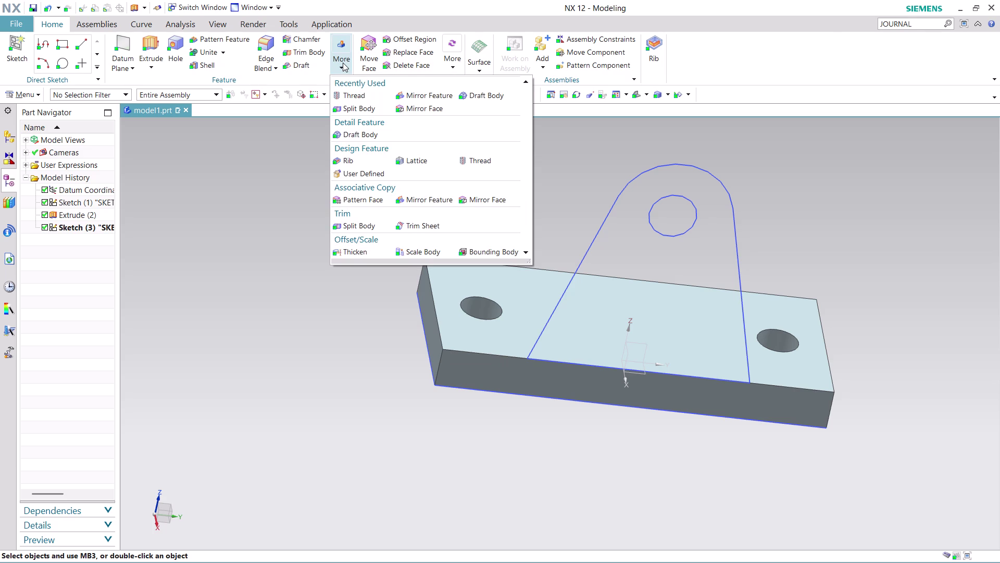
click(302, 169)
click(453, 65)
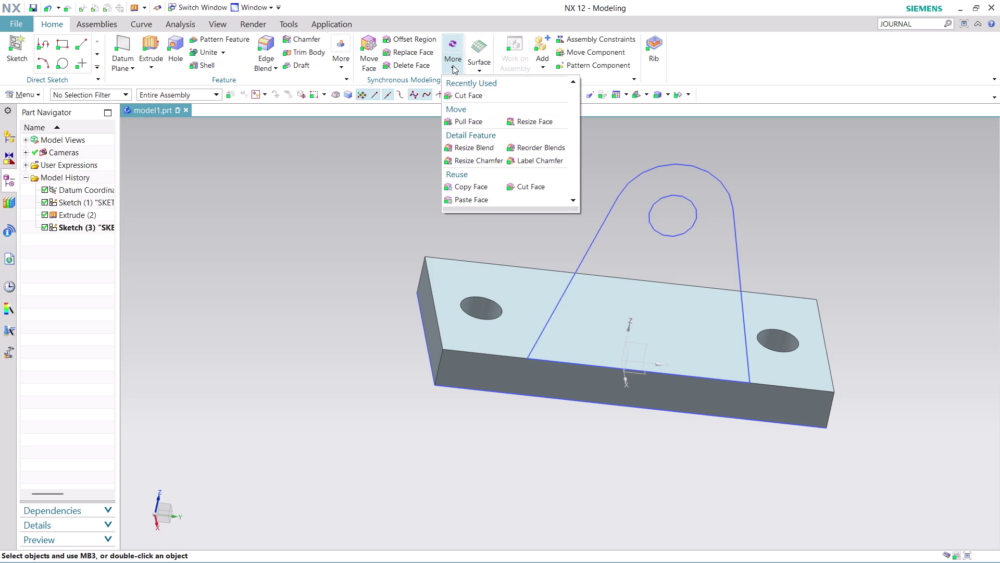
click(407, 193)
click(478, 74)
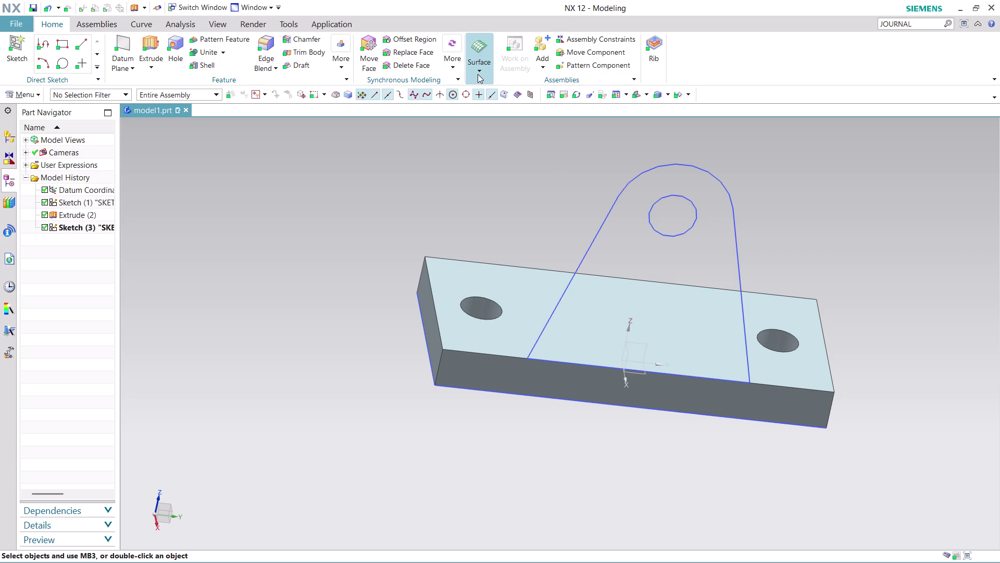
Browse the surface gallery, then start a 5 mm Offset Curve from the Curve tools.
click(477, 74)
click(221, 51)
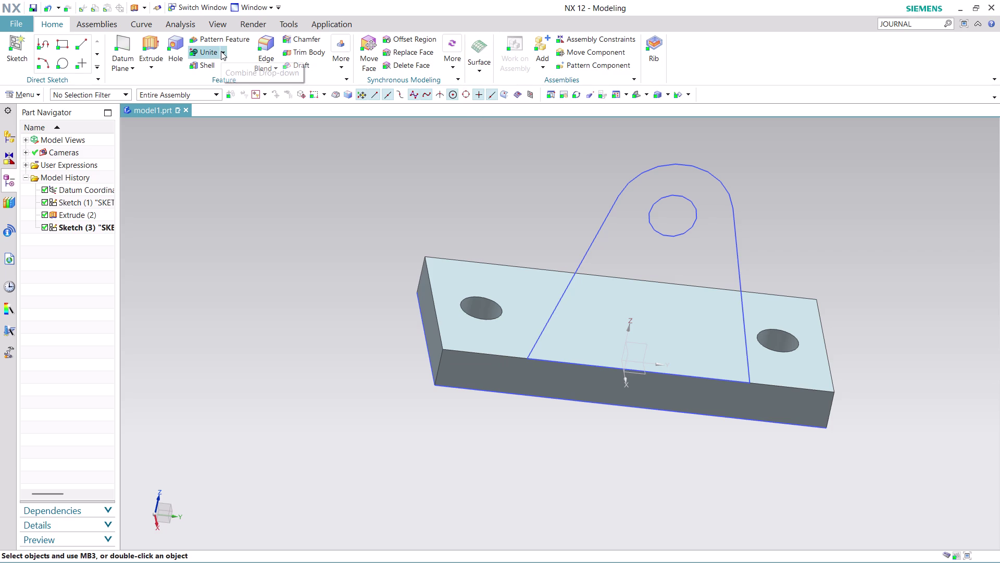
click(221, 51)
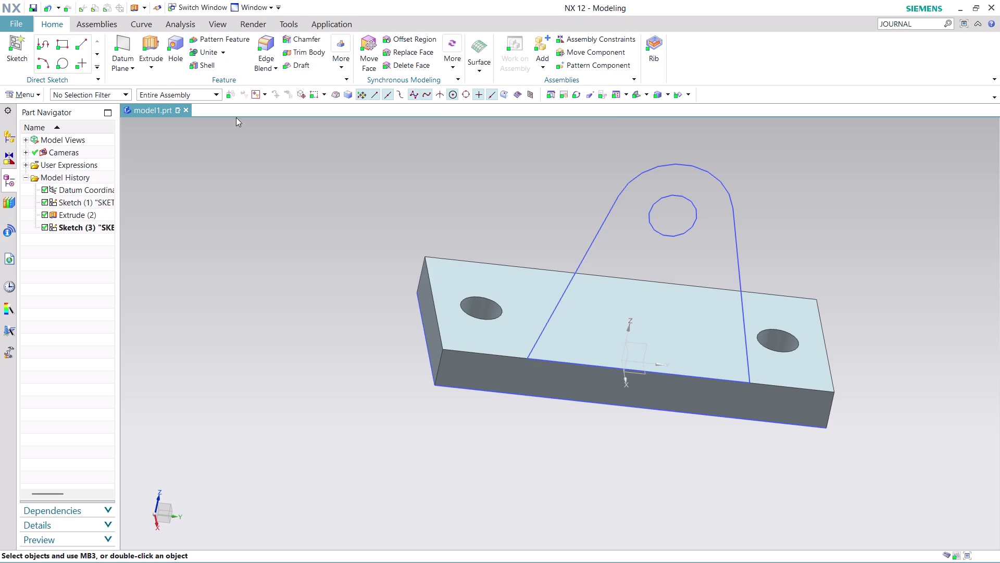
click(140, 26)
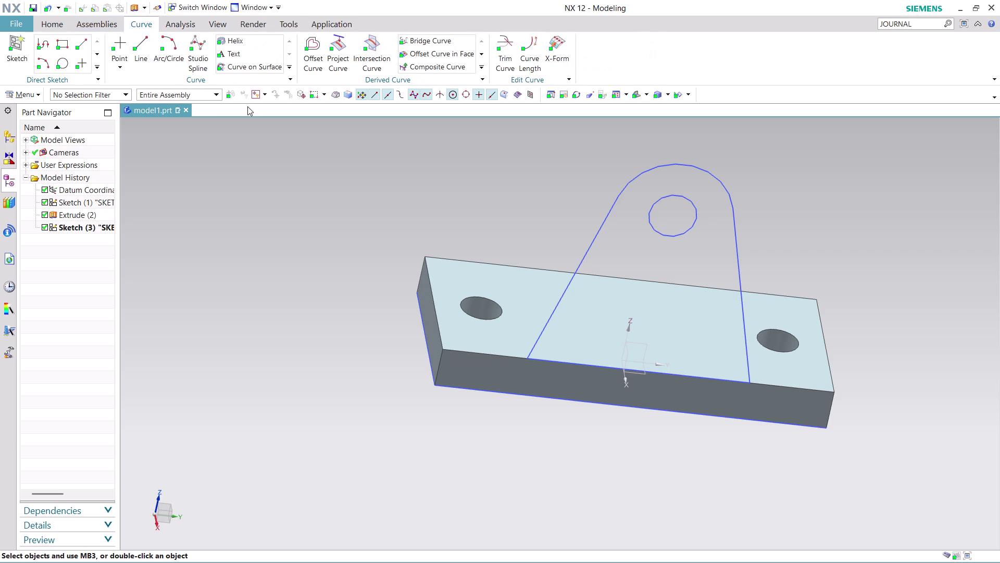
click(311, 68)
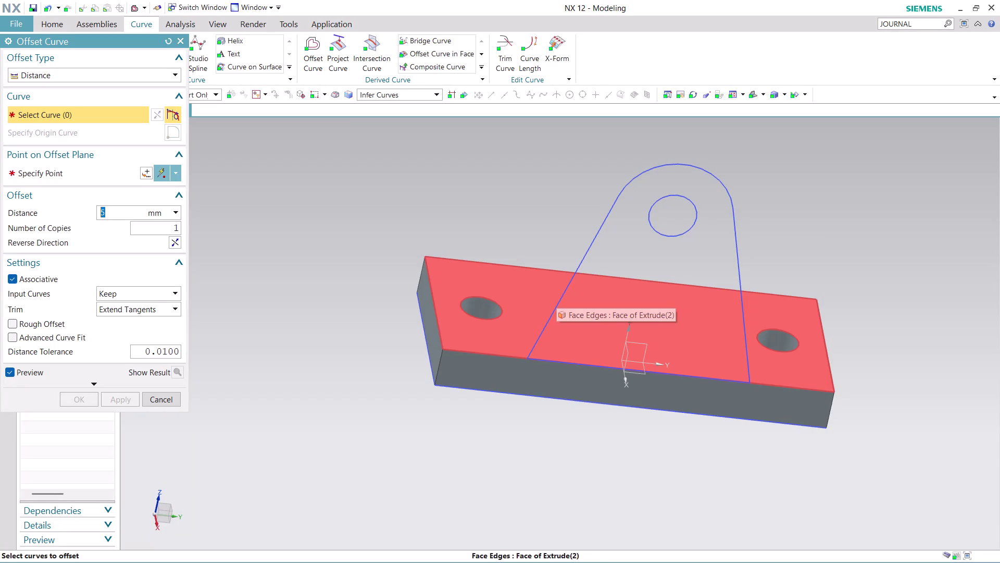
Select the lug outline as origin curve for a 3 mm distance-based offset.
click(580, 261)
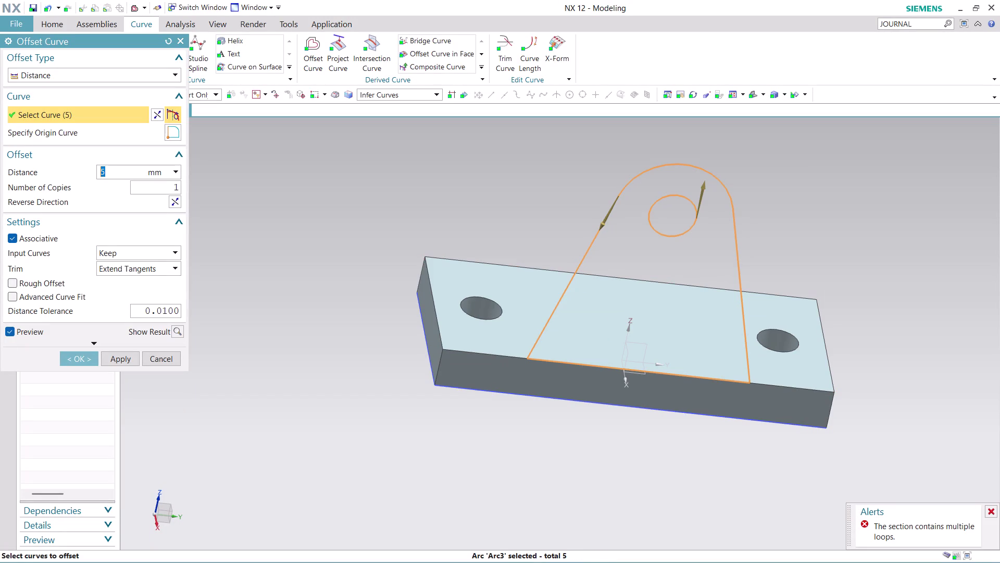
key(3)
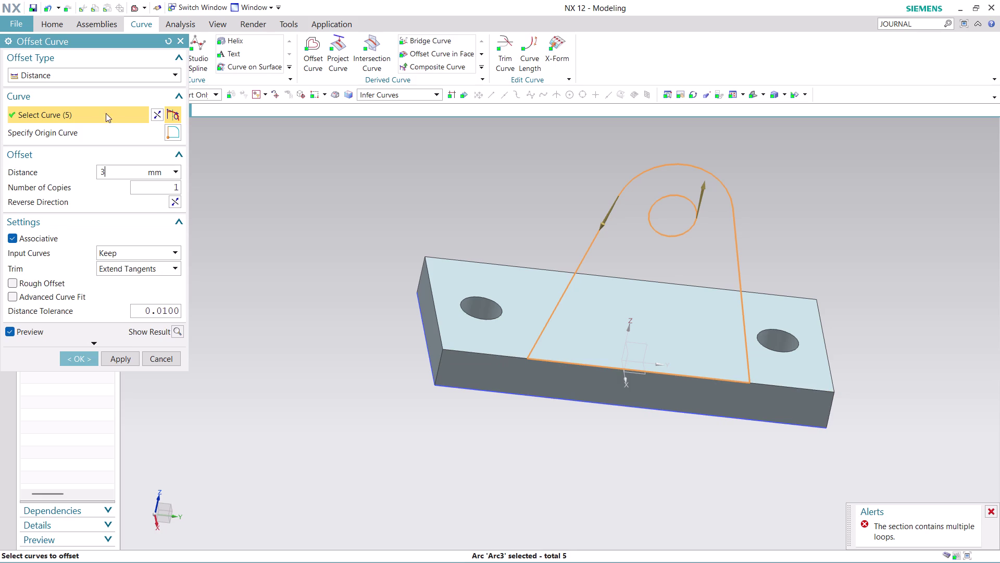
click(150, 78)
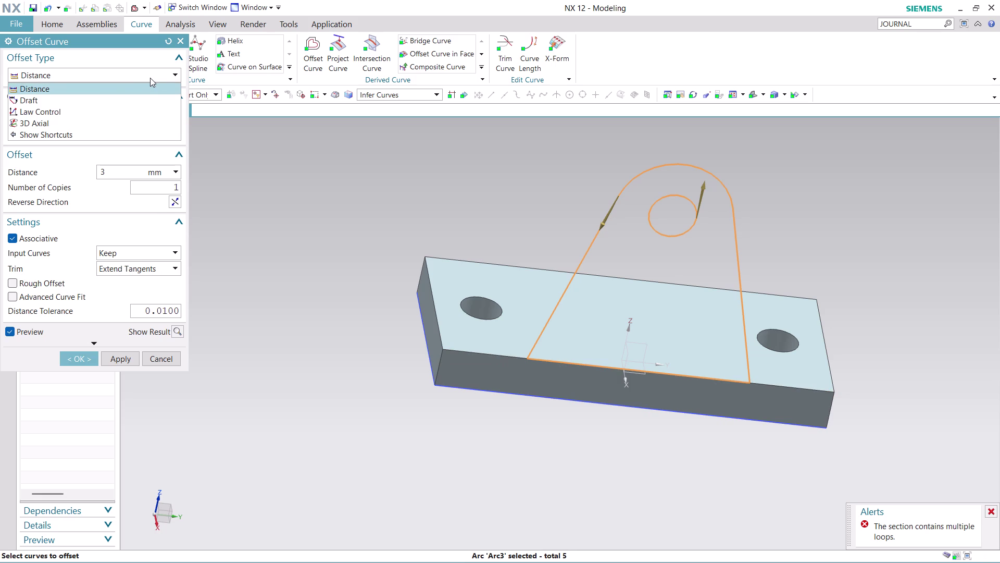
click(150, 78)
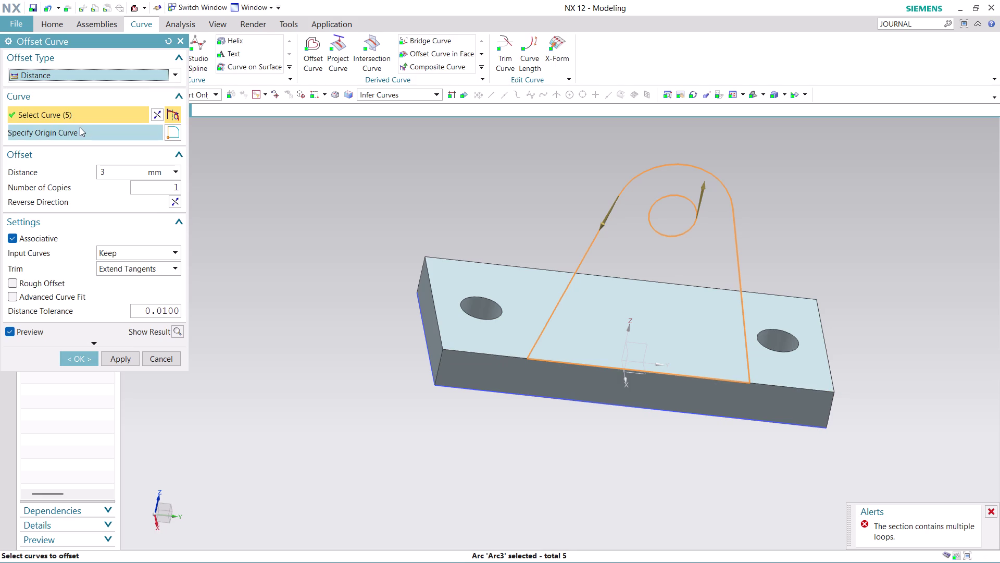
click(99, 136)
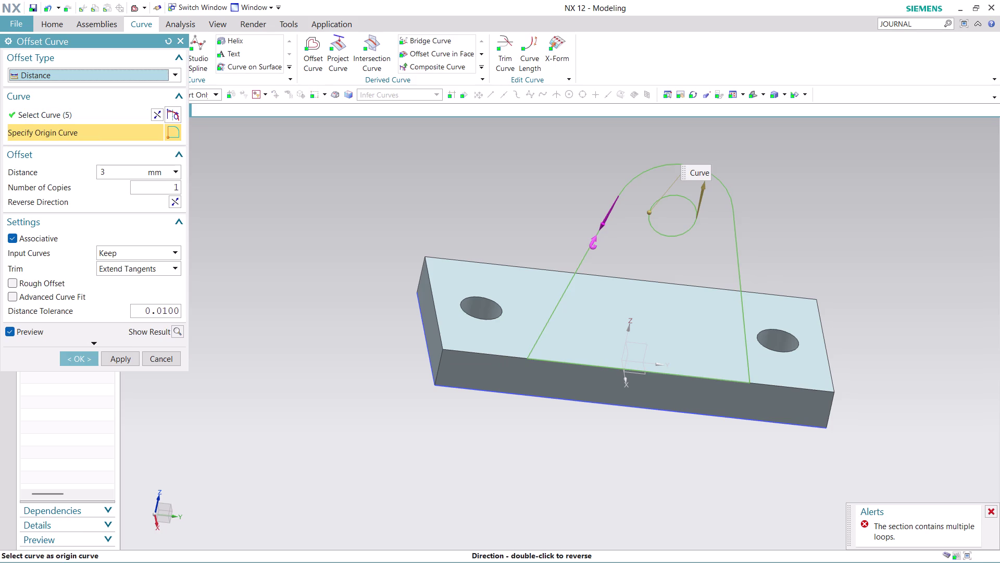
click(568, 363)
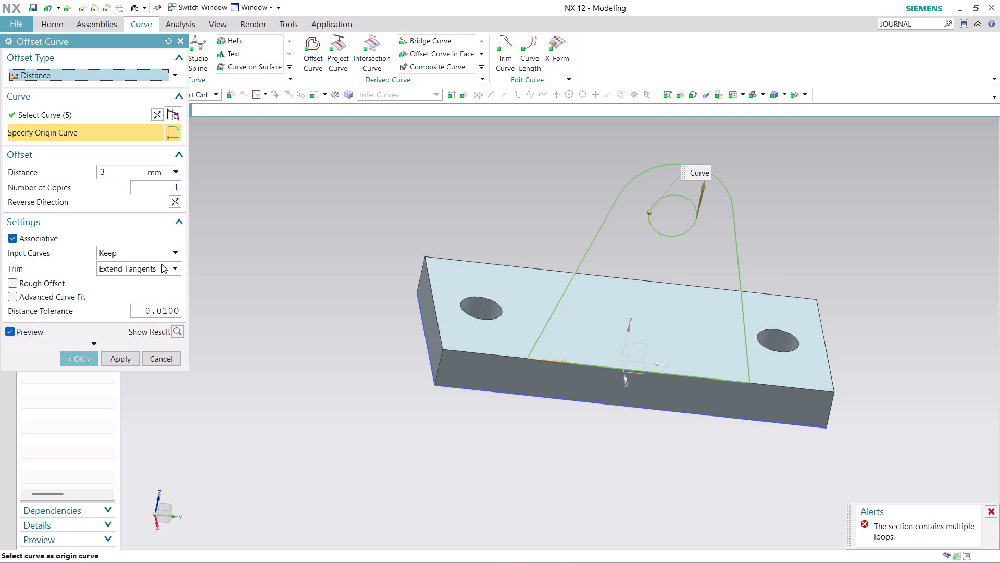
Keep the original curves, set Trim to None, dismiss the multiple-loops error and cancel.
click(168, 253)
click(168, 253)
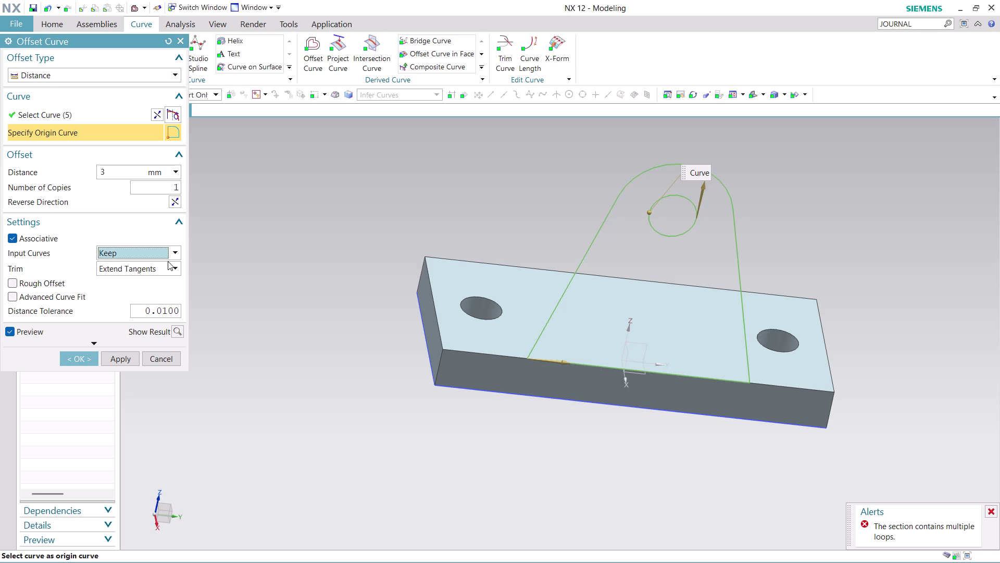
click(168, 271)
click(161, 284)
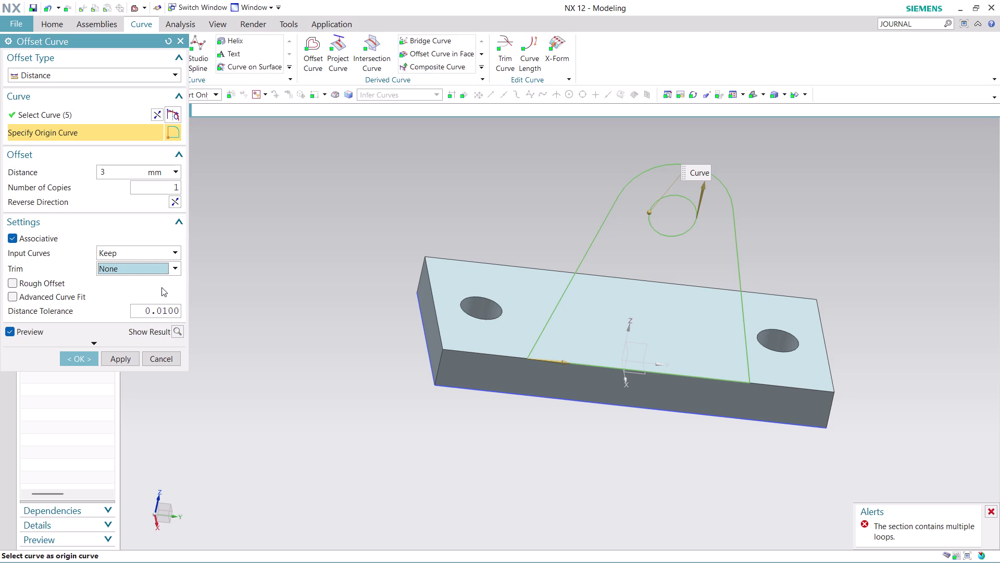
click(78, 359)
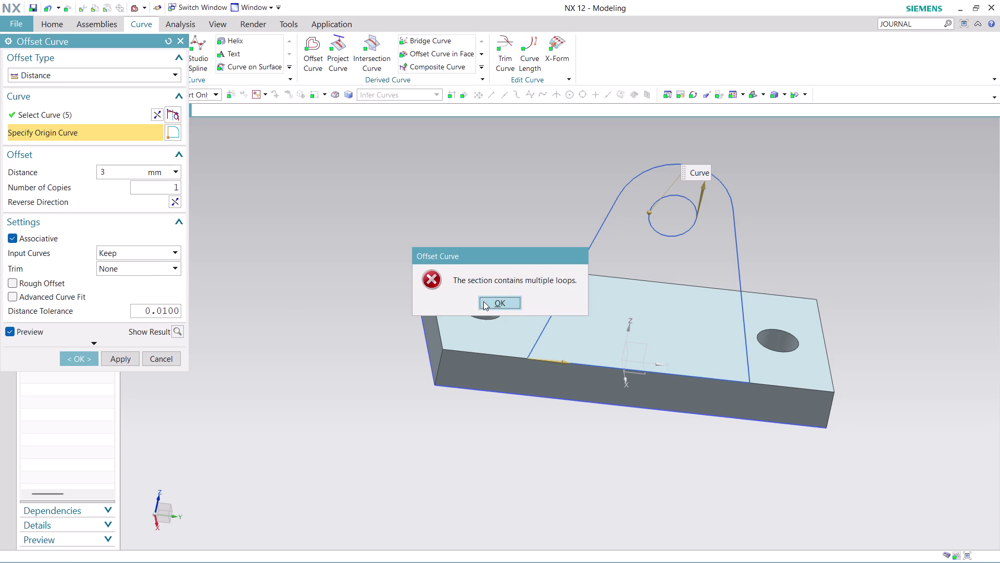
click(484, 301)
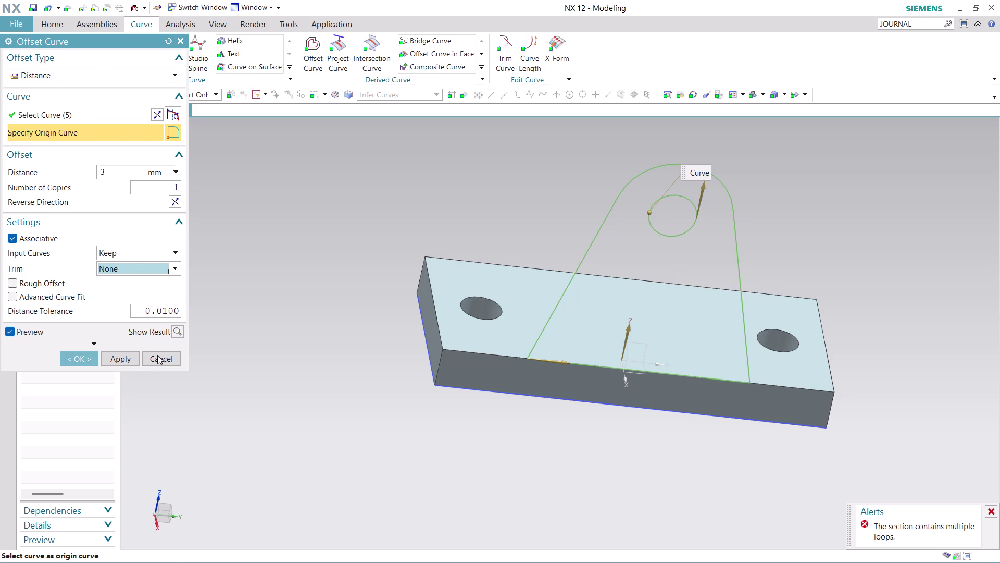
click(157, 355)
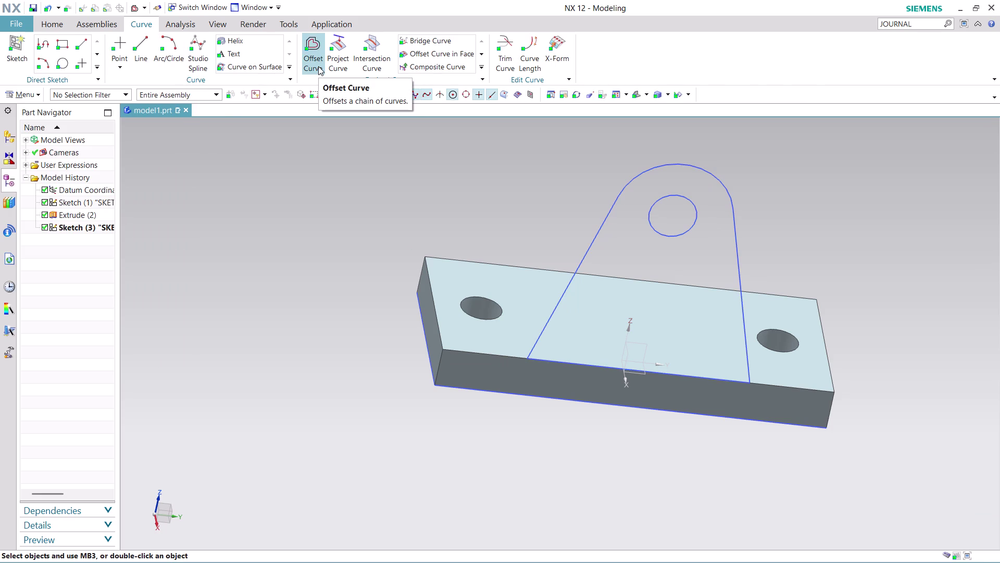
Restart Offset Curve on the lug outline, editing the distance and reversing the direction.
click(318, 66)
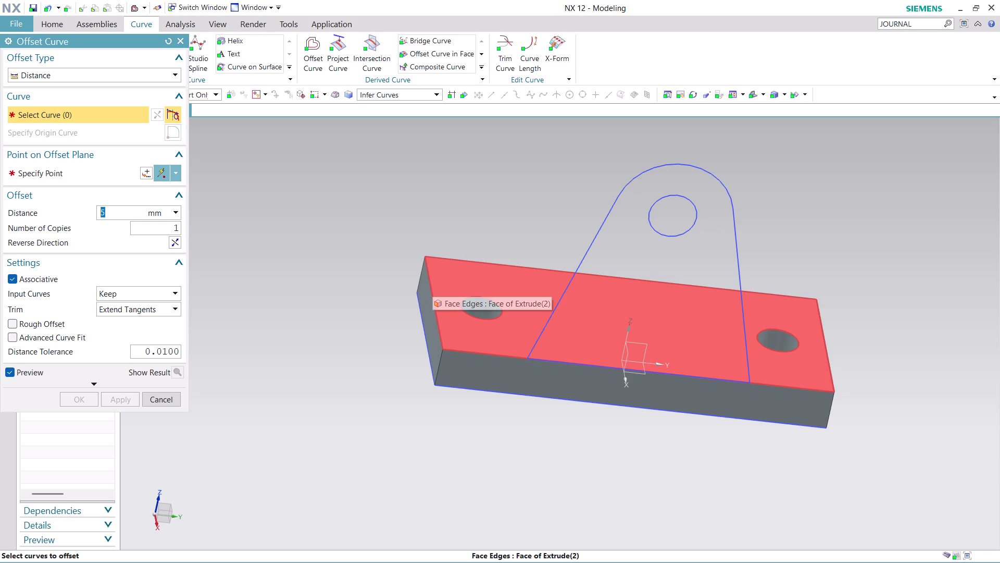
click(591, 247)
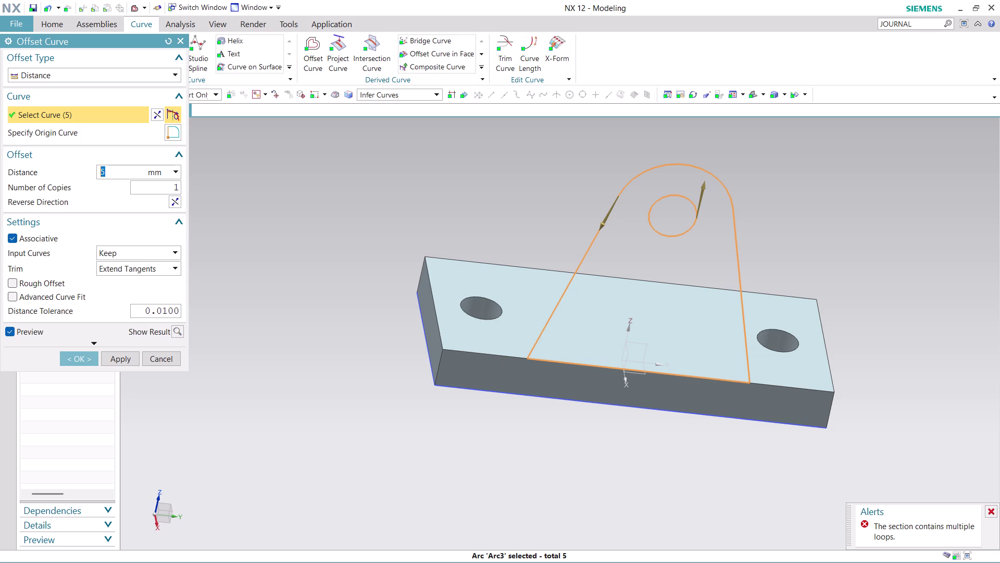
click(96, 133)
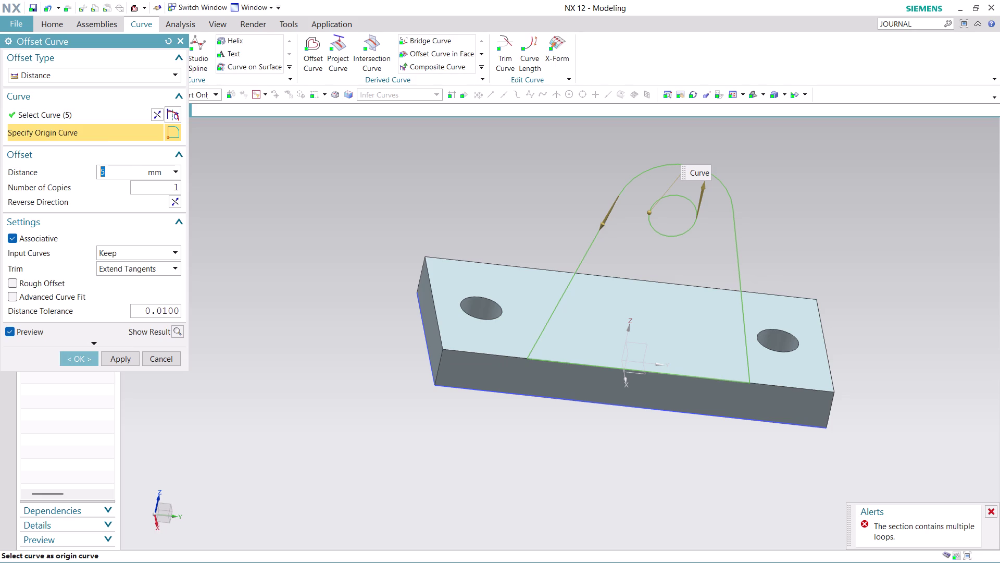
click(178, 204)
click(178, 204)
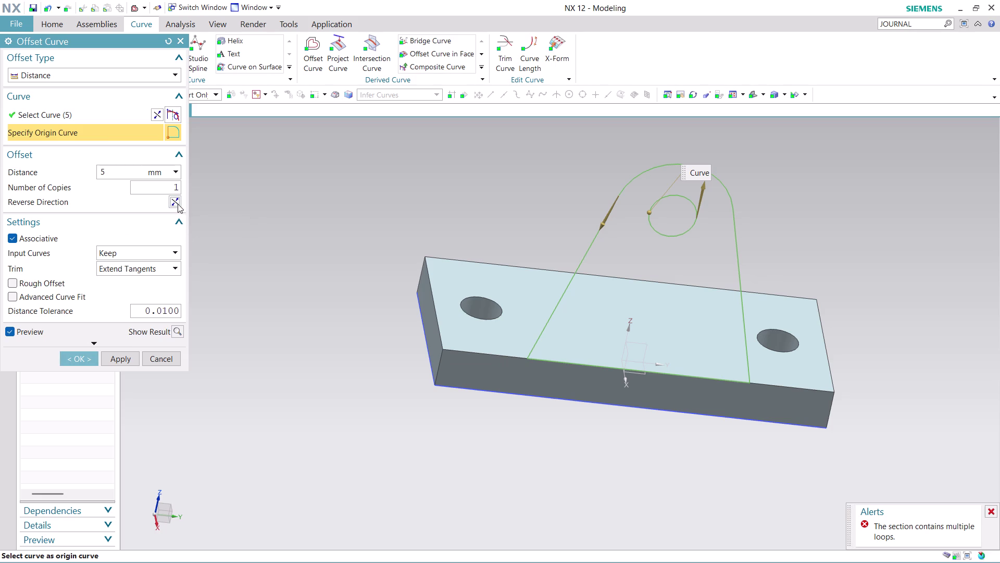
click(177, 204)
click(14, 236)
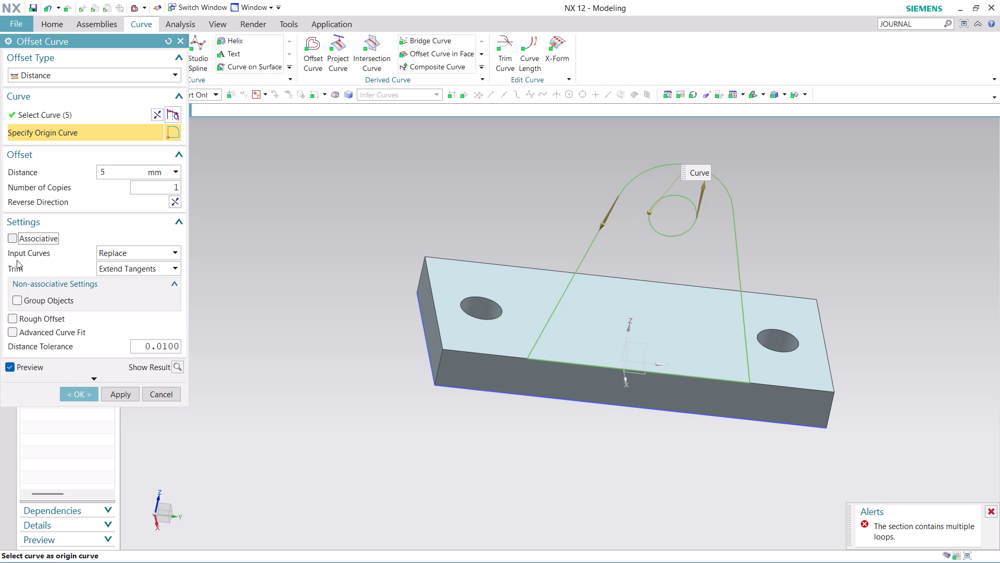
Toggle Rough Offset, Advanced Curve Fit and Associative, then cancel without creating curves.
click(12, 322)
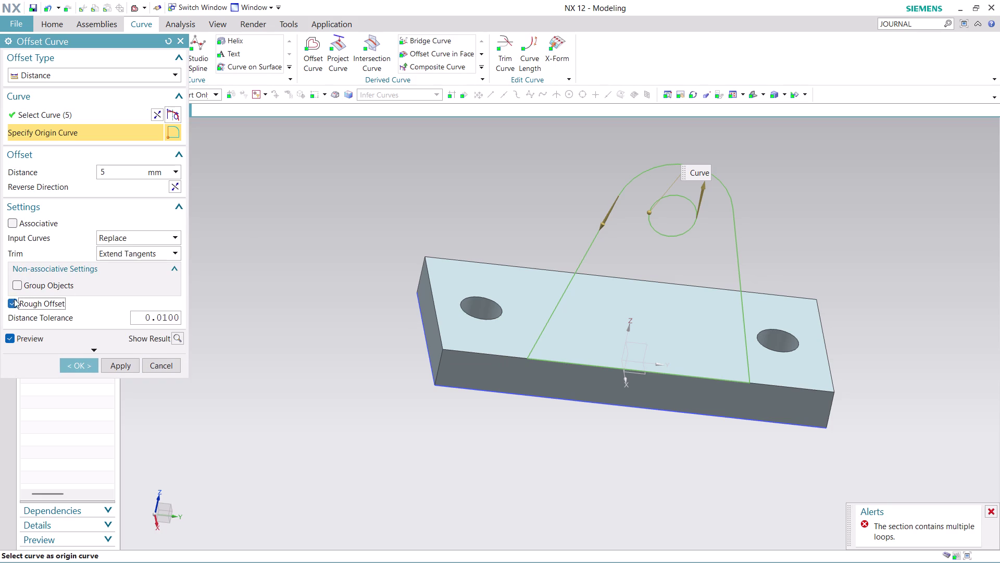
click(18, 303)
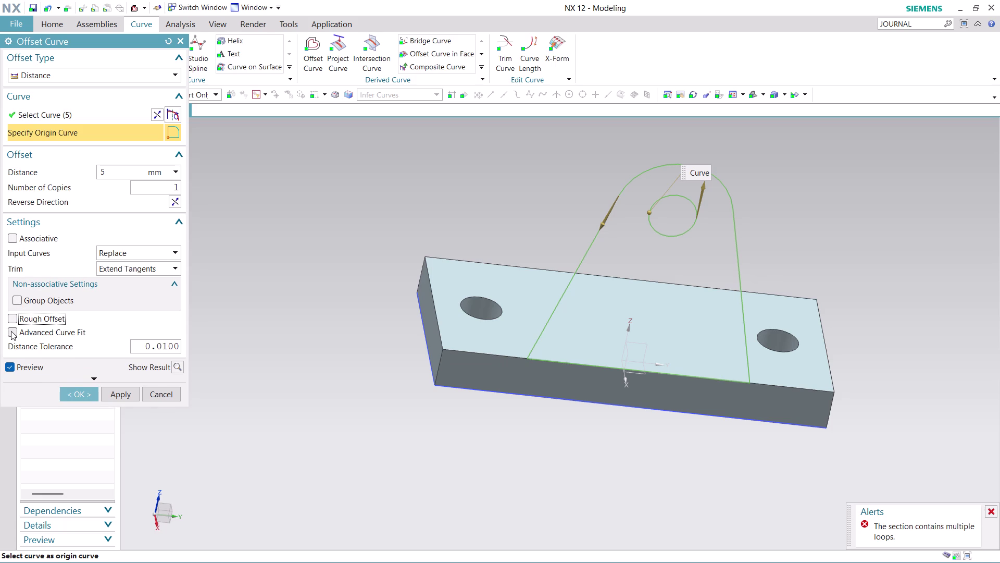
click(11, 330)
click(11, 331)
click(177, 154)
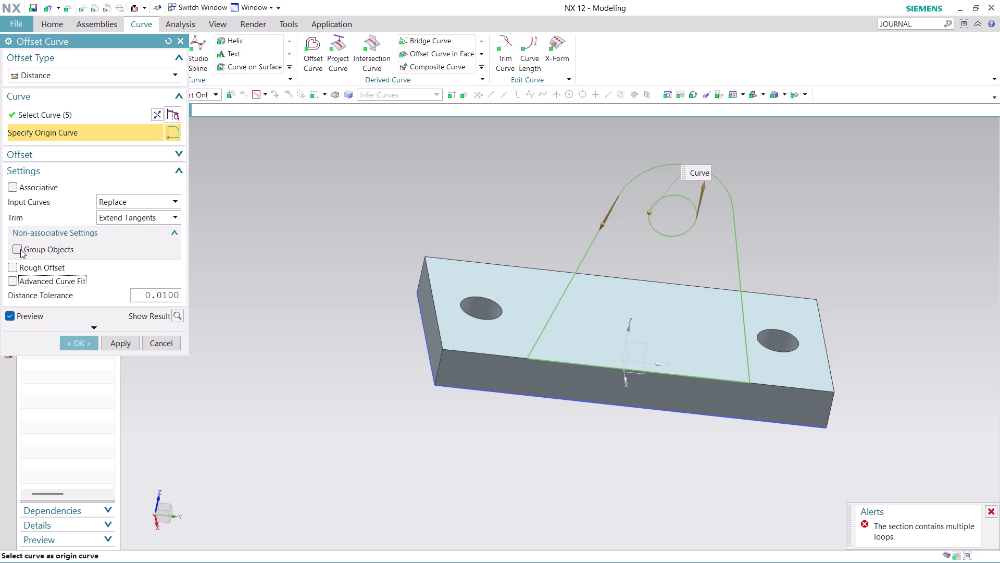
click(14, 180)
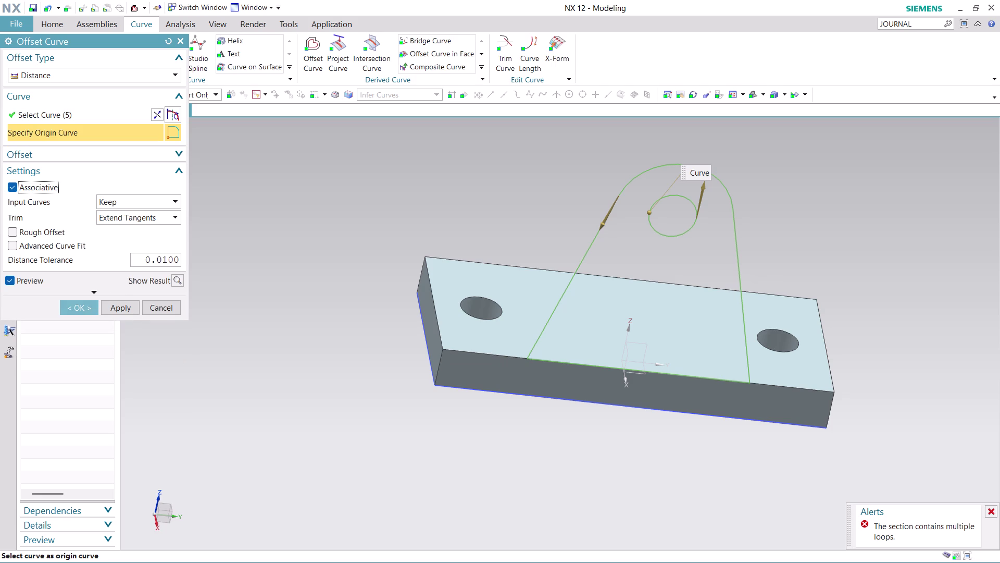
click(166, 309)
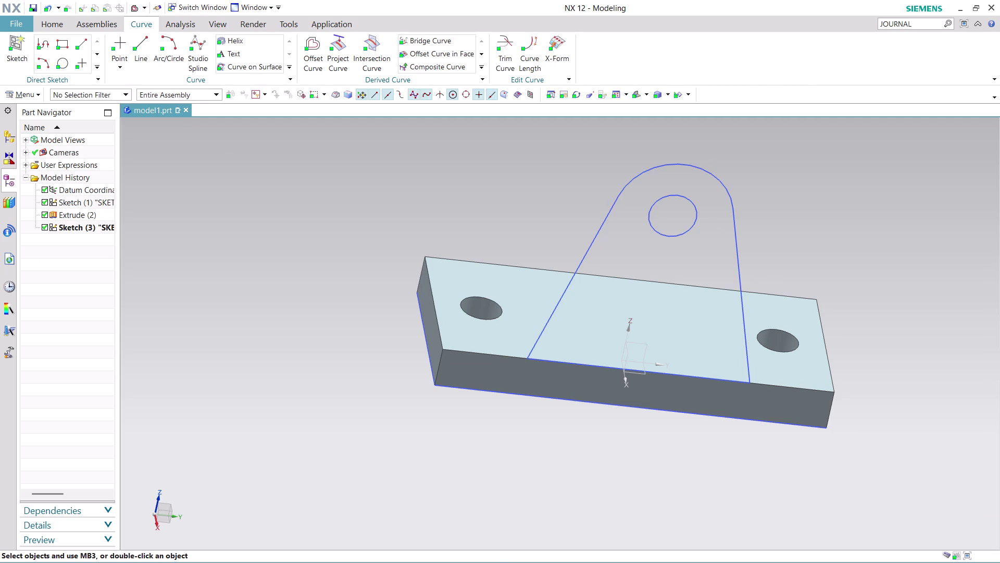
middle_drag(807, 231, 767, 199)
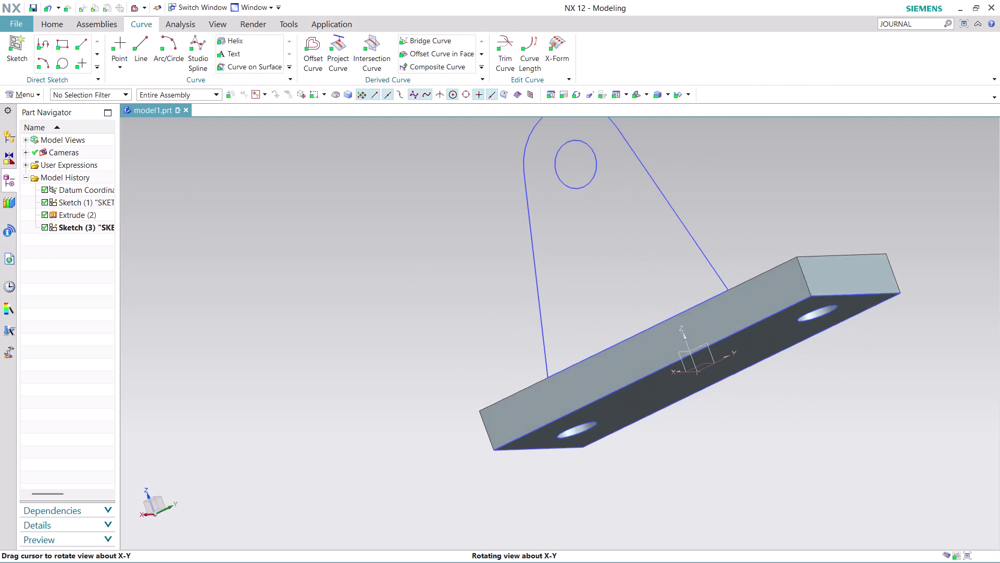
middle_drag(767, 199, 731, 237)
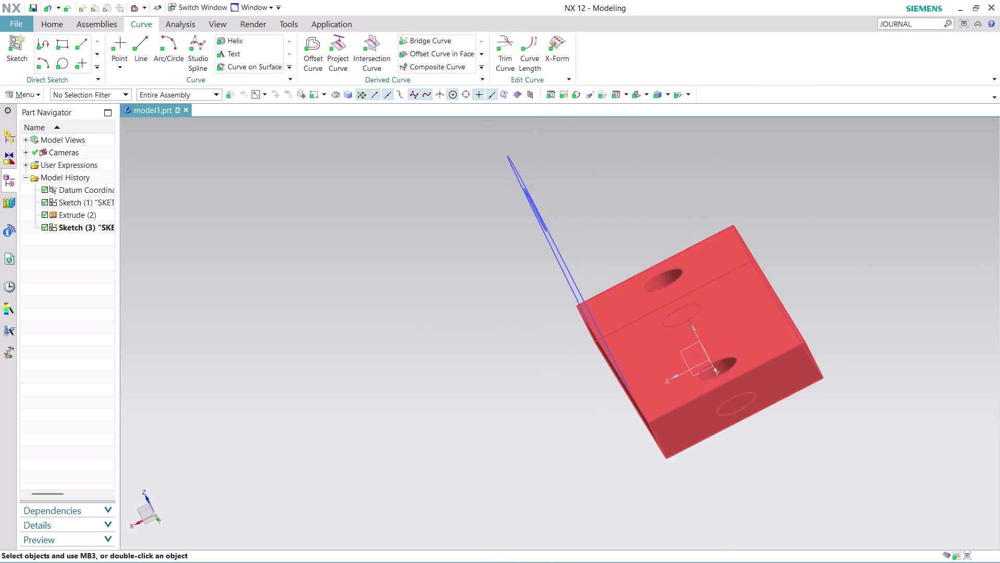
scroll(up, 3)
scroll(down, 3)
middle_drag(812, 249, 847, 224)
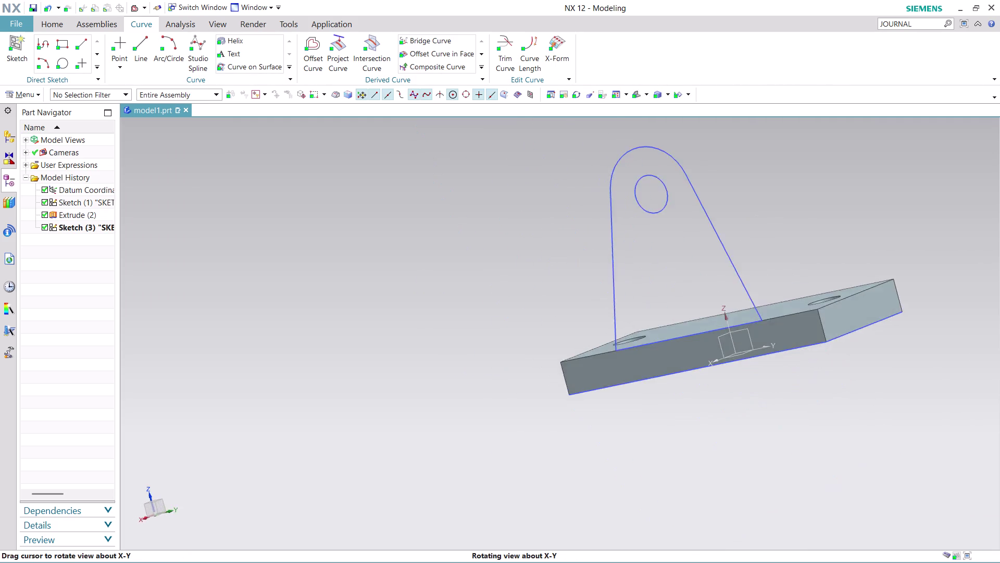
middle_drag(847, 224, 904, 246)
scroll(up, 3)
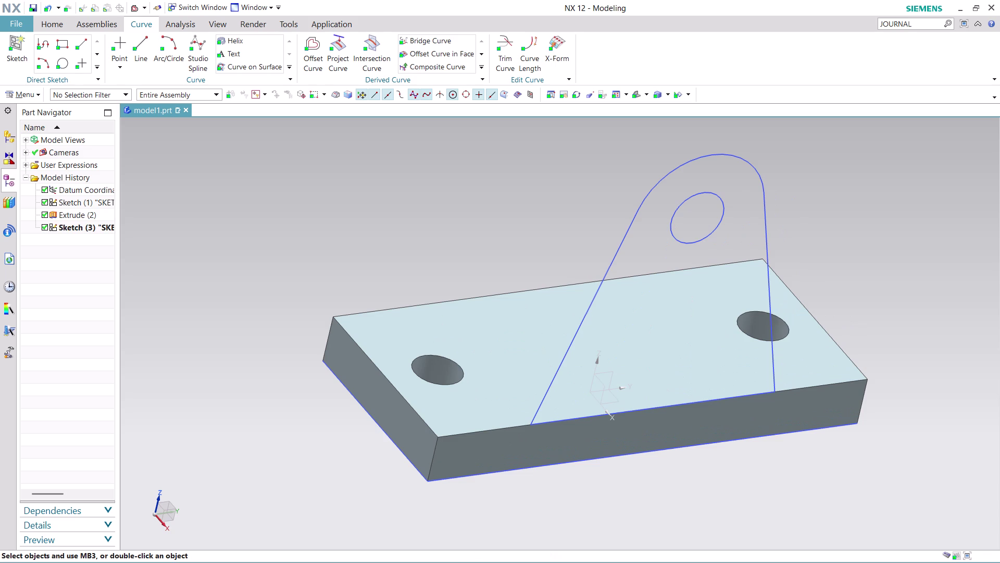
right_click(68, 228)
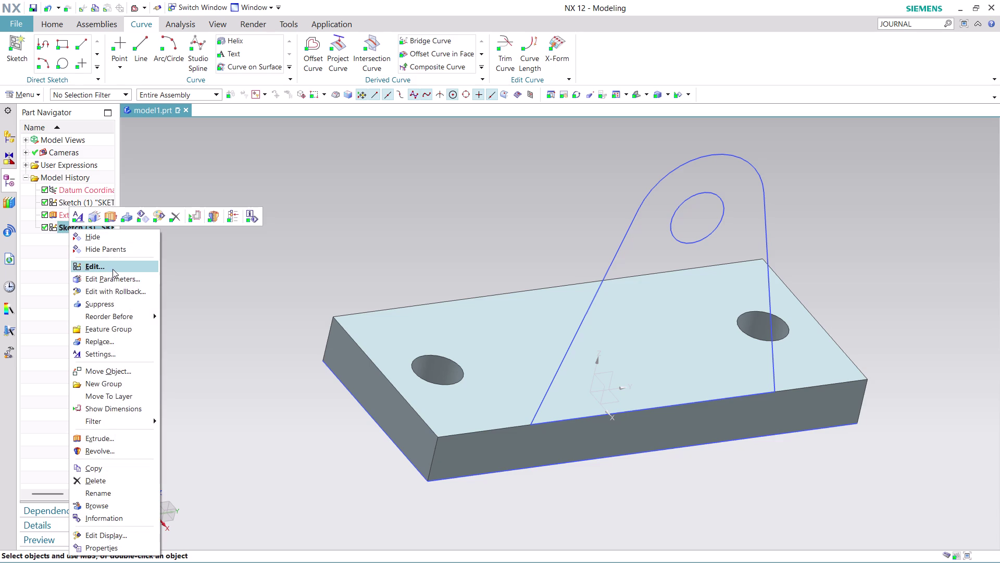
Open Sketch (3) for editing, zoom in, and briefly start then stop trimming.
click(133, 293)
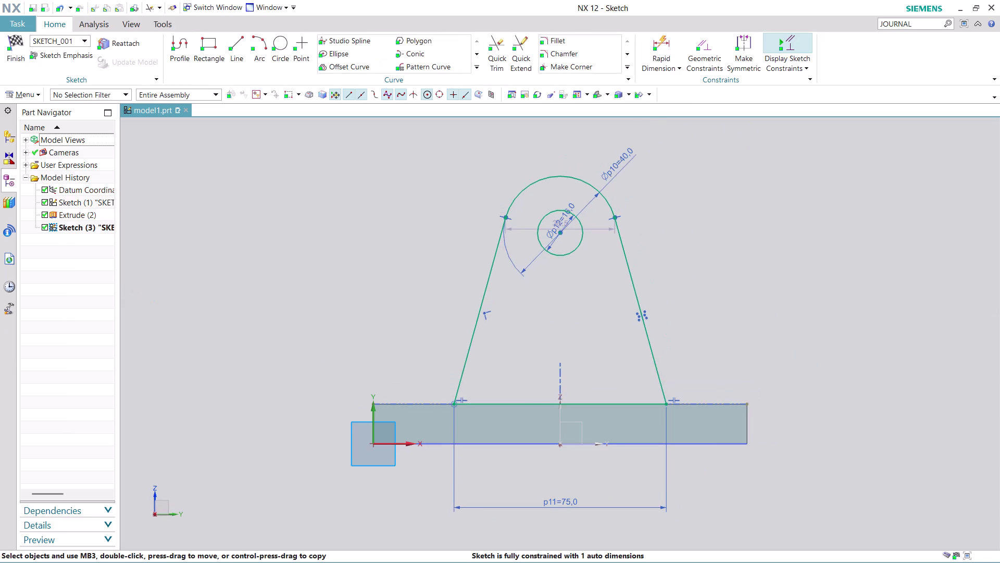
scroll(up, 3)
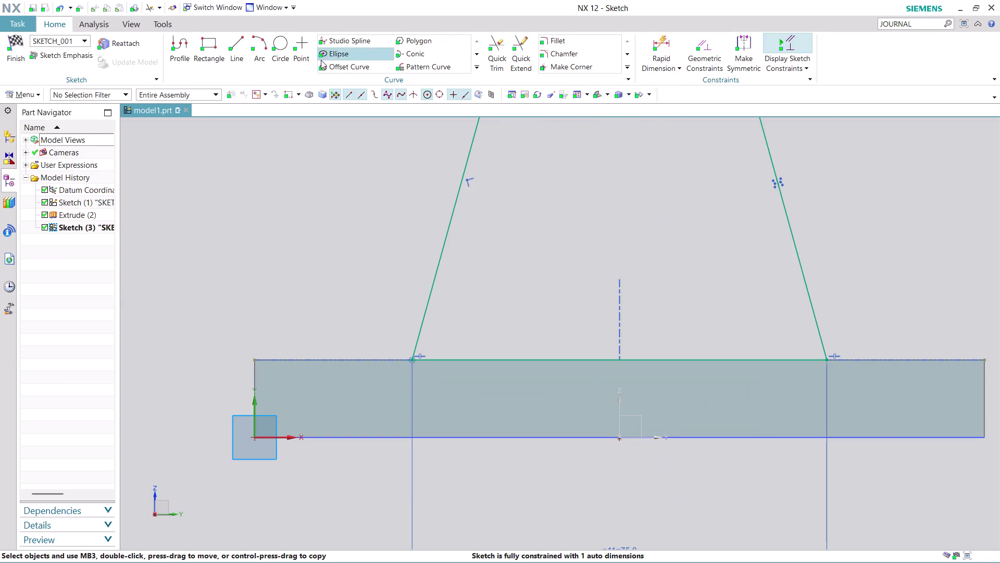
click(505, 54)
click(576, 360)
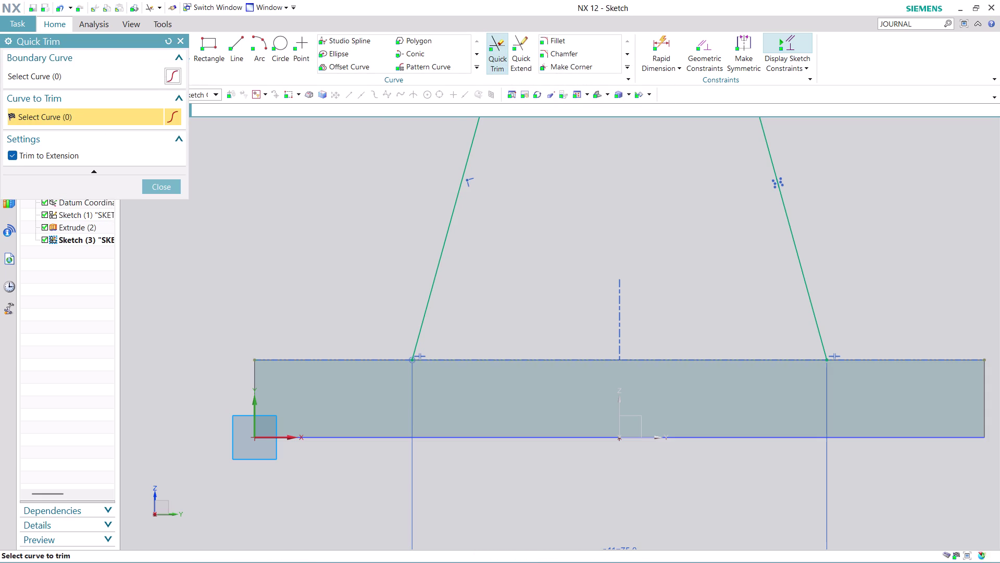
click(178, 184)
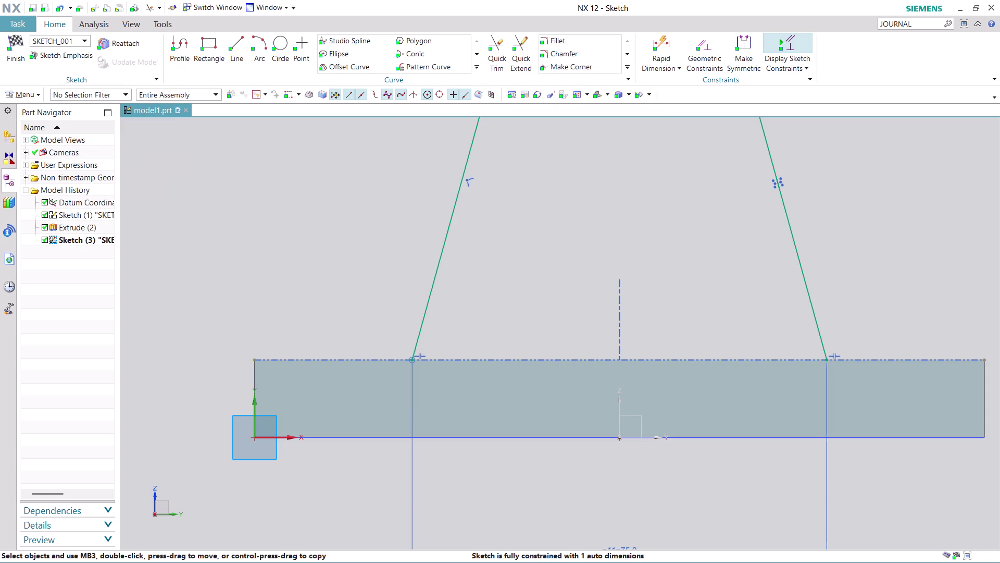
Draw a base line joining the left and right lug corners, then finish the sketch.
click(237, 50)
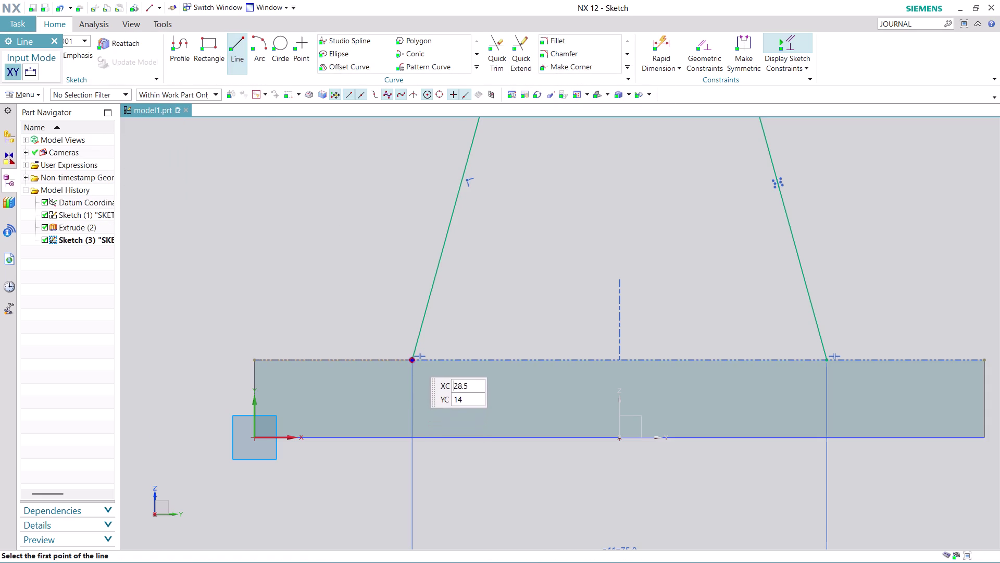
click(413, 359)
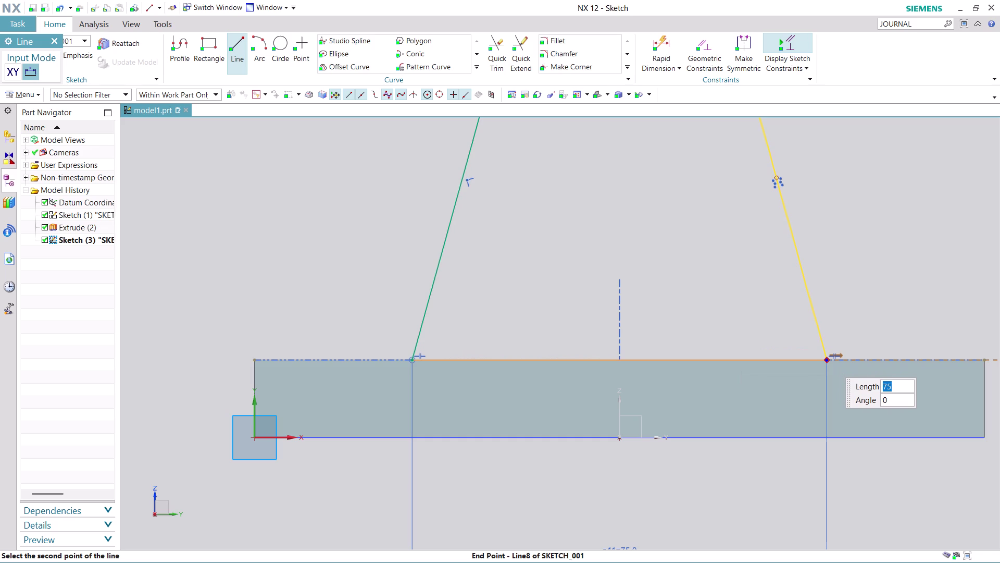
click(828, 360)
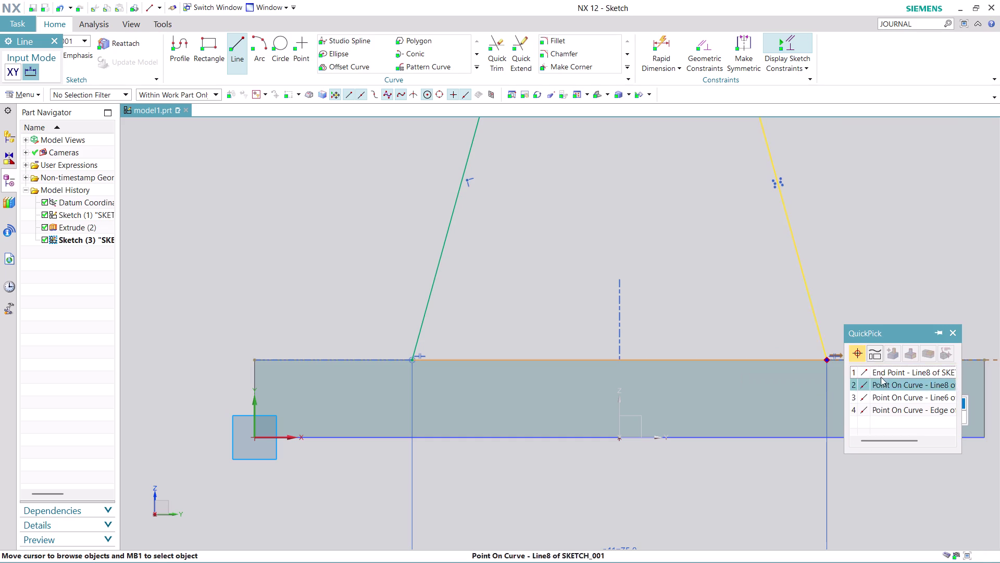
click(886, 371)
key(Escape)
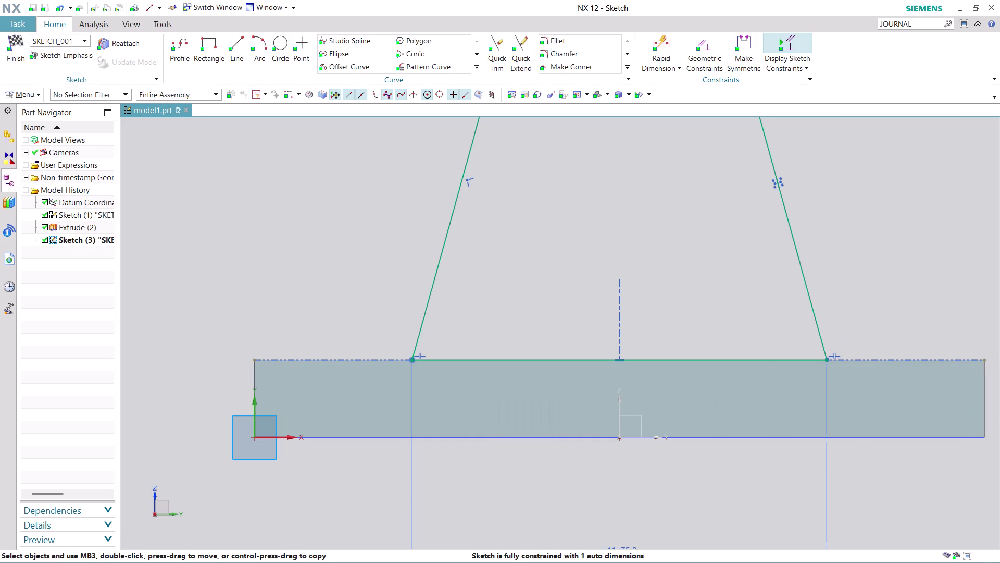
key(Escape)
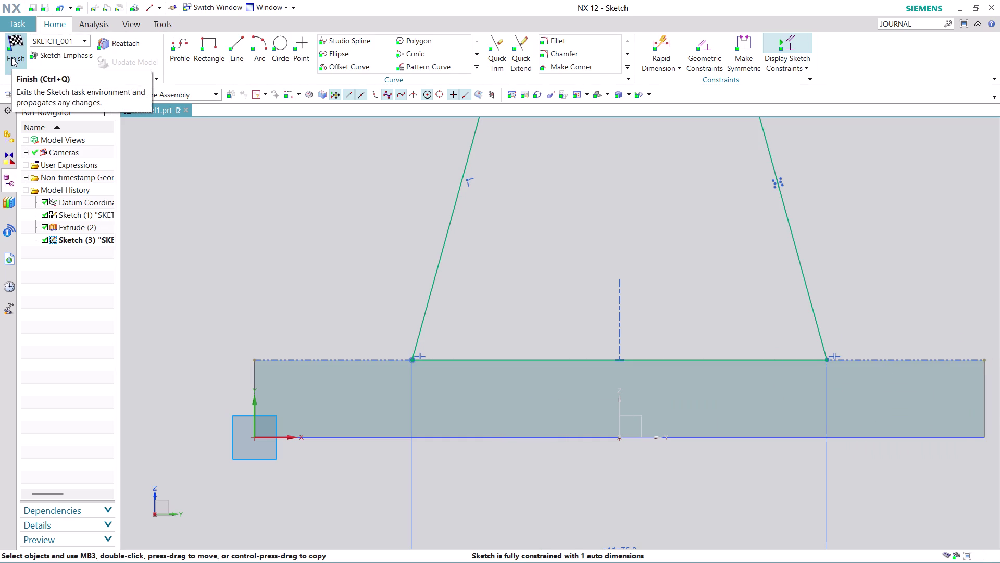
click(11, 57)
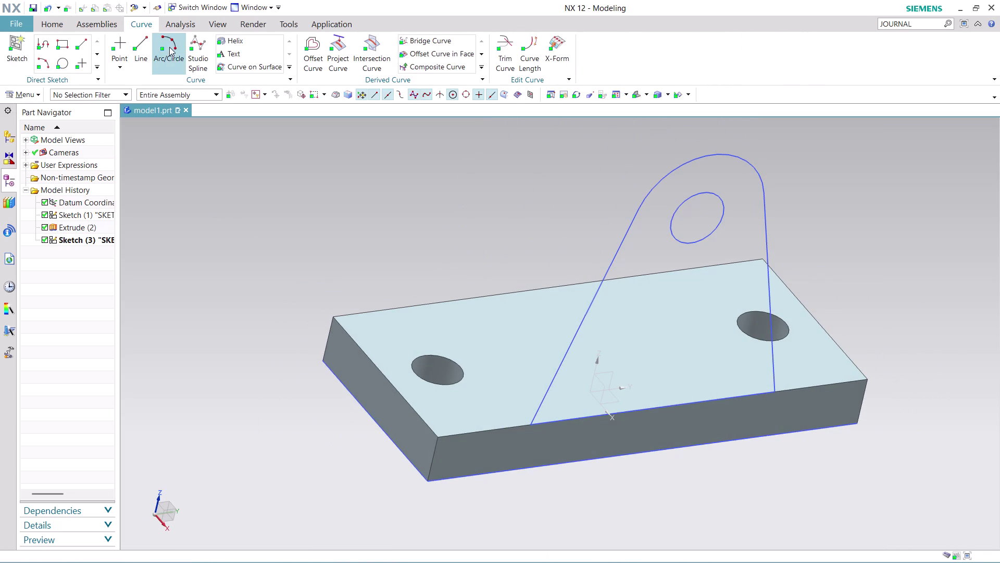
Start extruding the lug profile, trying a Symmetric offset and then None.
click(53, 23)
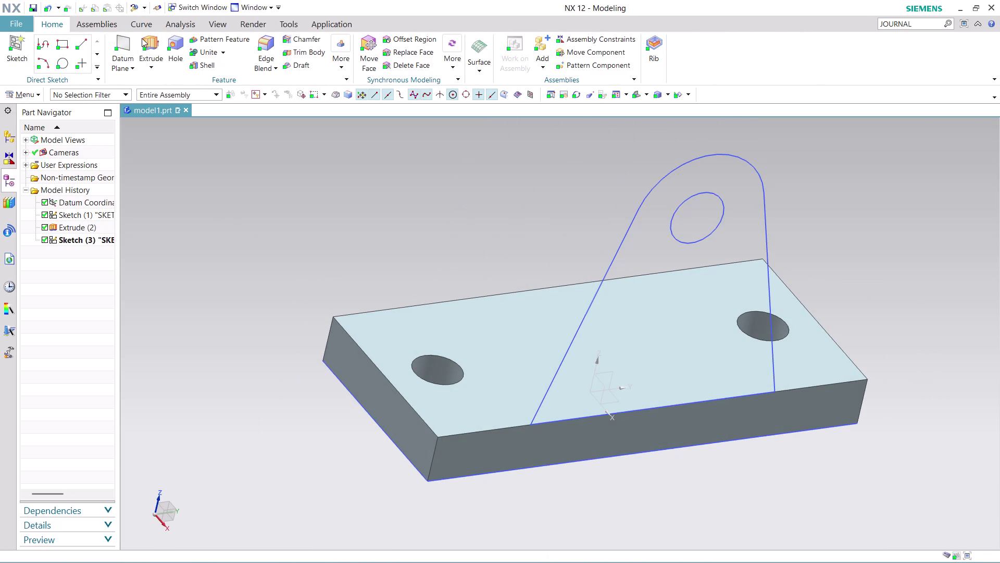
click(142, 38)
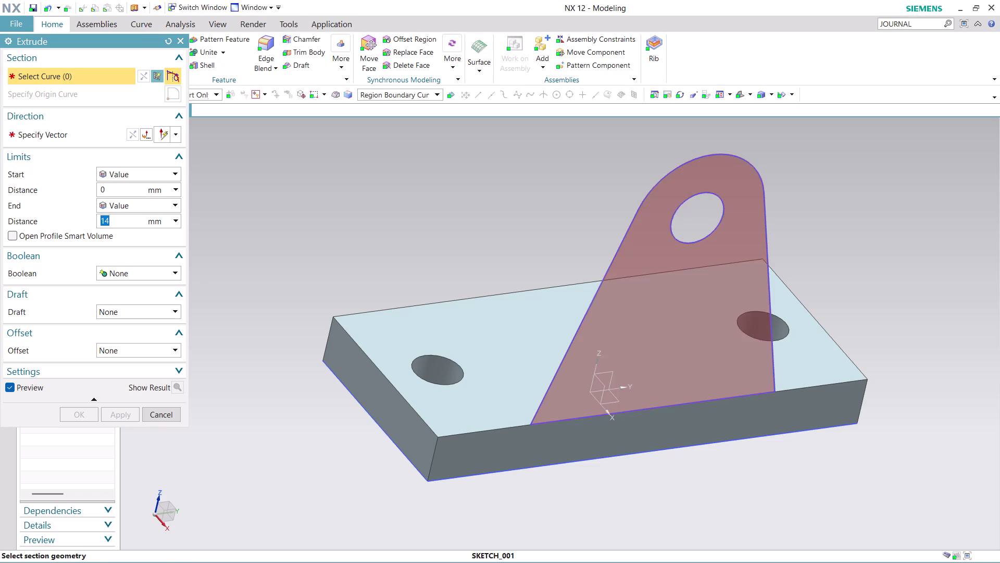
click(634, 292)
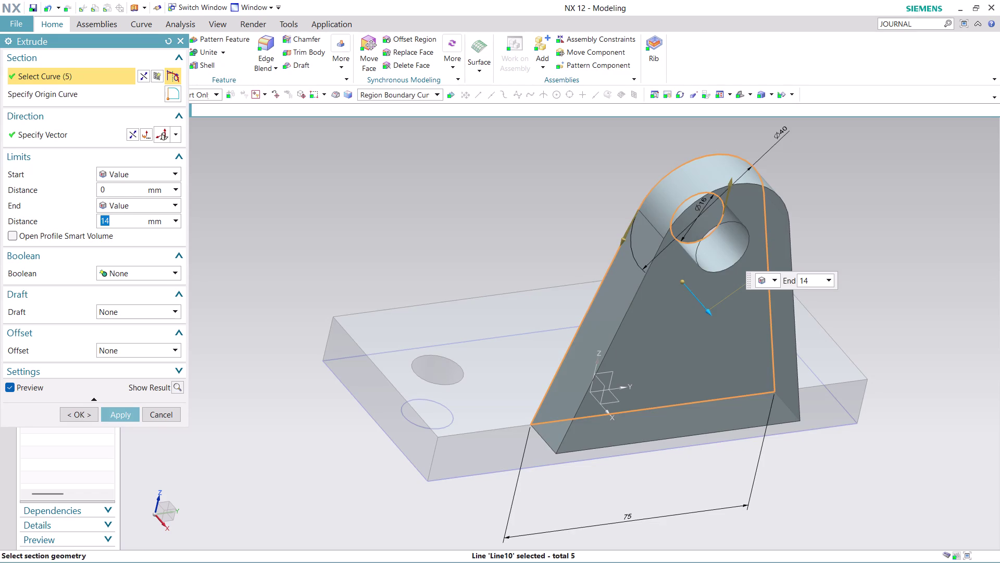
click(133, 132)
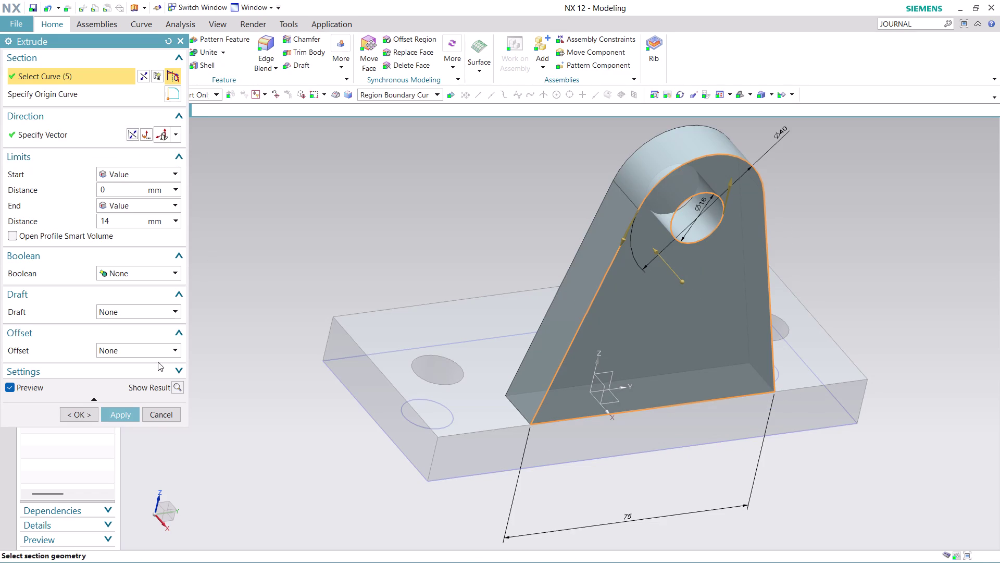
click(172, 346)
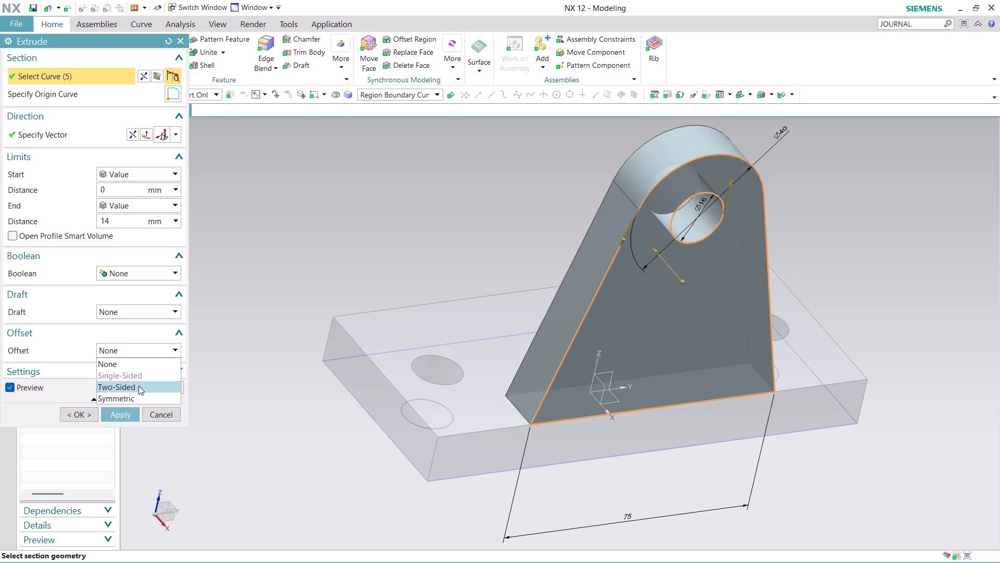
click(134, 400)
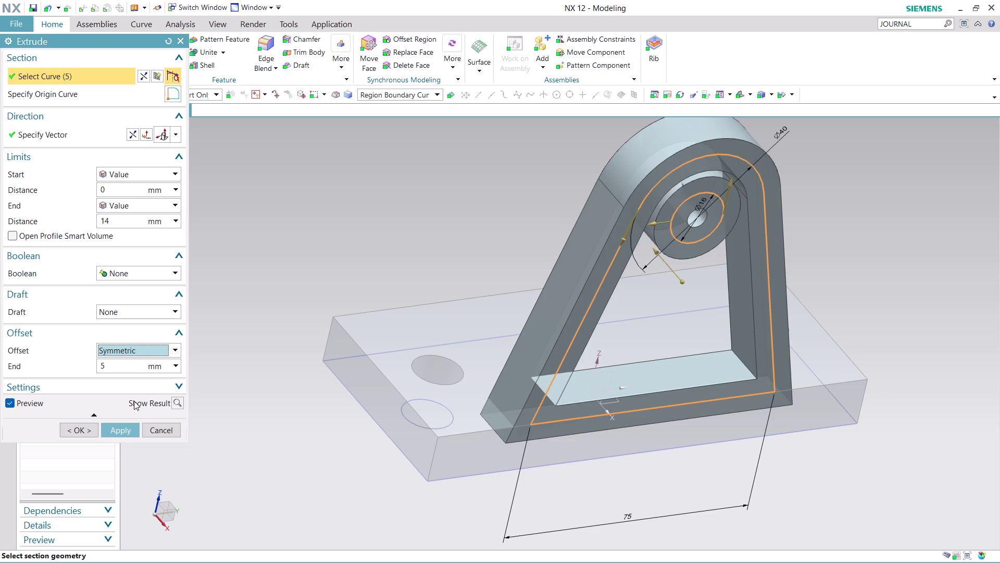
click(177, 352)
click(156, 367)
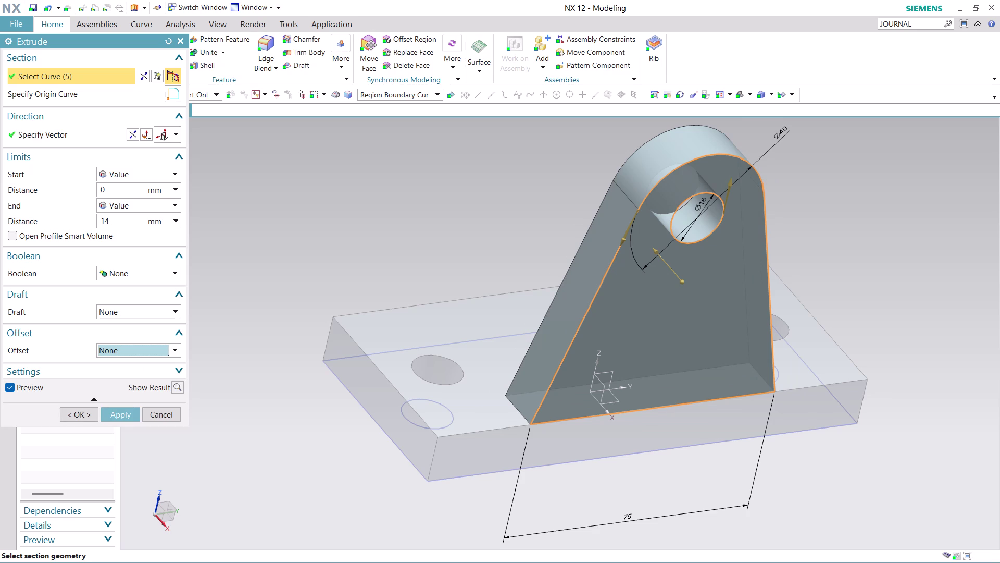
Abandon the lug extrusion and bring up the options for Sketch (3).
click(176, 135)
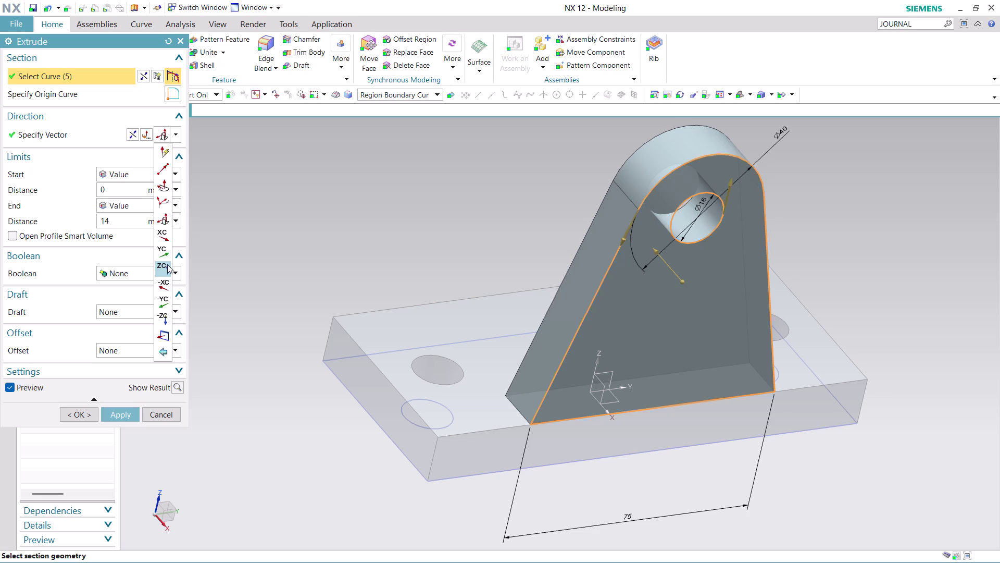
click(161, 415)
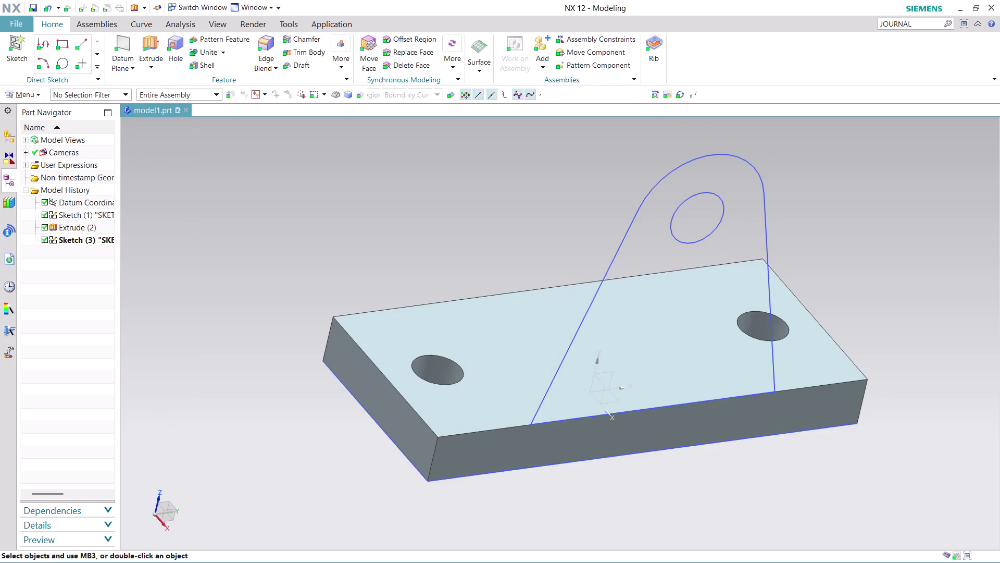
key(ctrl+z)
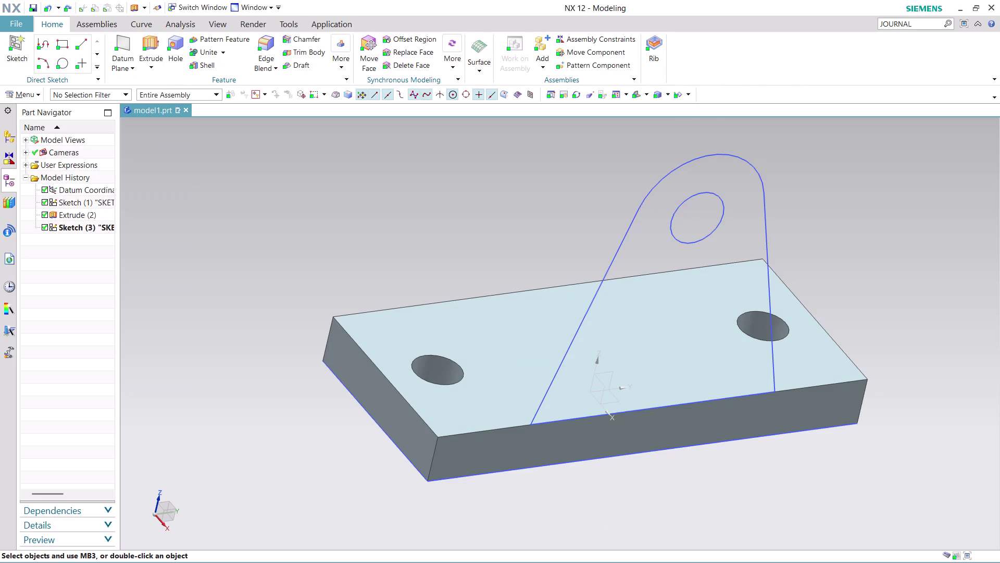
right_click(77, 227)
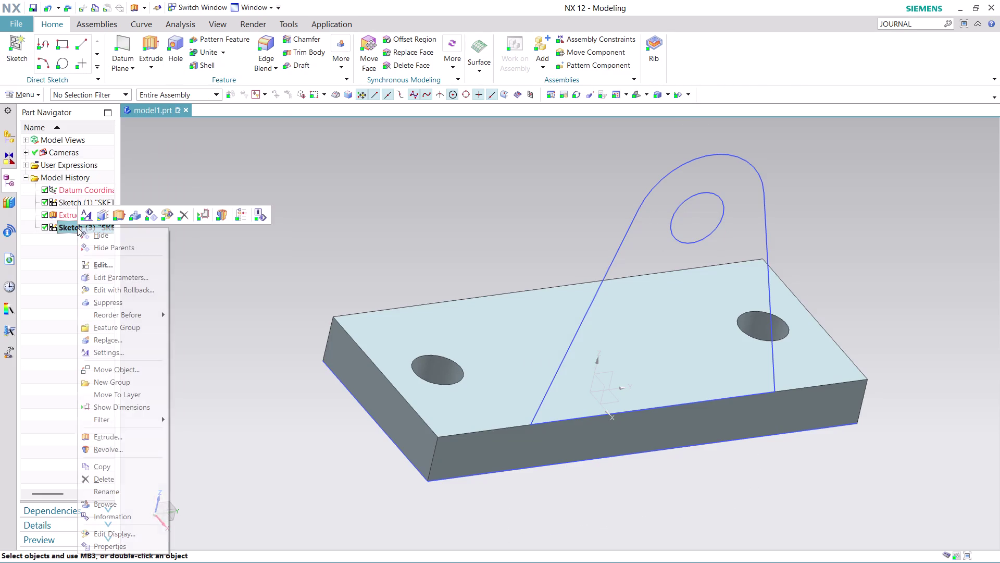
click(121, 480)
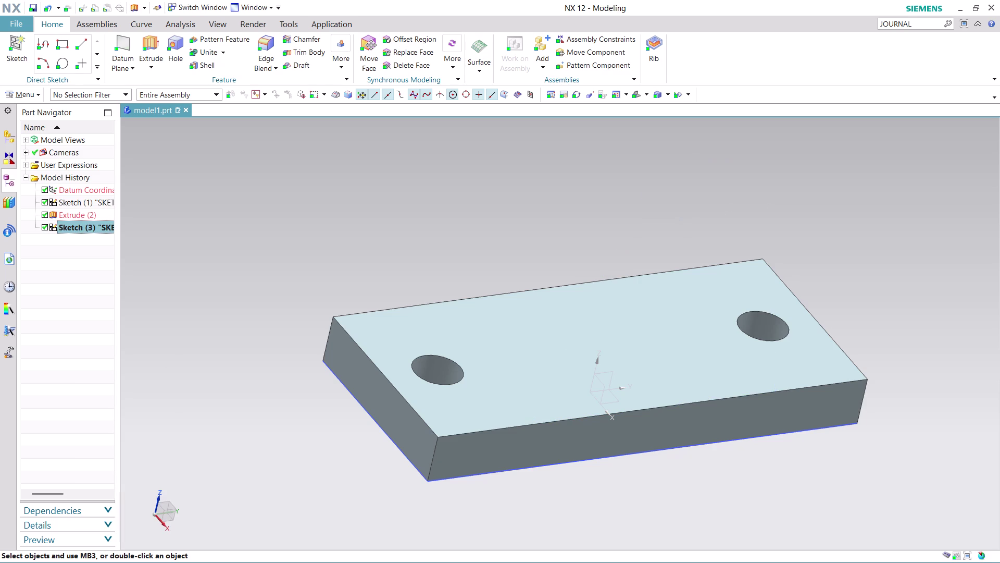
Set up a datum plane 3 mm off the plate's front face, flipping direction twice.
click(130, 58)
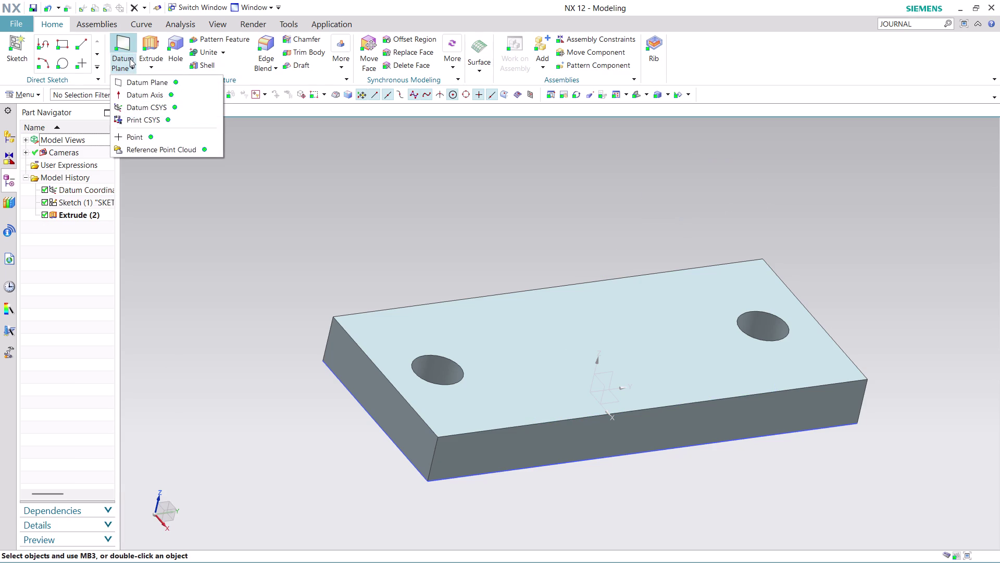
click(122, 41)
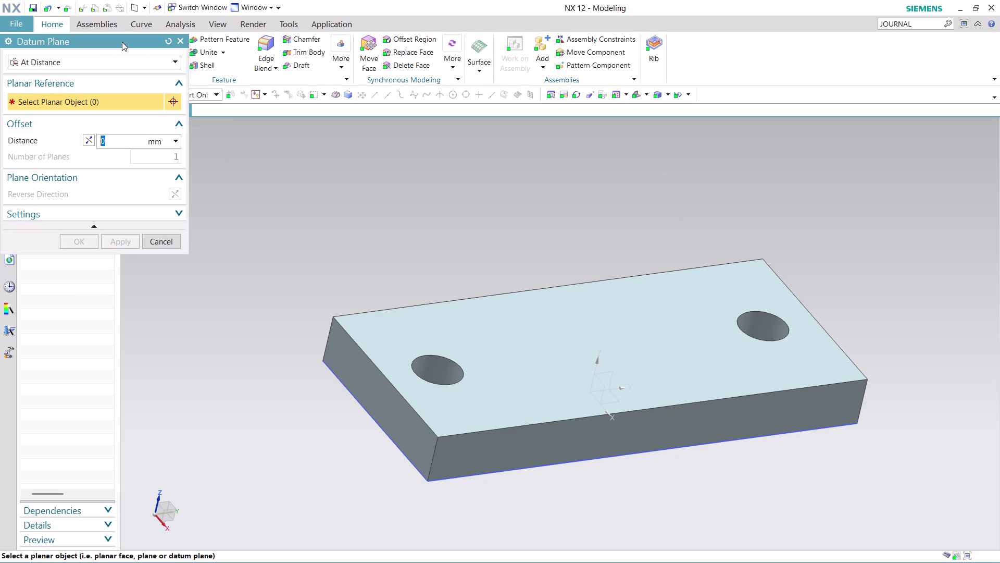
click(499, 439)
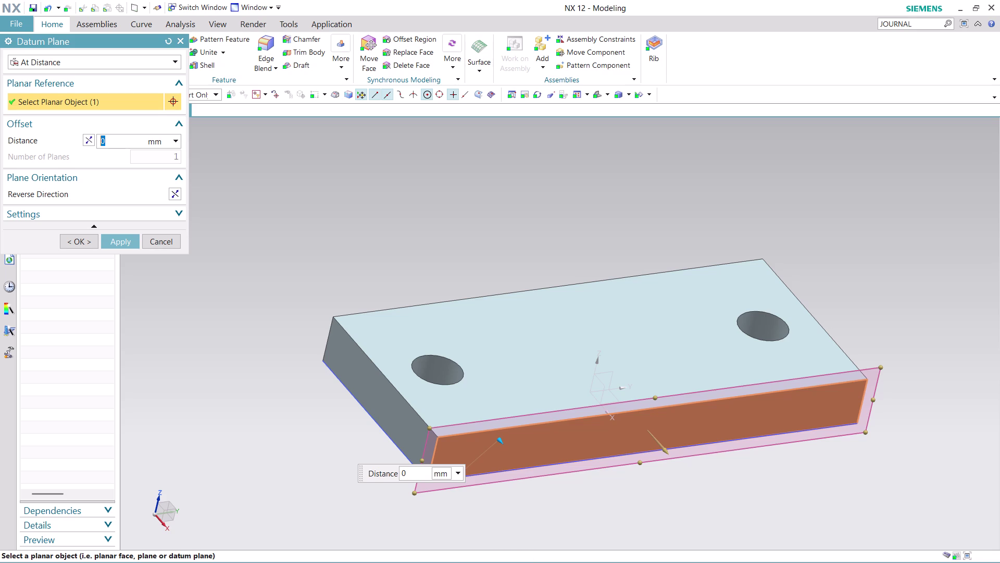
key(3)
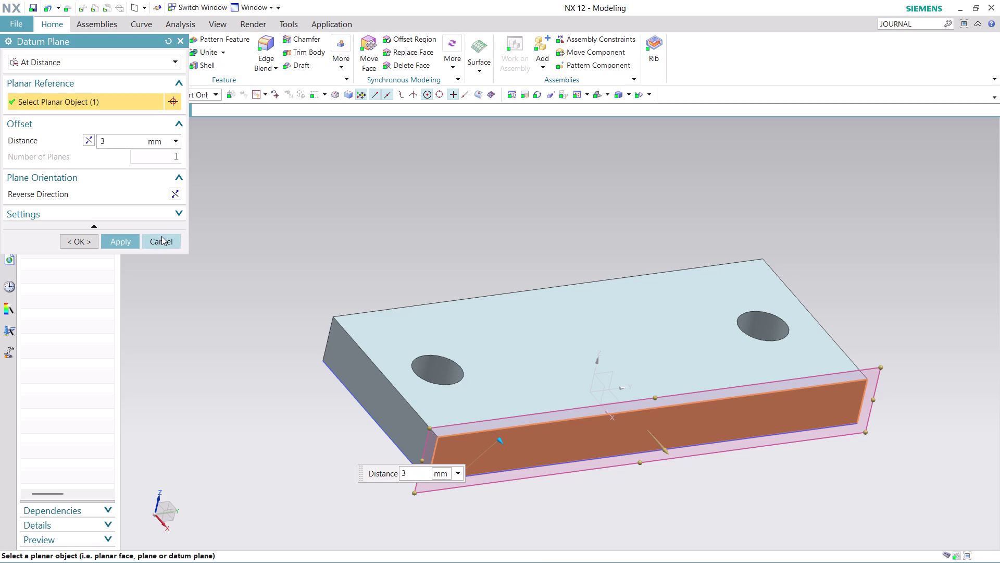
click(180, 194)
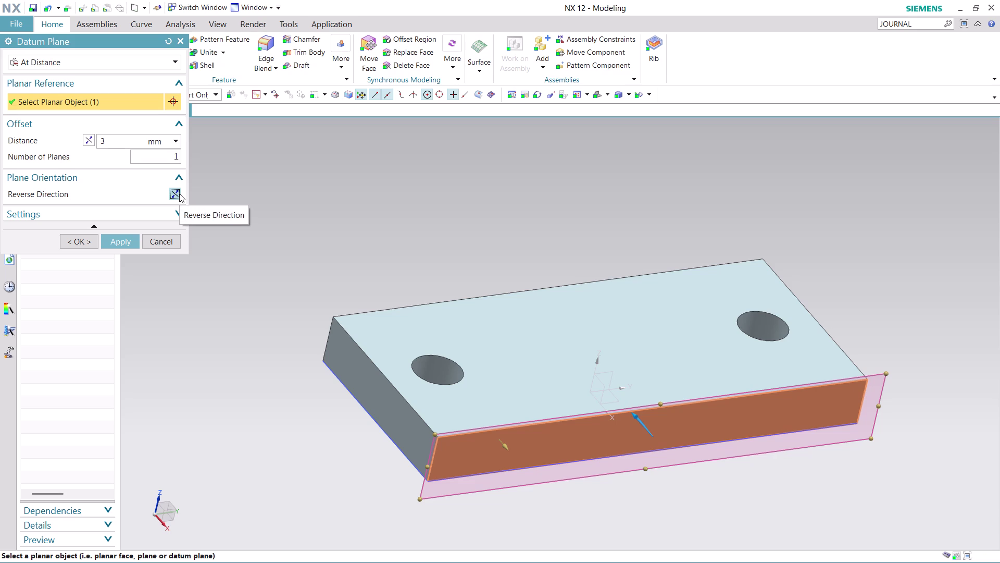
click(179, 193)
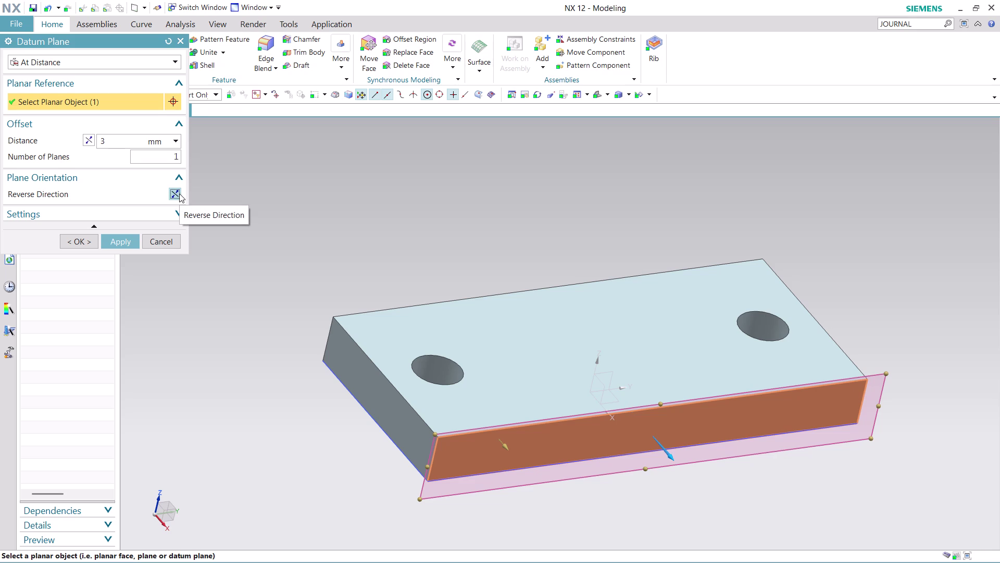
click(179, 193)
click(124, 240)
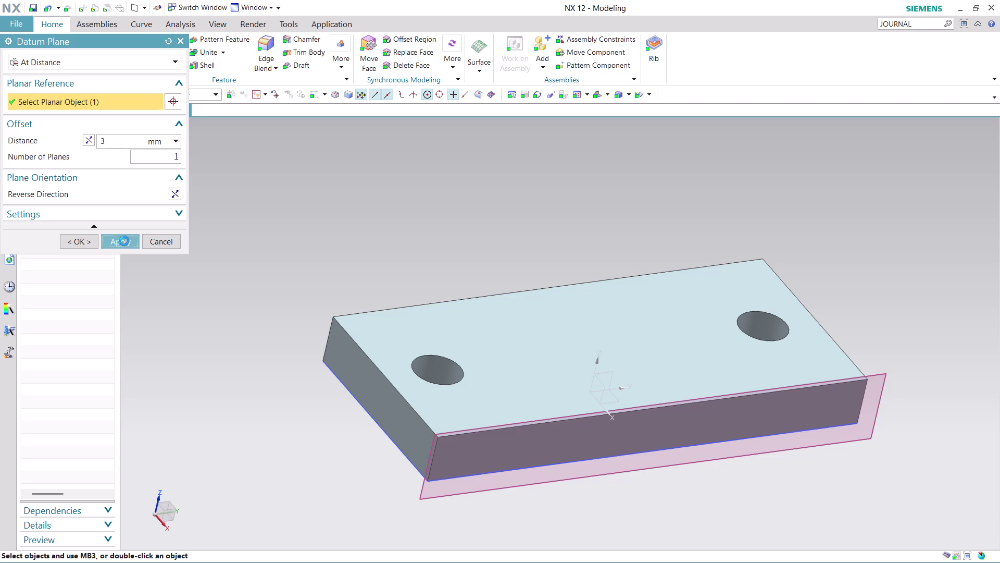
Orbit around the plate, then undo to discard the datum plane and close its setup.
middle_drag(843, 486, 842, 492)
middle_drag(835, 500, 828, 508)
middle_drag(827, 508, 826, 513)
middle_click(825, 517)
middle_click(823, 520)
middle_click(822, 539)
scroll(down, 3)
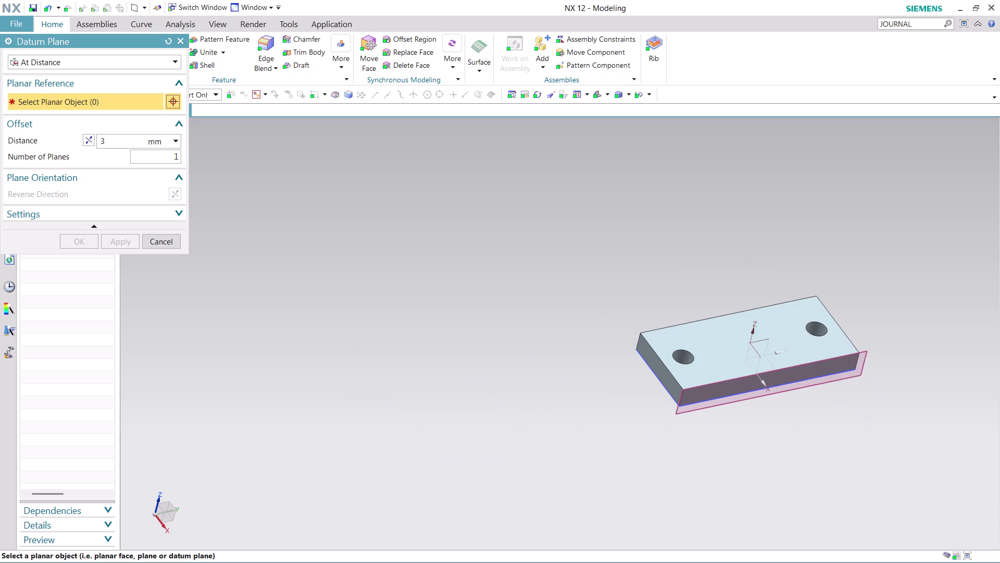
scroll(up, 3)
middle_drag(874, 363, 868, 395)
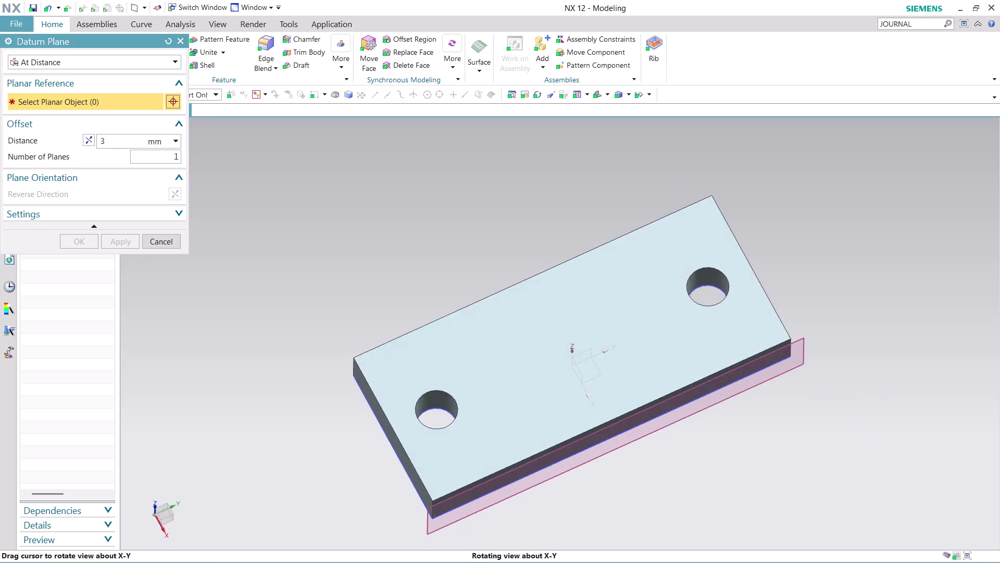
middle_drag(868, 395, 873, 409)
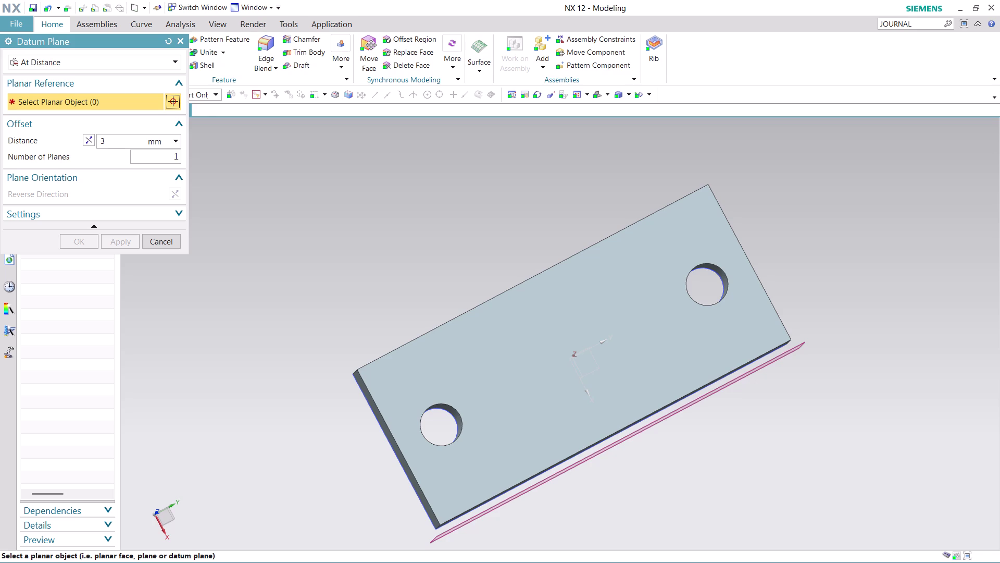
key(ctrl+z)
key(ctrl+z)
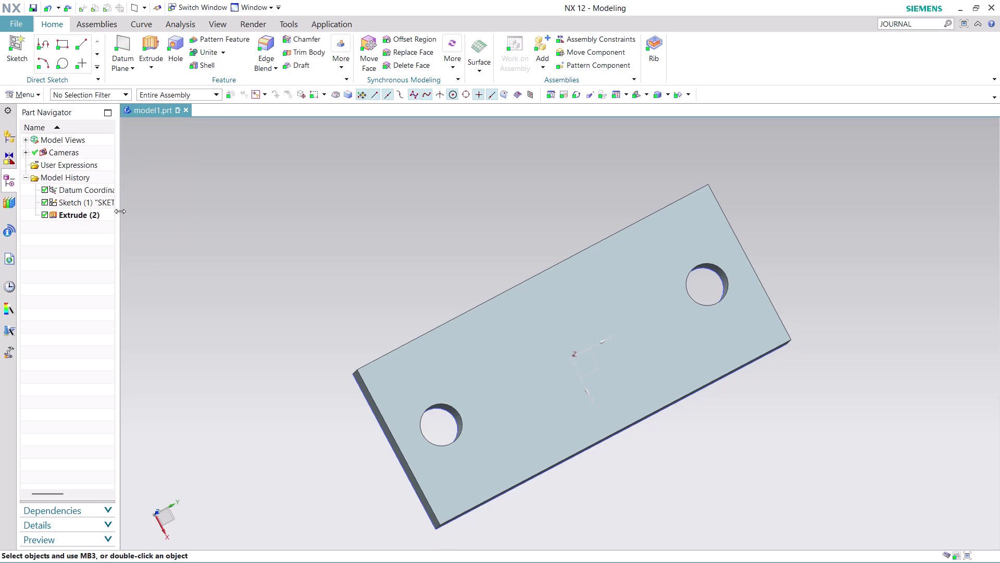
QuickPick the plate's long side face and apply a 3 mm offset datum plane.
click(119, 43)
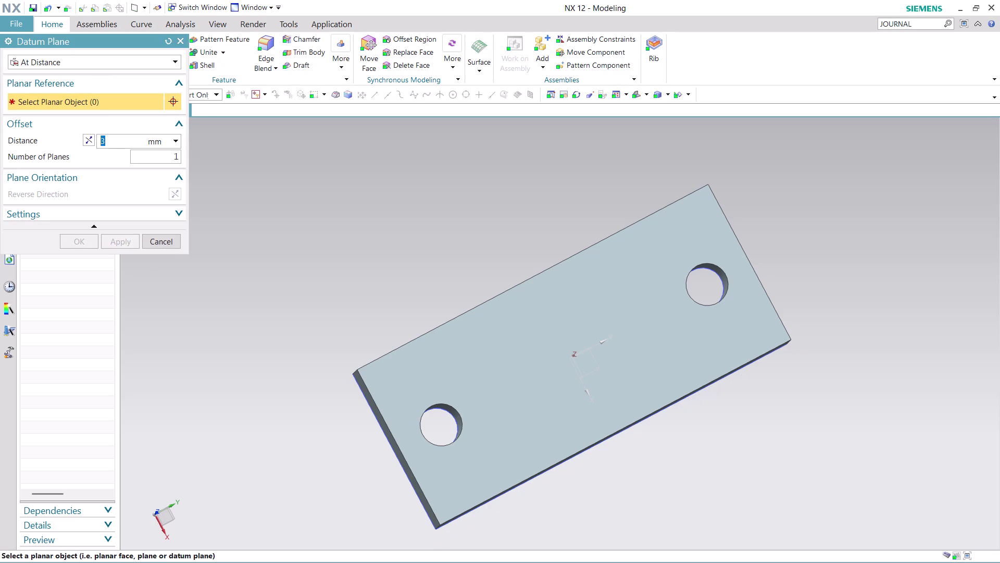
middle_drag(687, 447, 679, 395)
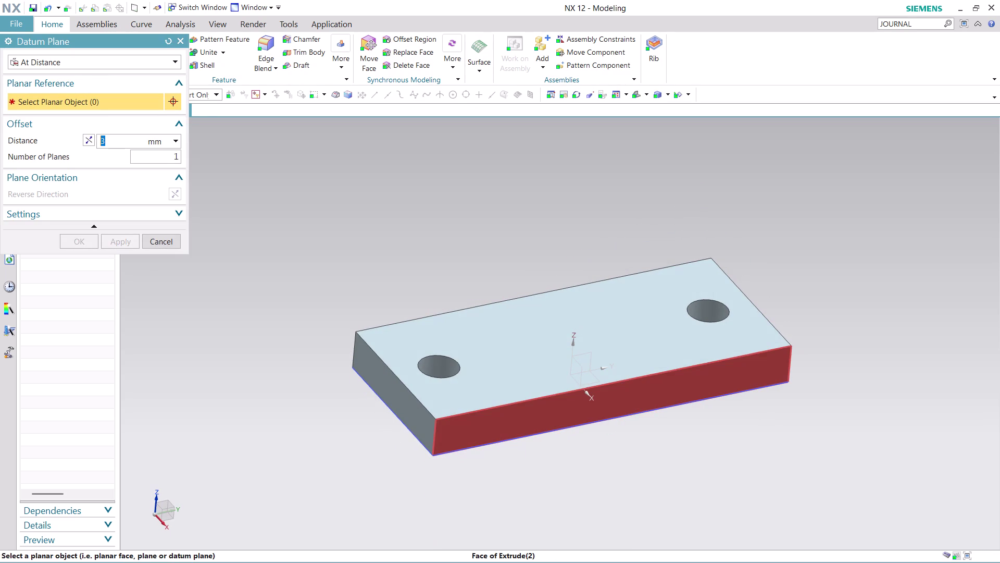
click(631, 397)
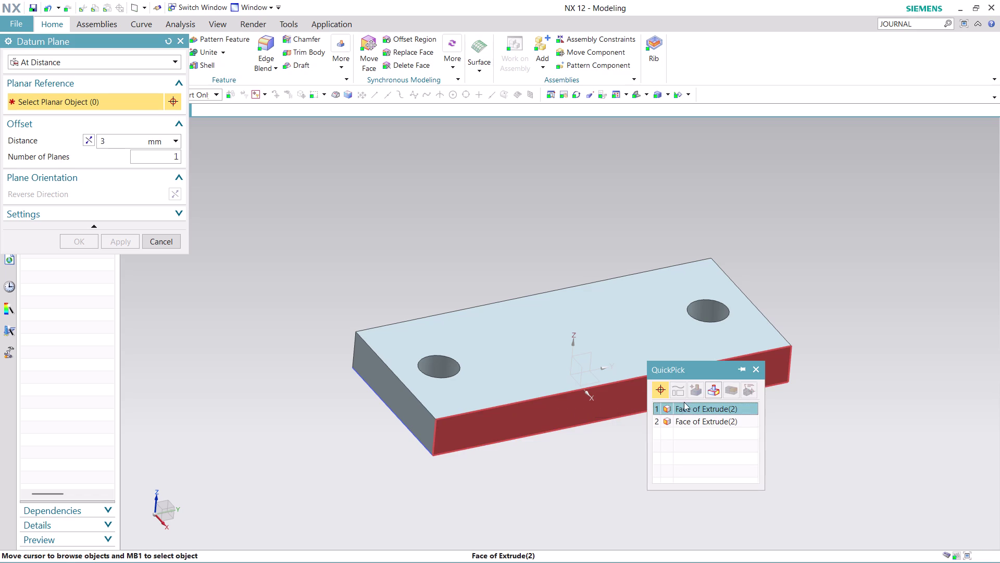
click(690, 404)
middle_drag(755, 236, 770, 263)
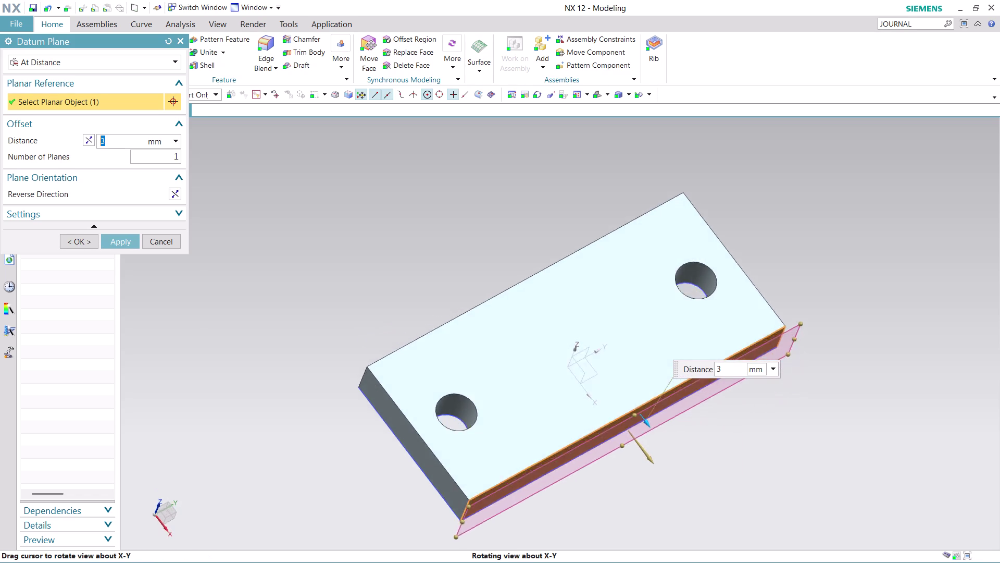
middle_drag(770, 263, 774, 274)
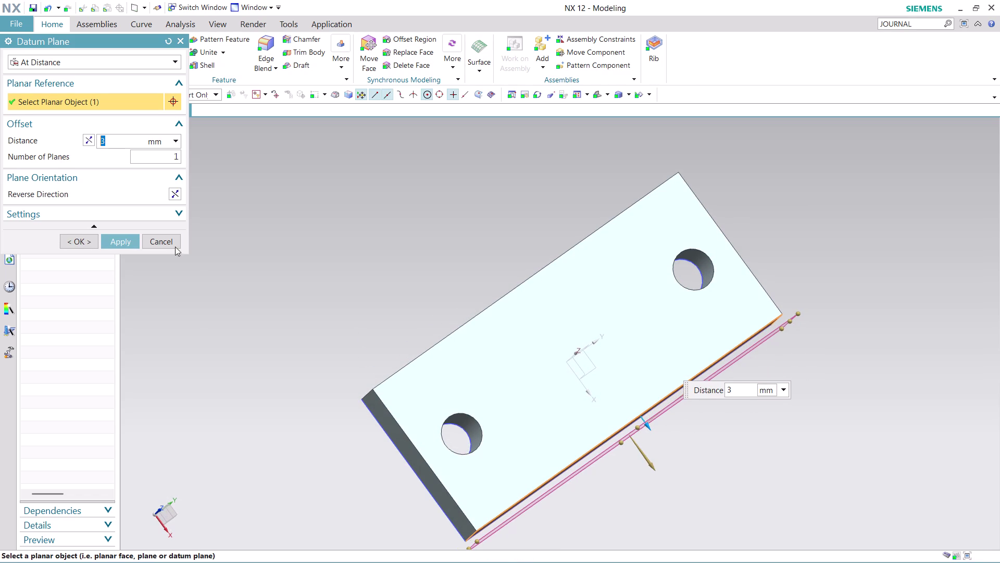
click(171, 191)
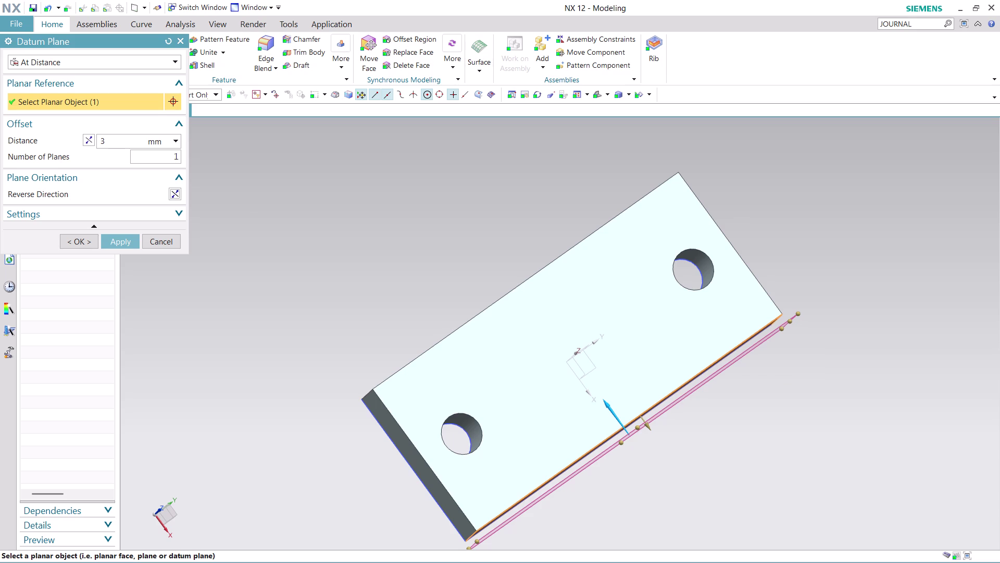
click(124, 239)
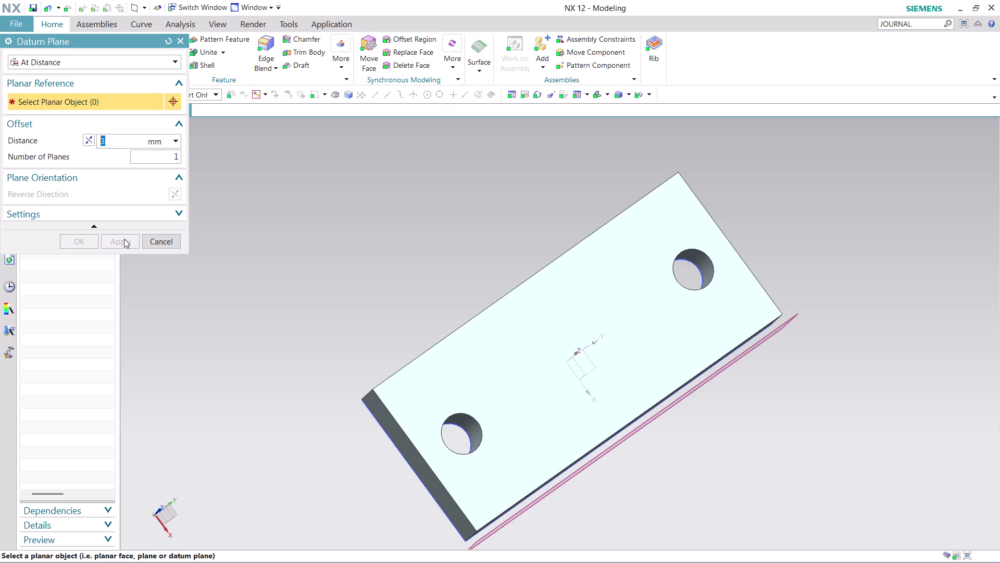
Inspect the new plane, then undo it and reopen the datum plane setup.
scroll(down, 3)
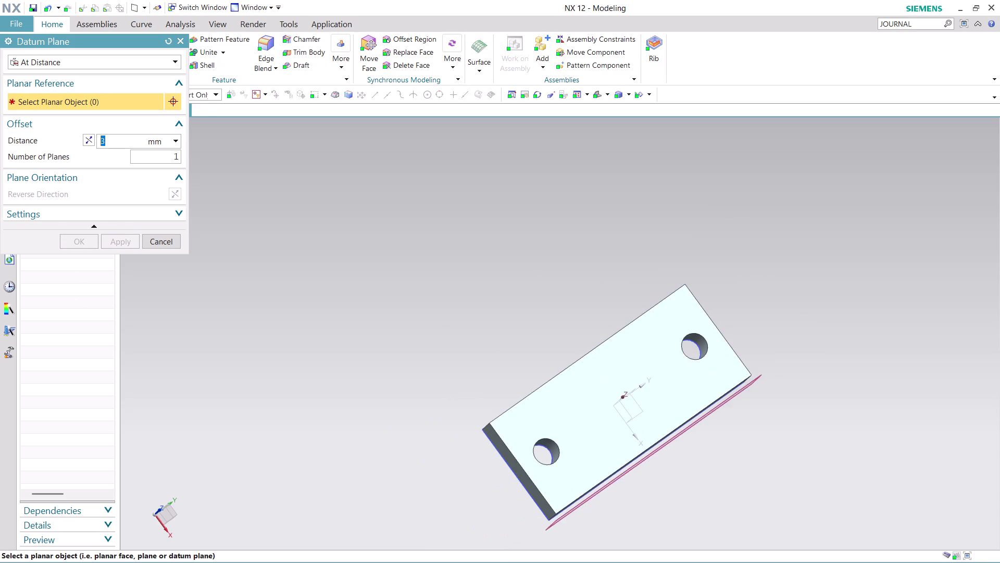
middle_drag(694, 483, 690, 463)
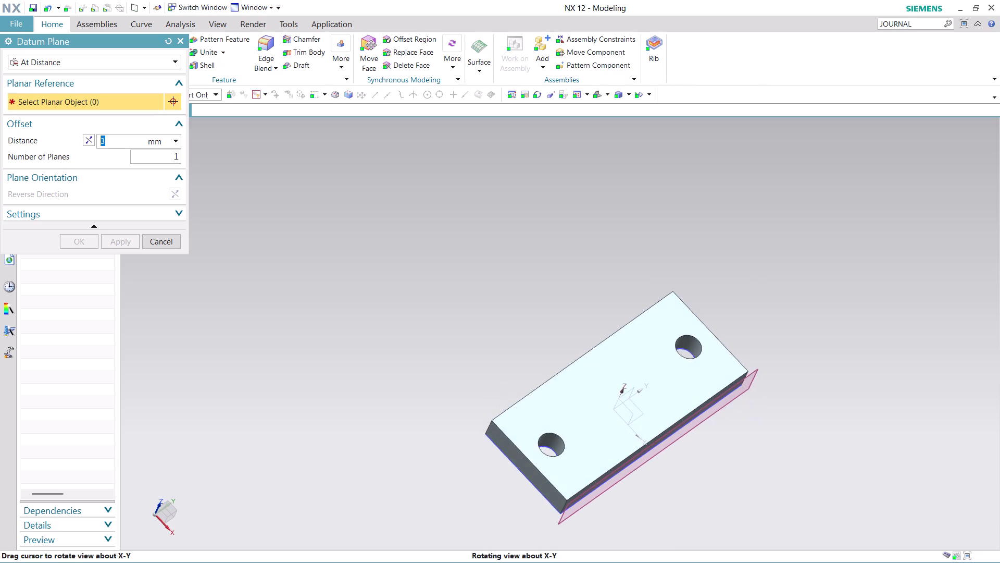
scroll(up, 3)
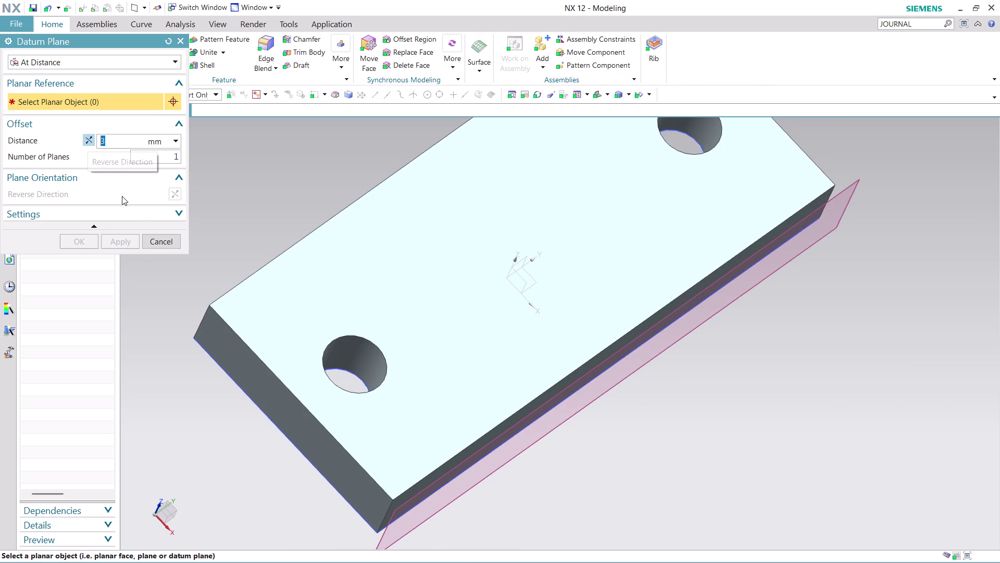
key(ctrl+z)
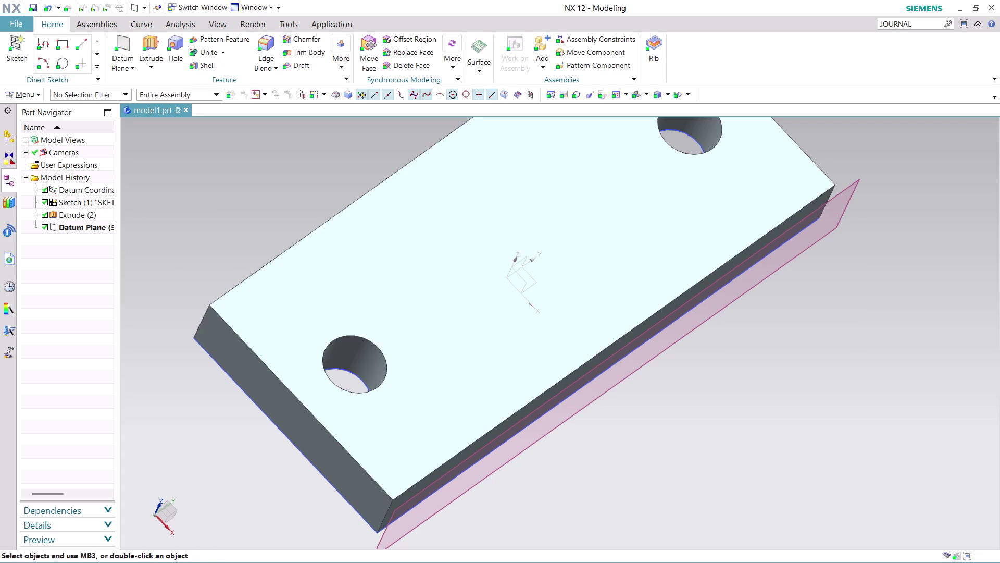
key(ctrl+z)
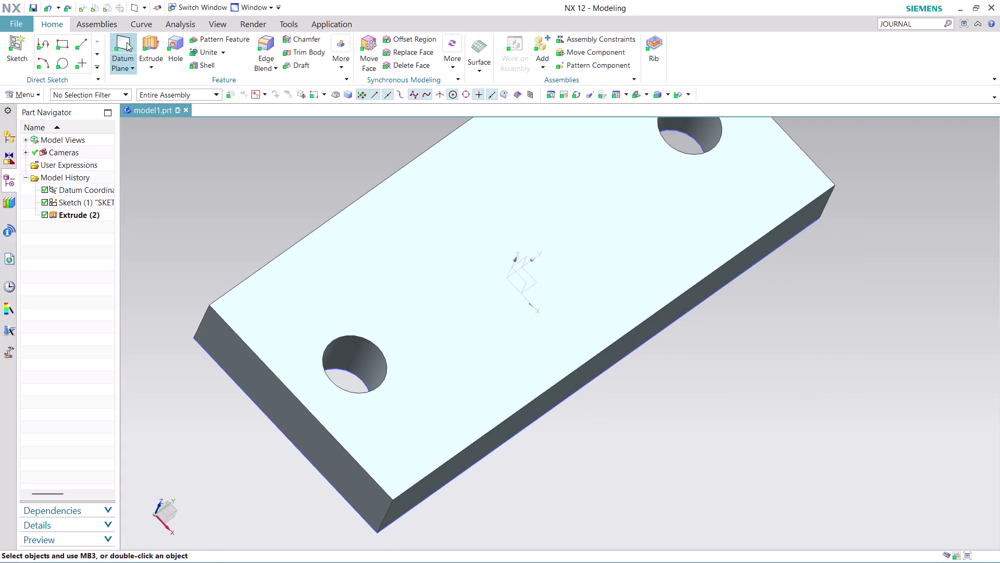
click(126, 42)
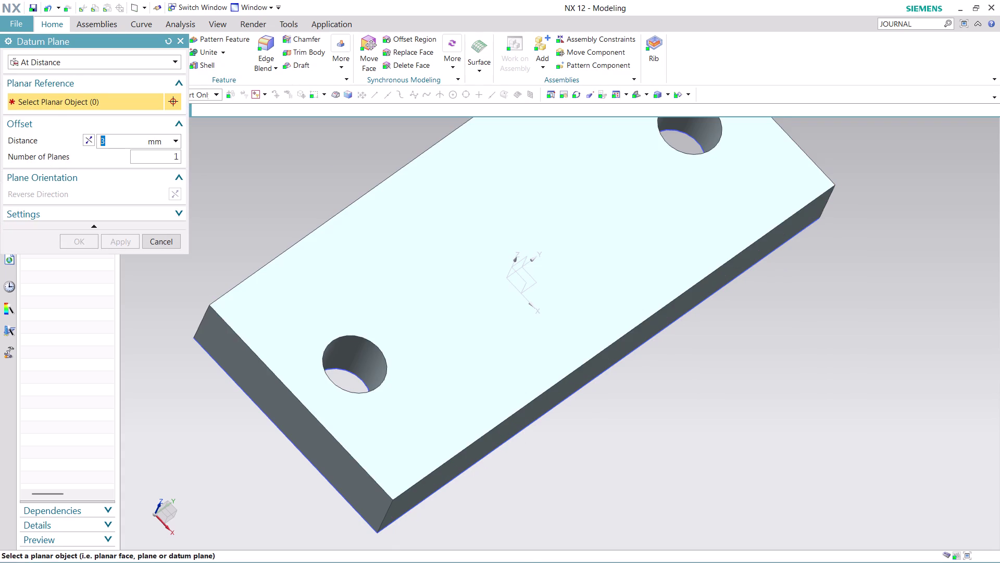
Create Datum Plane (5) 3 mm inward from the plate's long side face.
click(539, 408)
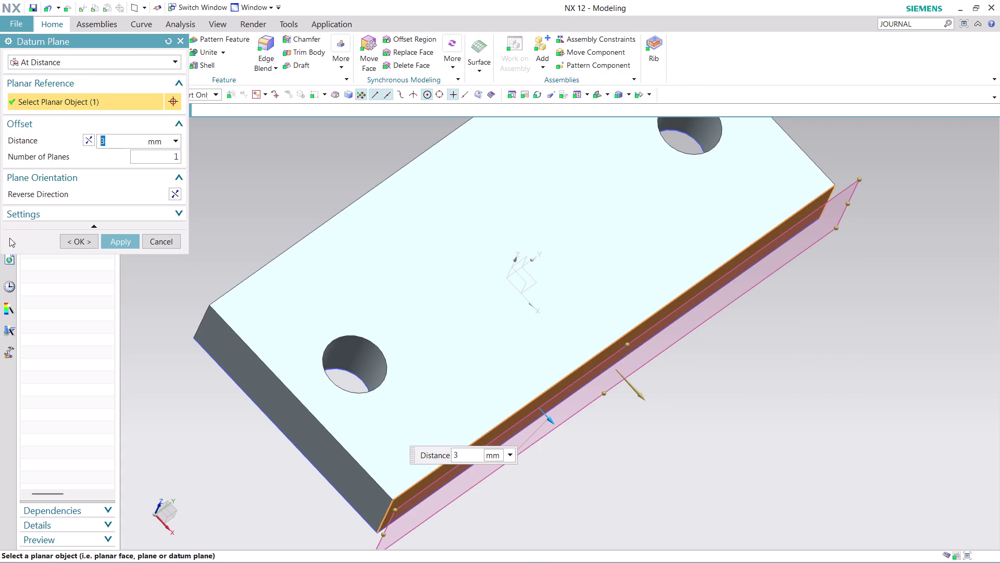
click(90, 138)
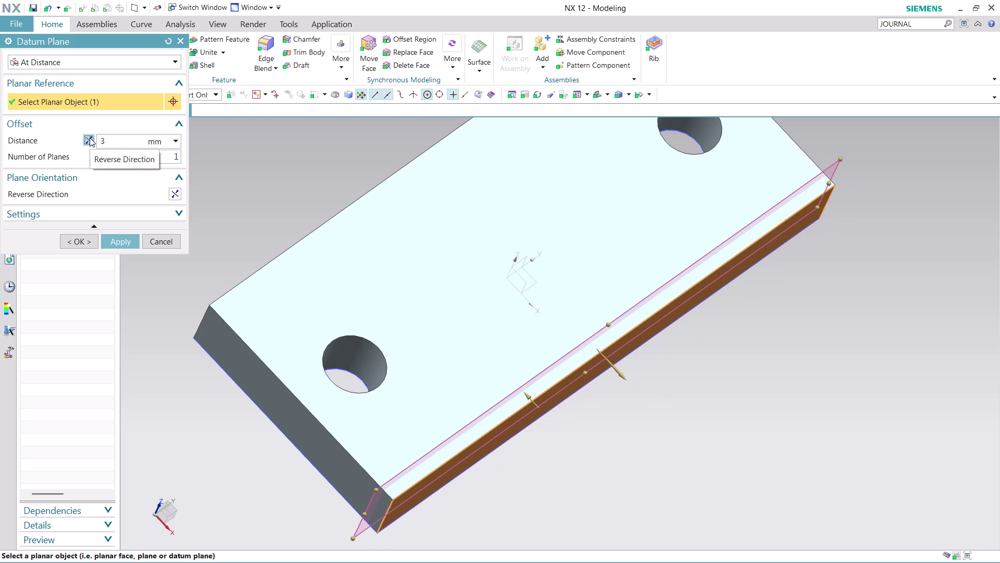
click(114, 240)
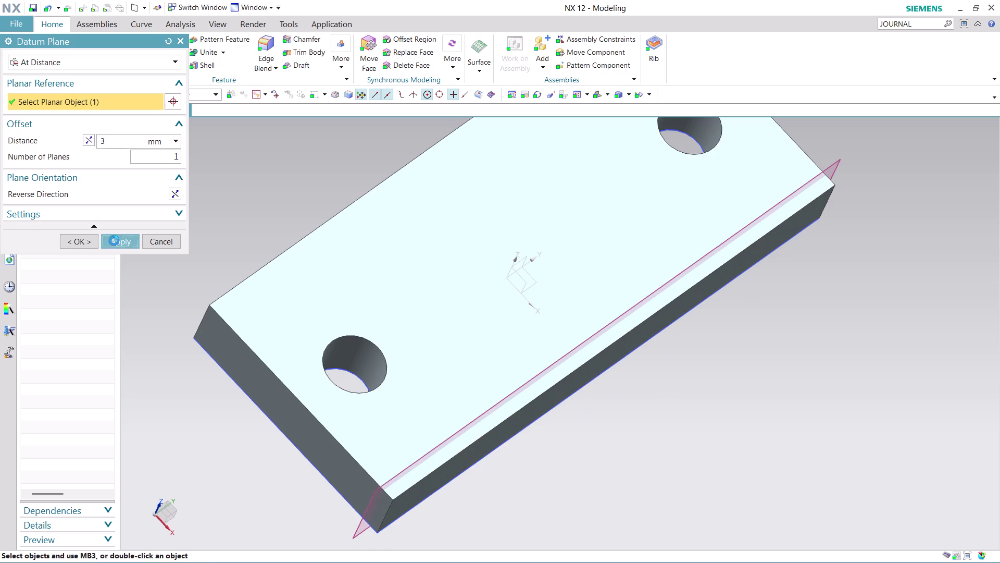
click(171, 242)
middle_drag(622, 494, 587, 449)
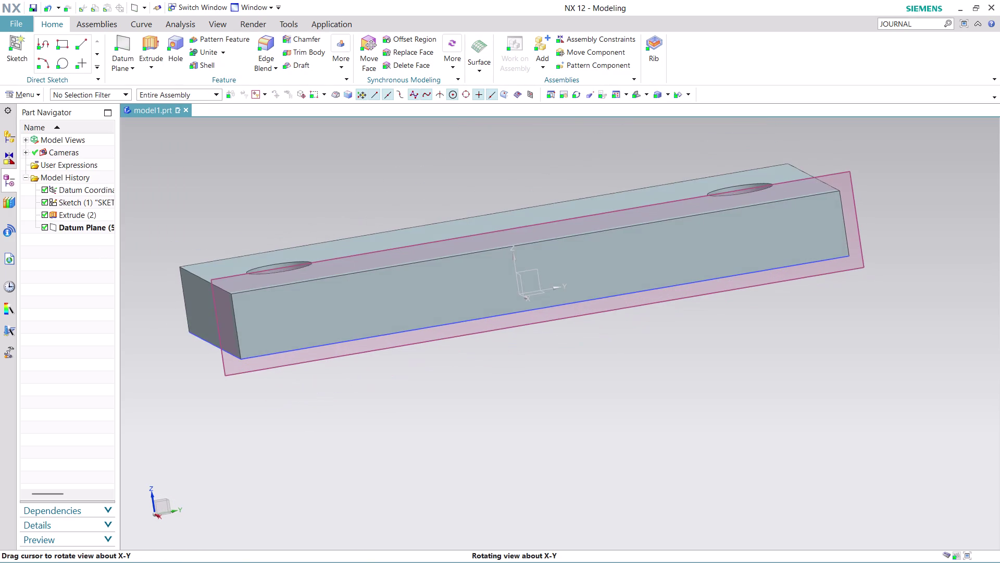
middle_drag(588, 450, 586, 455)
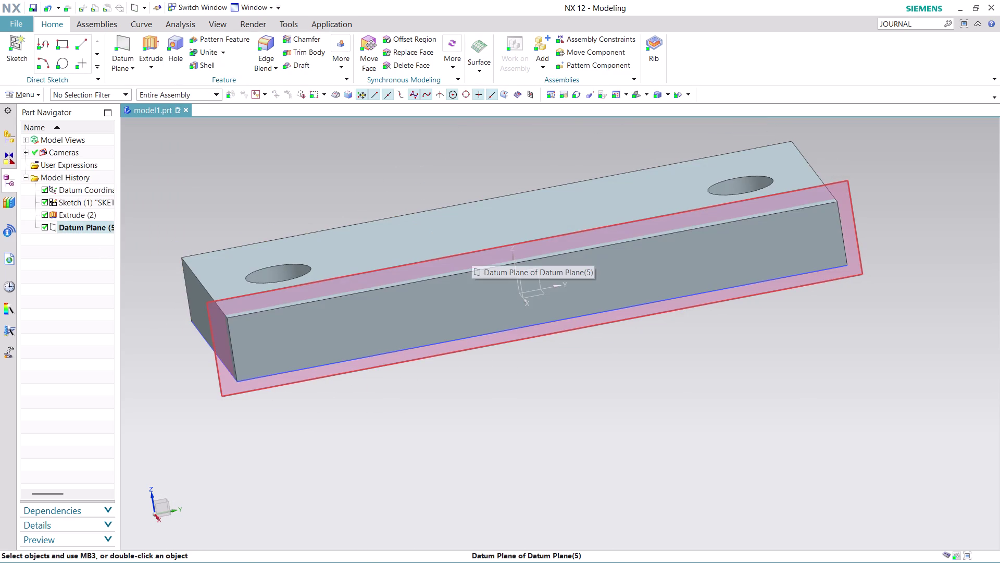
click(33, 91)
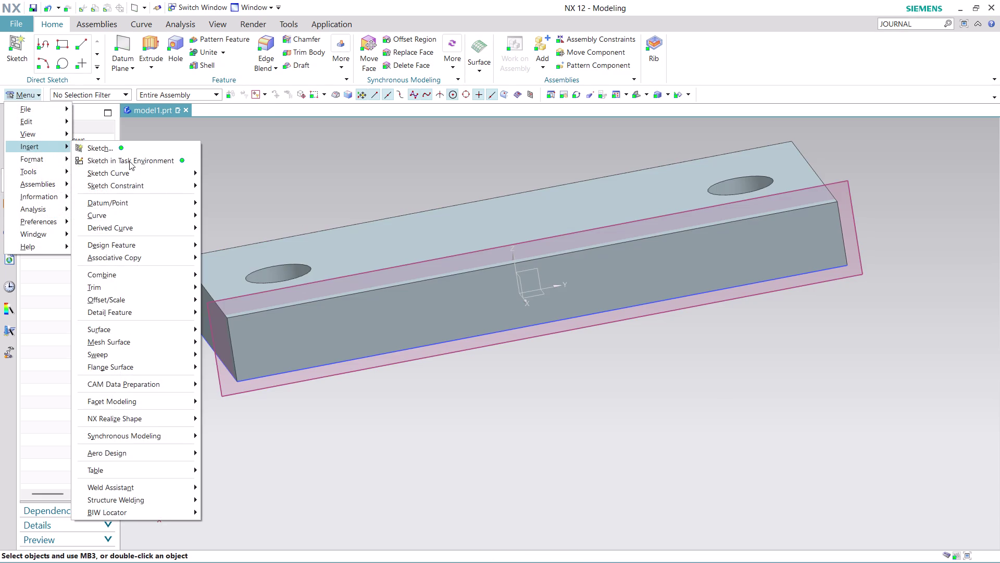
Create Sketch (4) on the new datum plane and shift the view of the block profile.
click(129, 161)
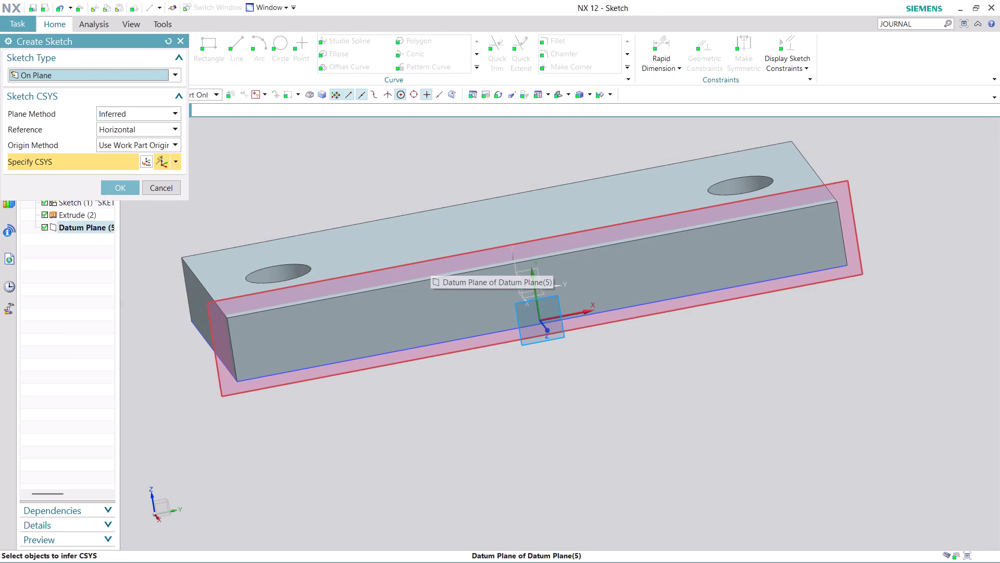
click(431, 261)
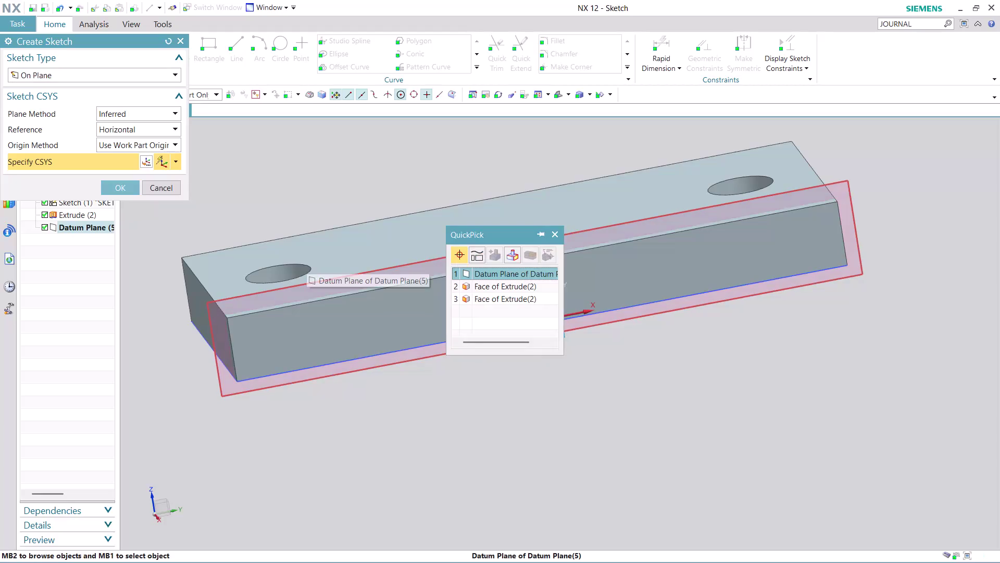
click(499, 272)
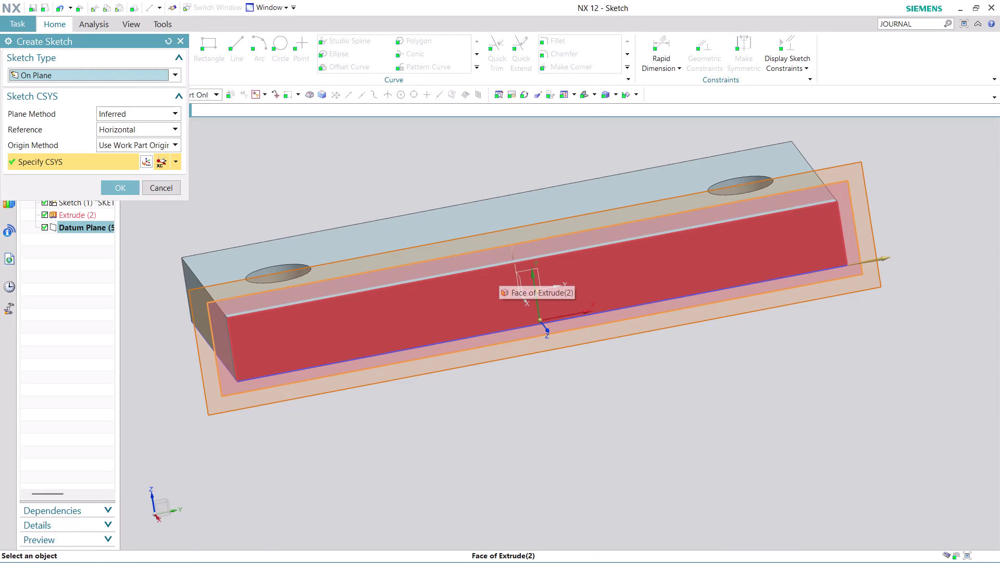
click(107, 185)
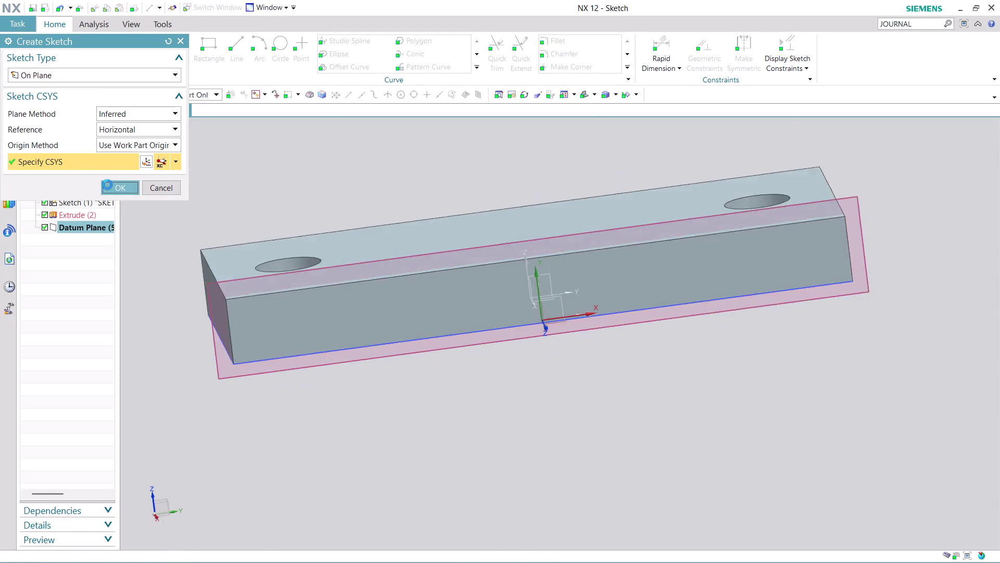
scroll(up, 3)
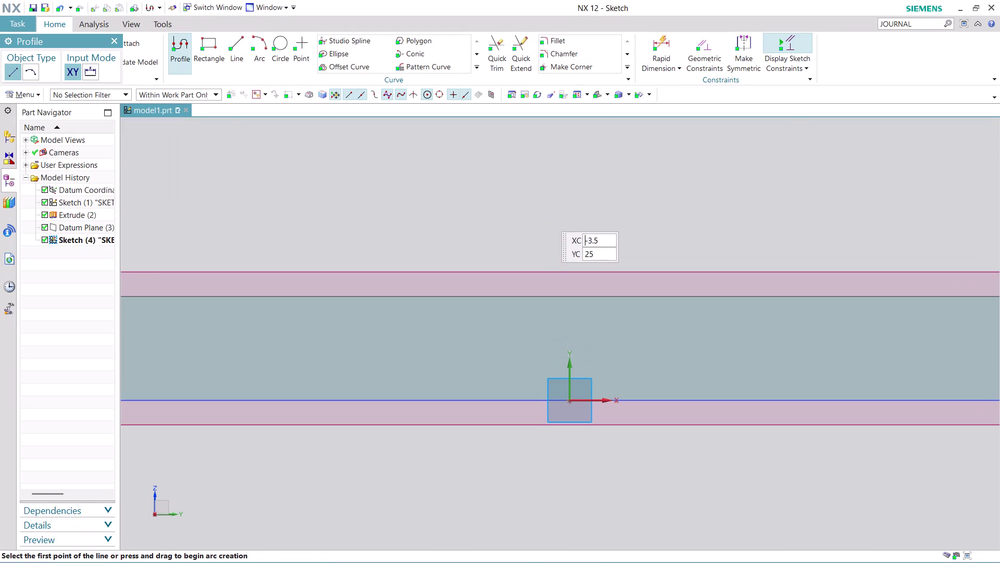
scroll(down, 3)
scroll(up, 3)
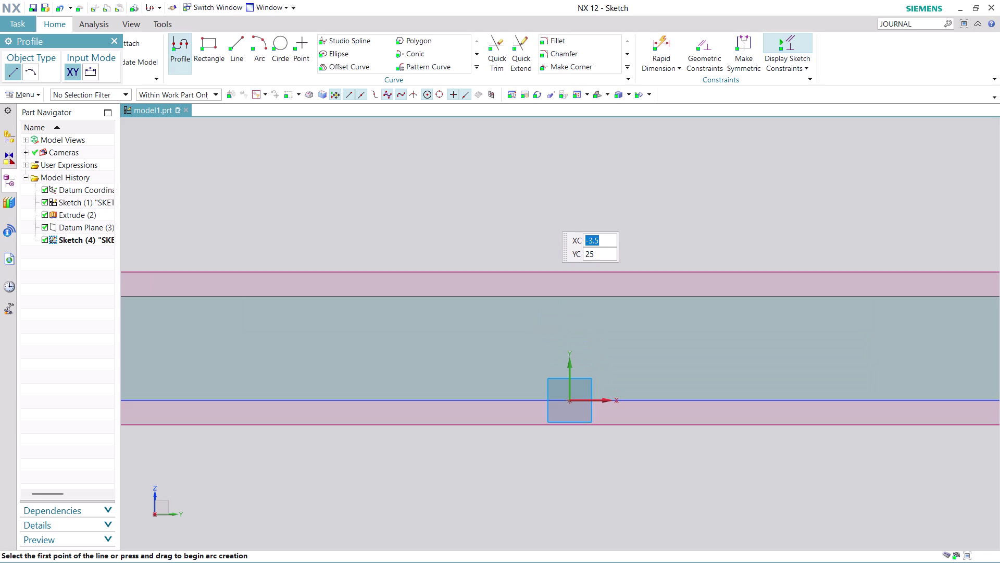
scroll(down, 3)
scroll(down, 3)
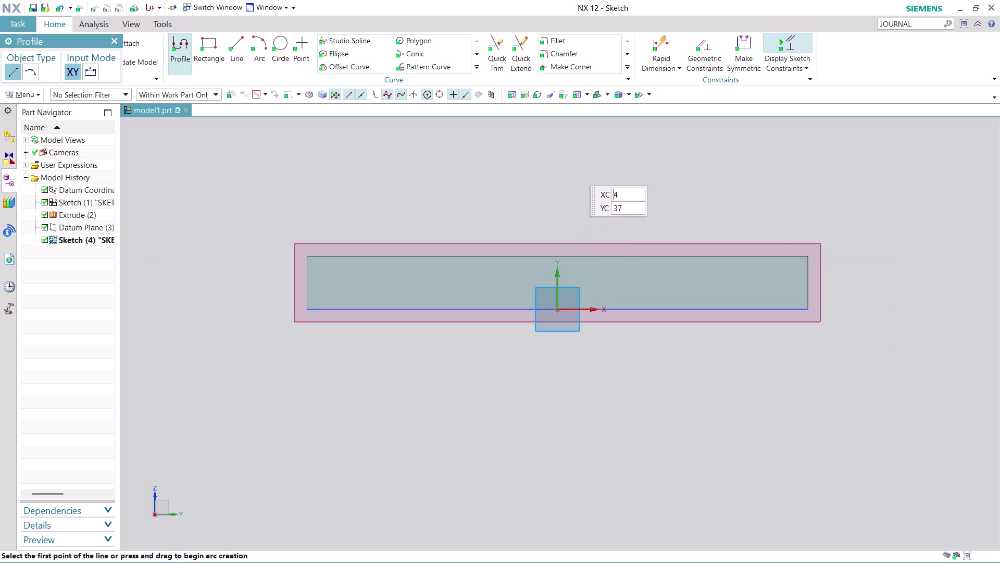
middle_drag(573, 167, 553, 283)
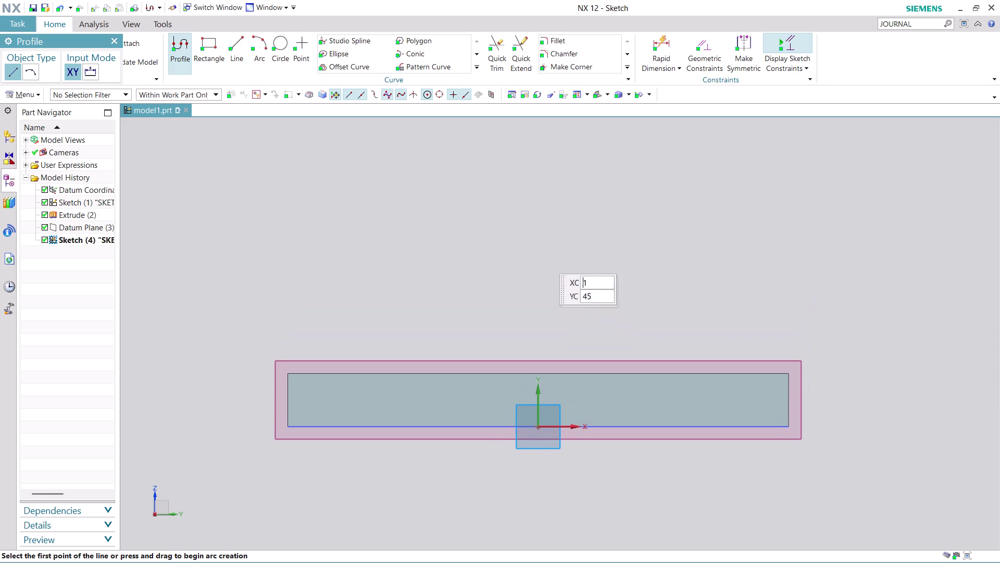
click(282, 39)
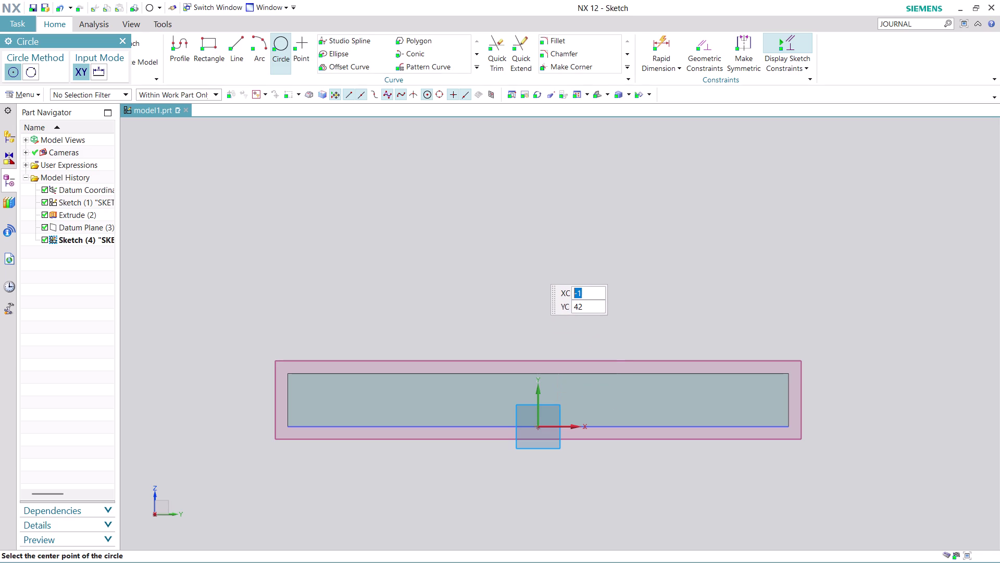
Draw a 35.5-diameter circle above the block, orbiting around to check it.
click(521, 150)
click(554, 209)
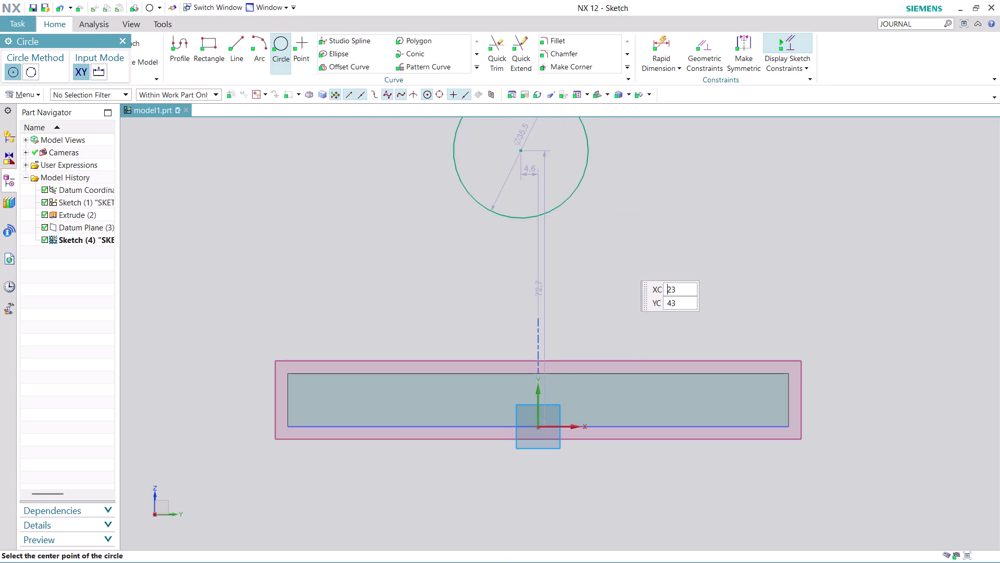
middle_drag(628, 263, 672, 310)
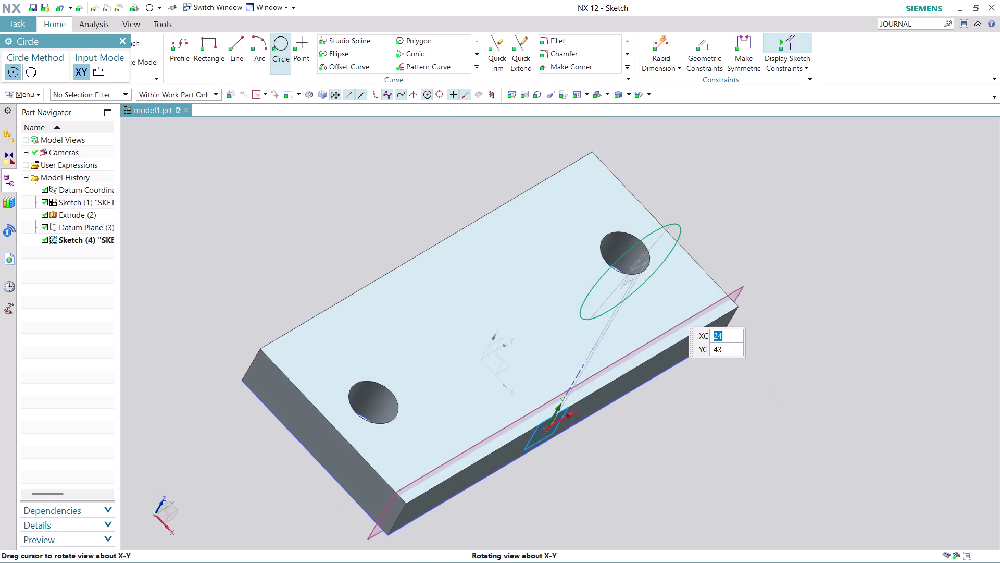
middle_drag(671, 309, 669, 321)
middle_drag(670, 321, 665, 317)
middle_drag(664, 317, 664, 316)
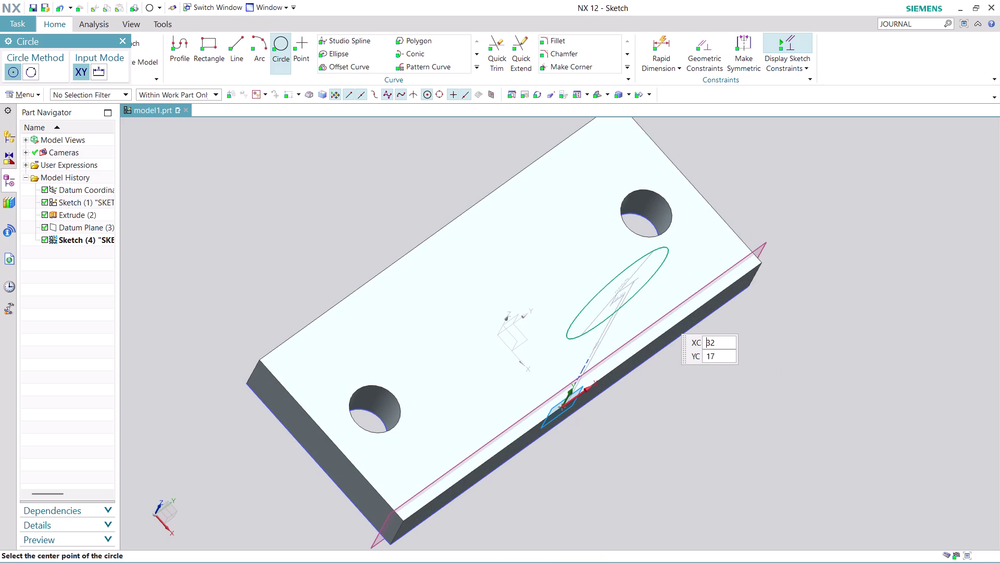
middle_drag(663, 316, 665, 321)
middle_drag(640, 295, 625, 279)
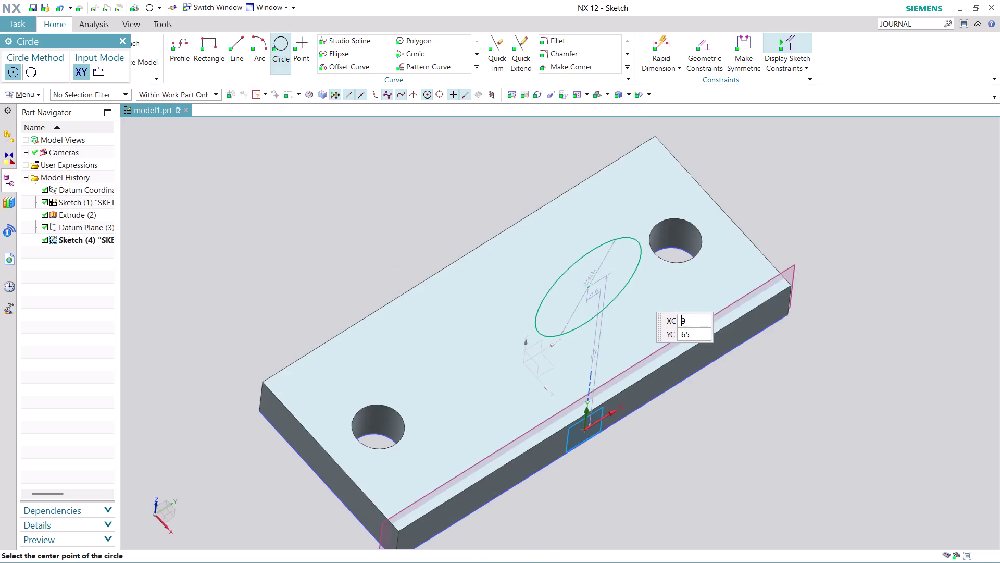
middle_drag(626, 278, 596, 240)
middle_click(595, 236)
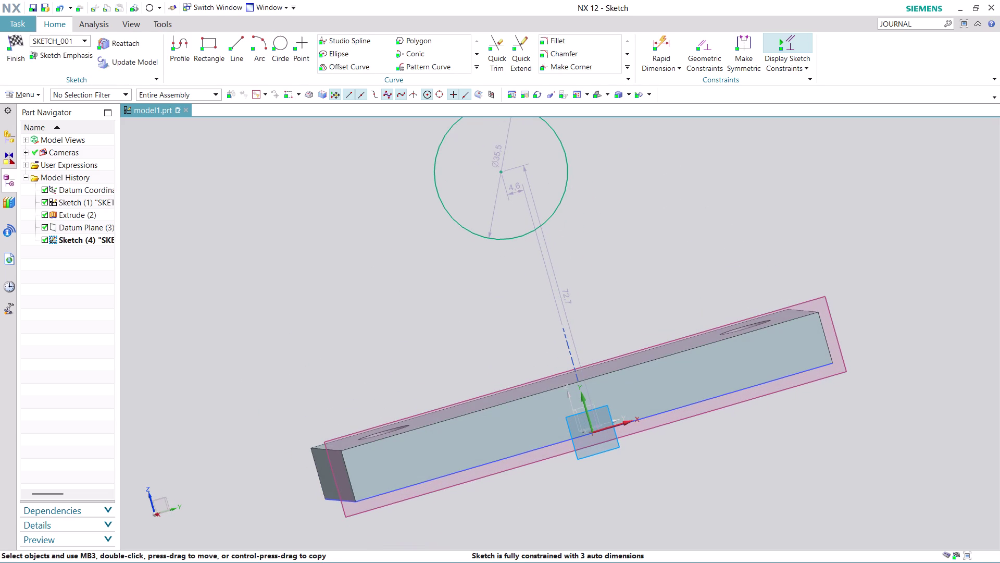
Orient the view face-on to Sketch (4) and adjust the zoom.
right_click(178, 506)
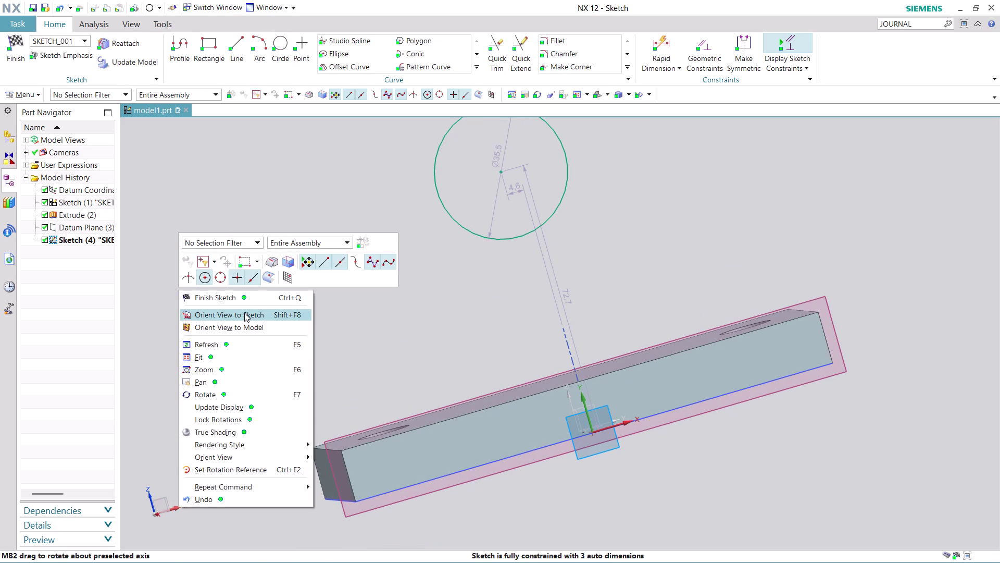
click(244, 313)
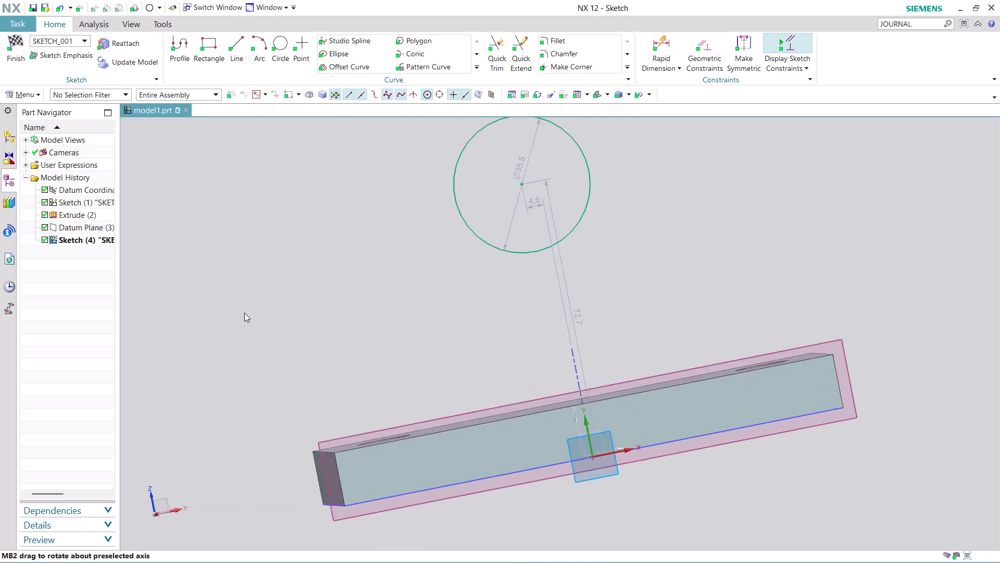
scroll(up, 3)
scroll(down, 3)
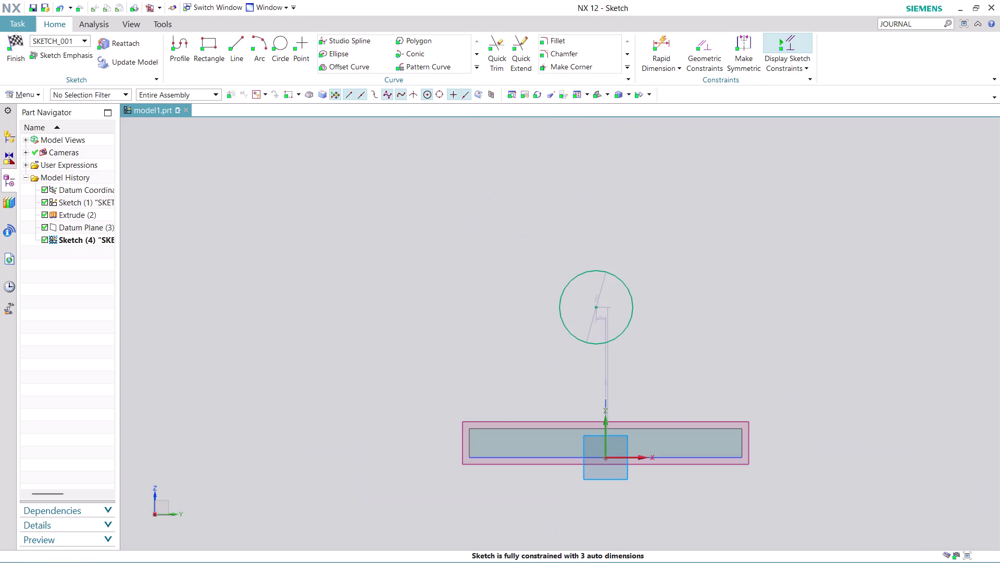
scroll(up, 3)
scroll(down, 3)
Start a new sketch dimension, then cancel it.
scroll(up, 3)
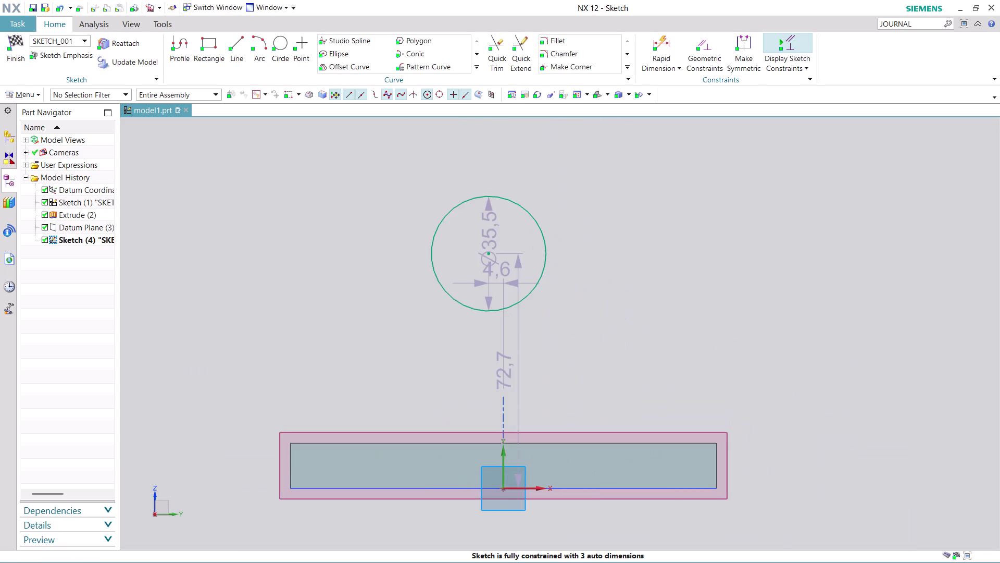
scroll(up, 3)
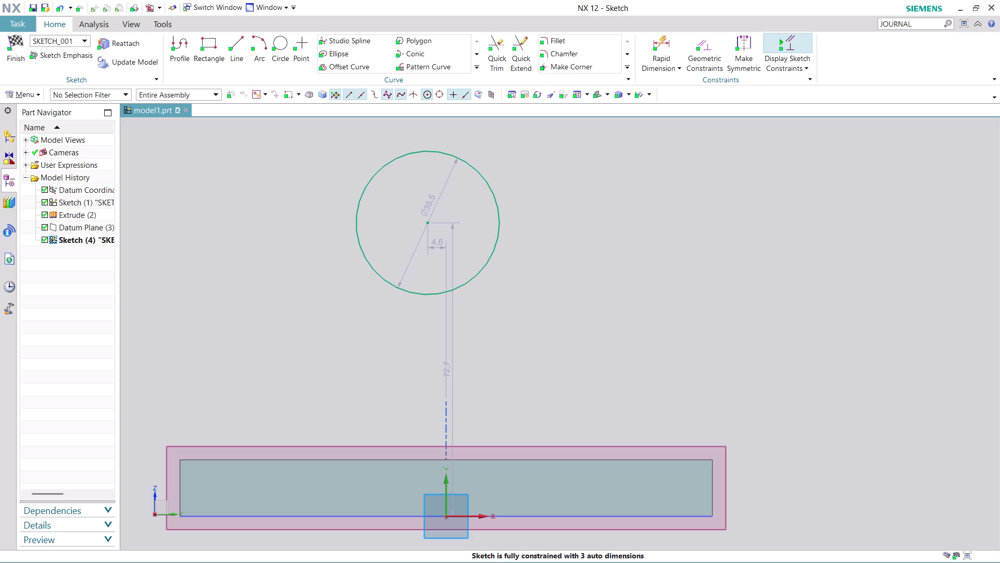
key(Escape)
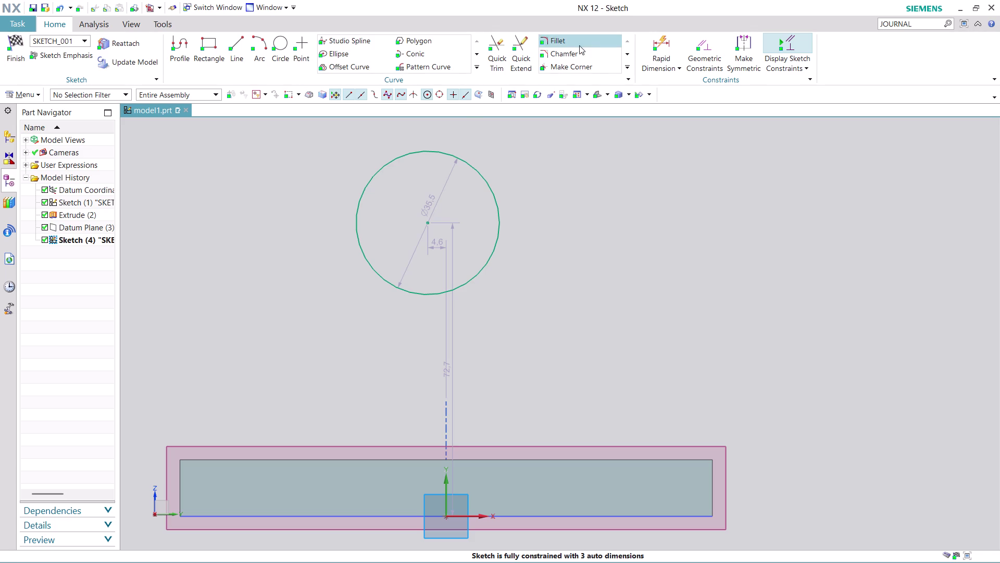
click(655, 43)
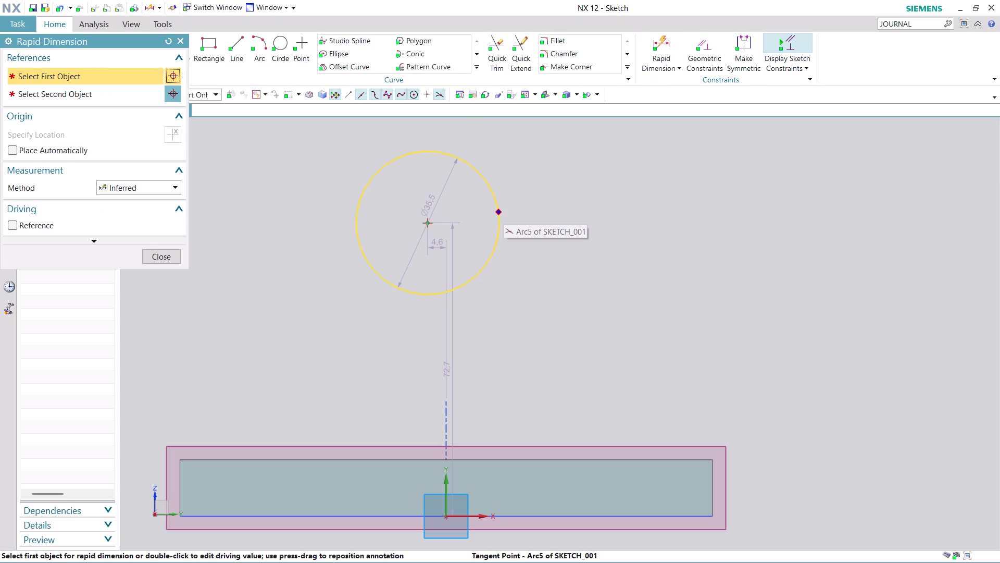
key(Escape)
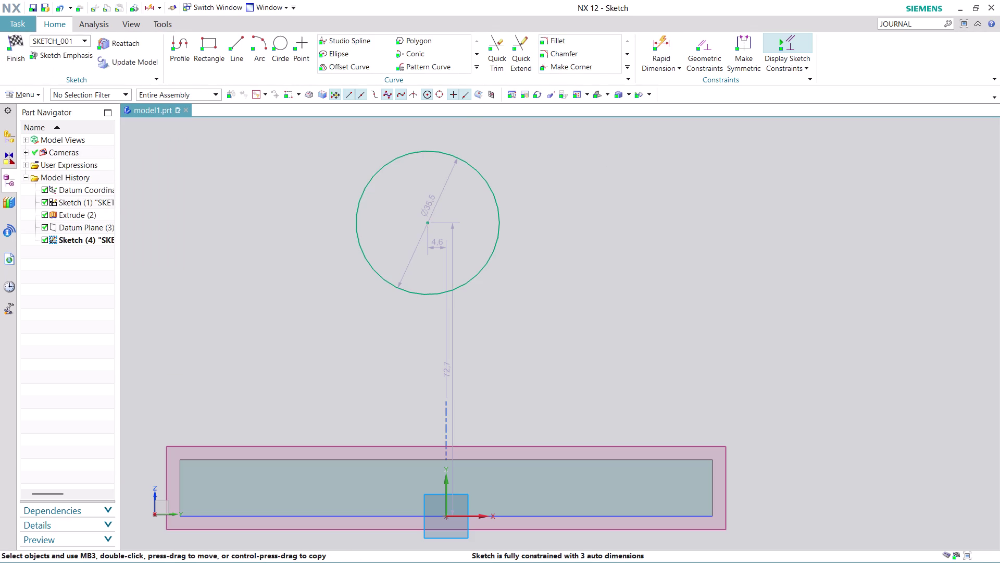
Edit the circle's diameter dimension to a driving value of 40.
double_click(430, 209)
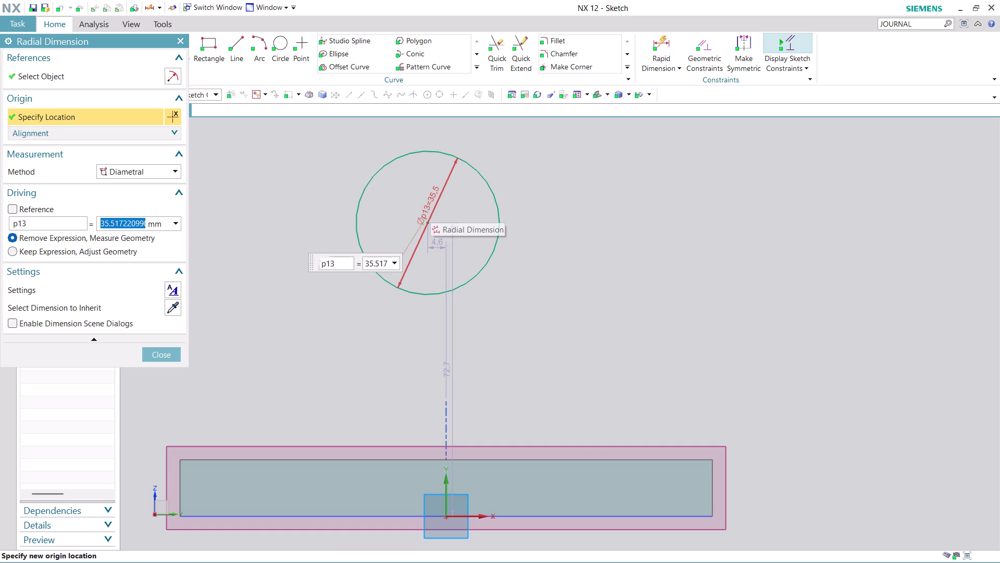
text(40)
key(Return)
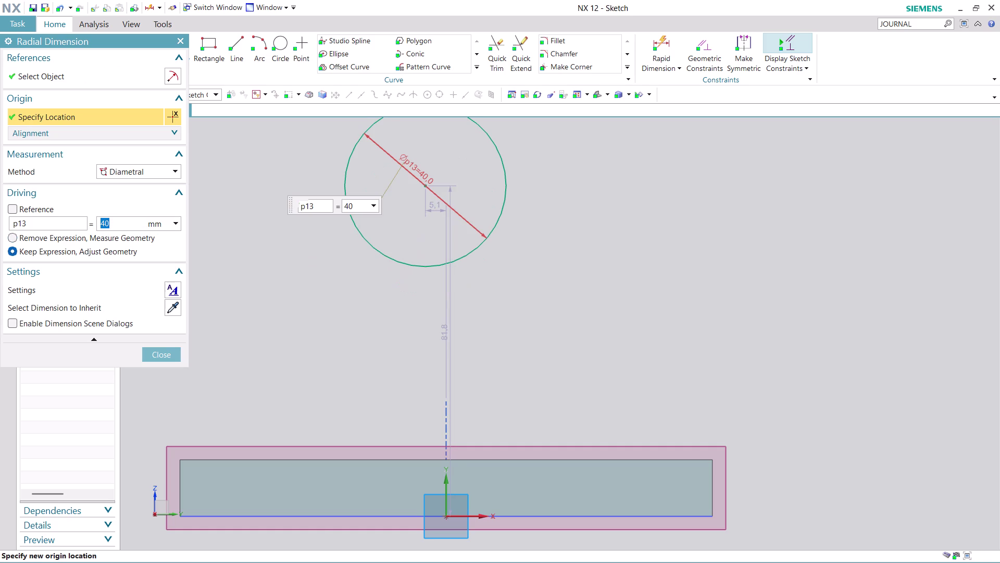
click(168, 357)
scroll(down, 3)
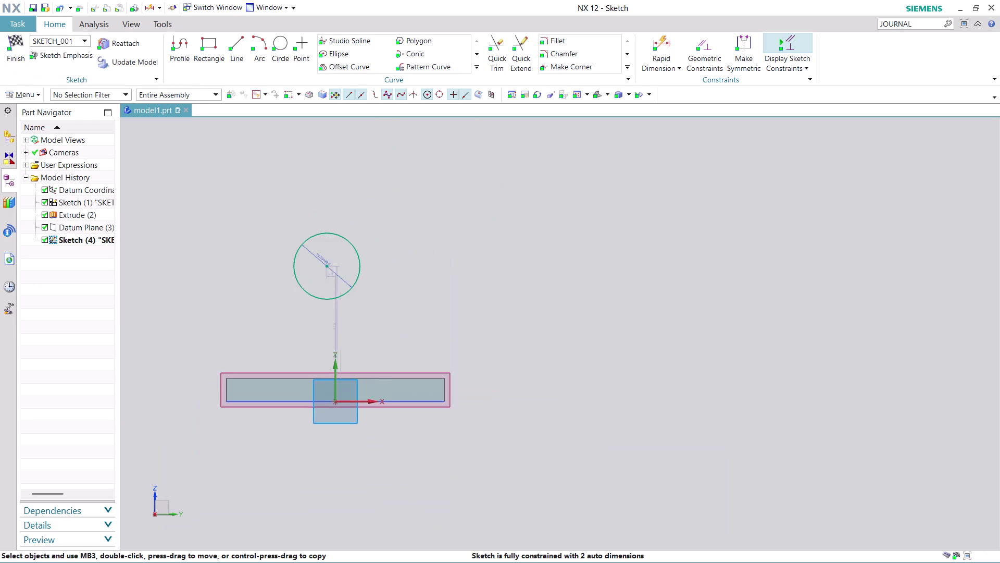
scroll(up, 3)
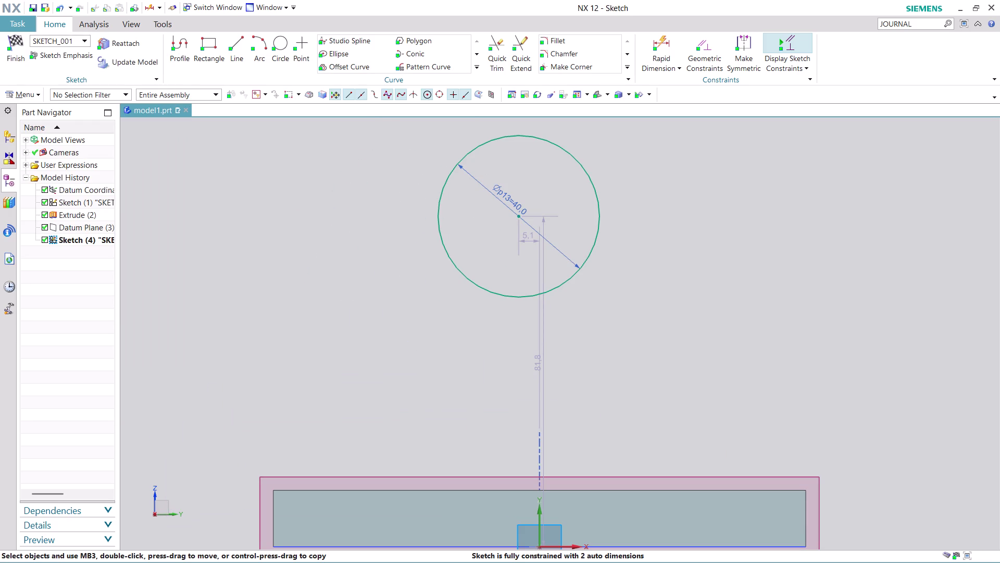
scroll(down, 3)
scroll(up, 3)
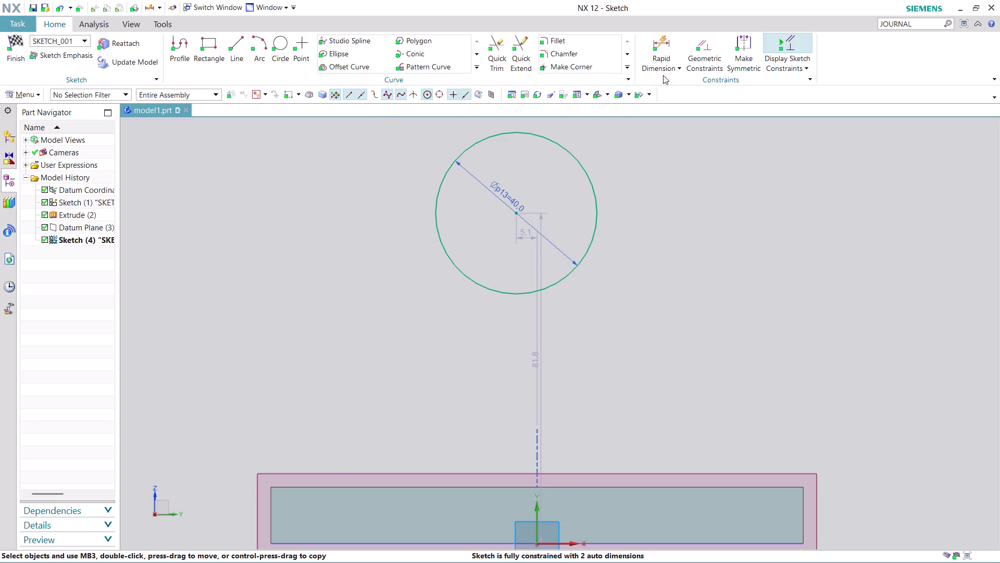
click(709, 41)
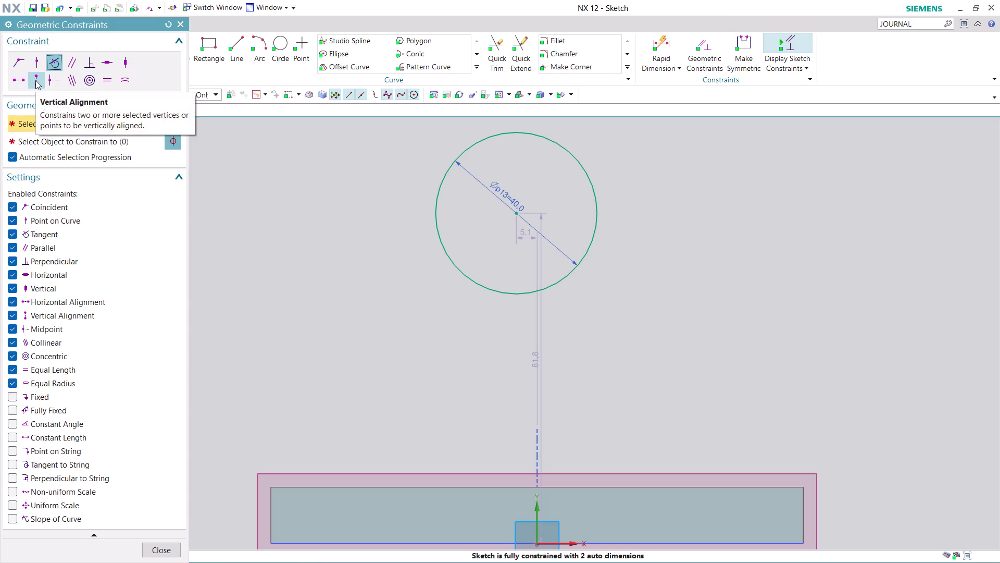
Vertically align the circle's centre with the midpoint of Line3, the plate's lower edge.
click(35, 80)
click(518, 215)
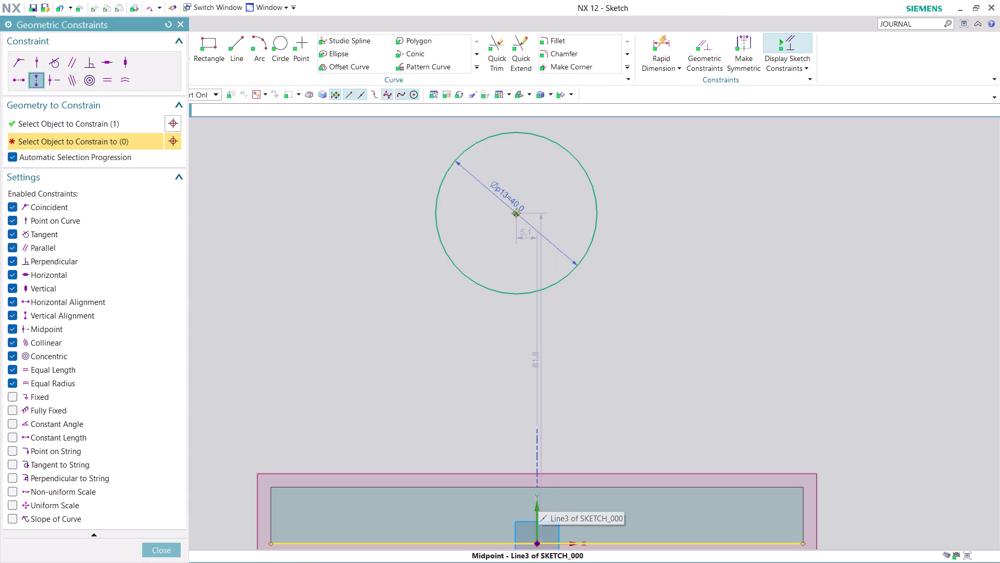
click(537, 541)
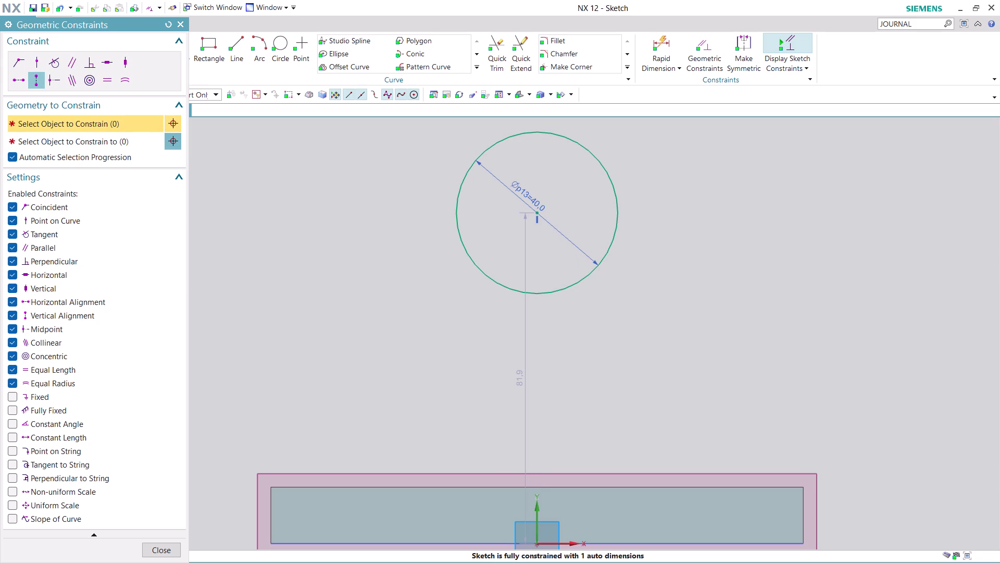
click(160, 548)
scroll(down, 3)
scroll(up, 3)
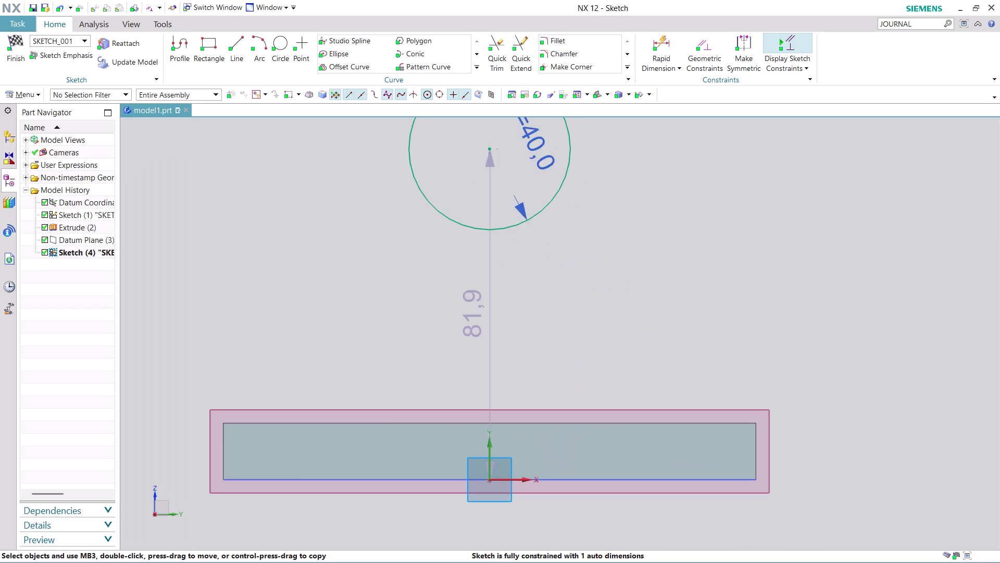
scroll(down, 3)
scroll(up, 3)
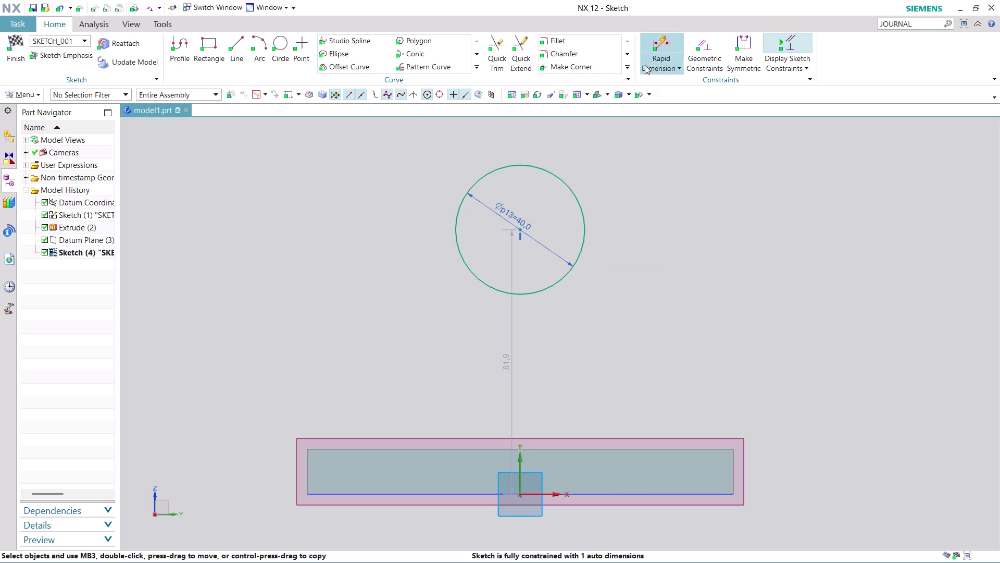
click(660, 38)
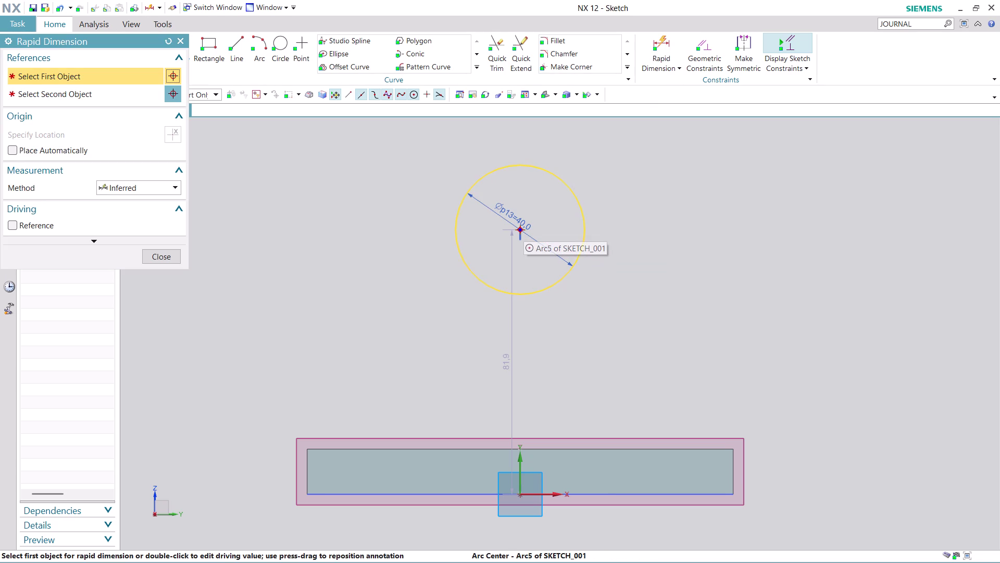
Add a vertical dimension of 54 from the circle centre to the plate's bottom line.
click(521, 231)
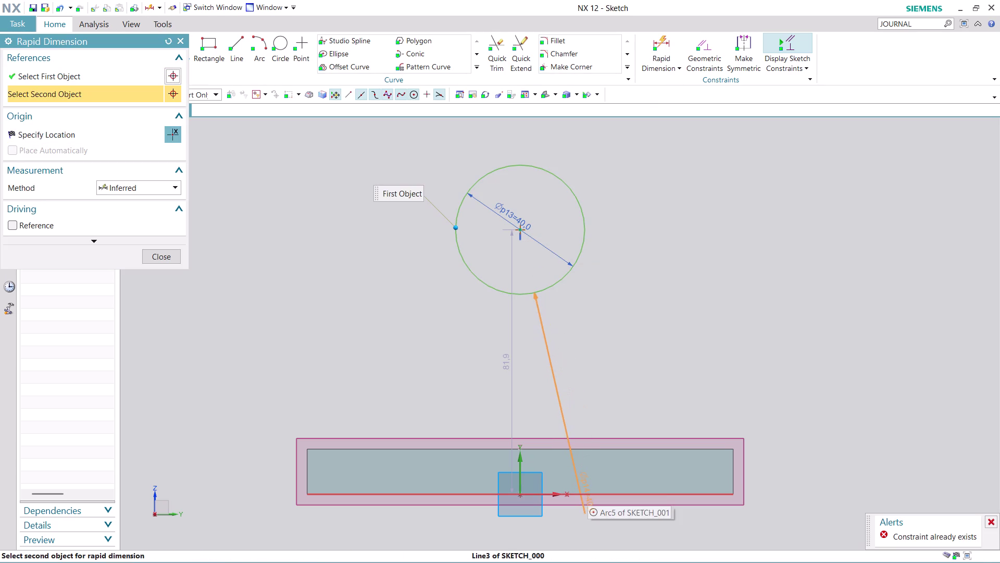
click(588, 491)
click(900, 367)
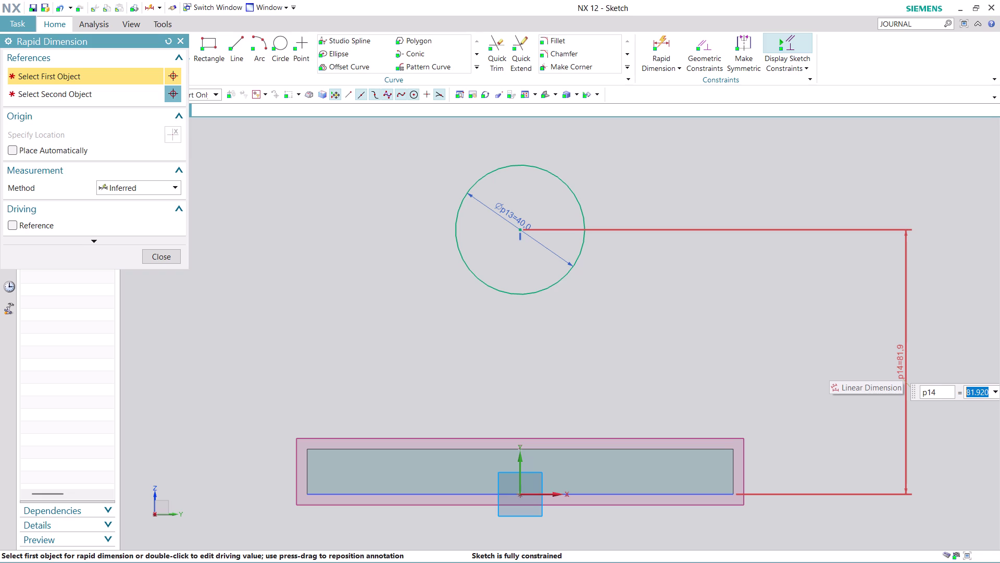
text(54)
key(Return)
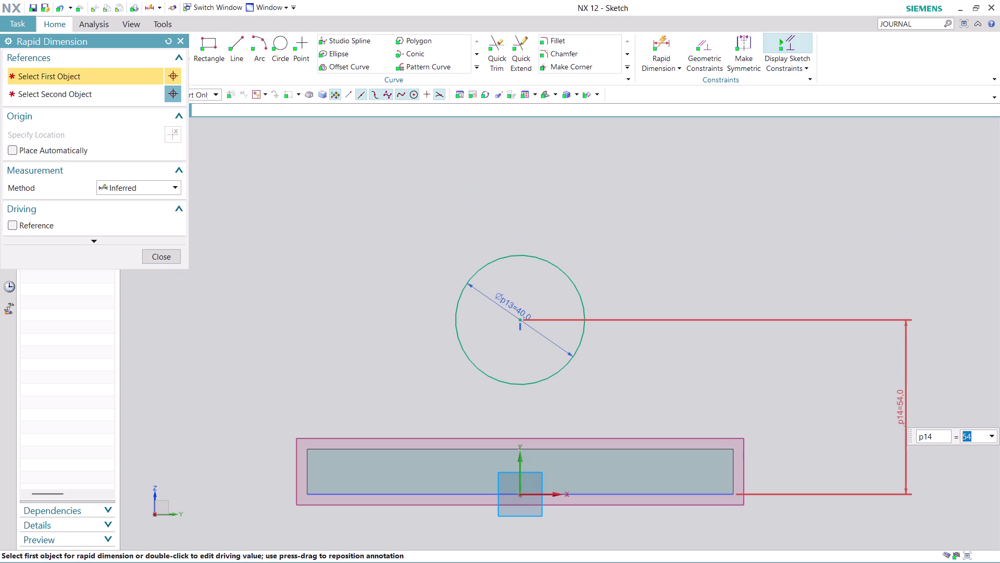
click(162, 251)
scroll(down, 3)
scroll(up, 3)
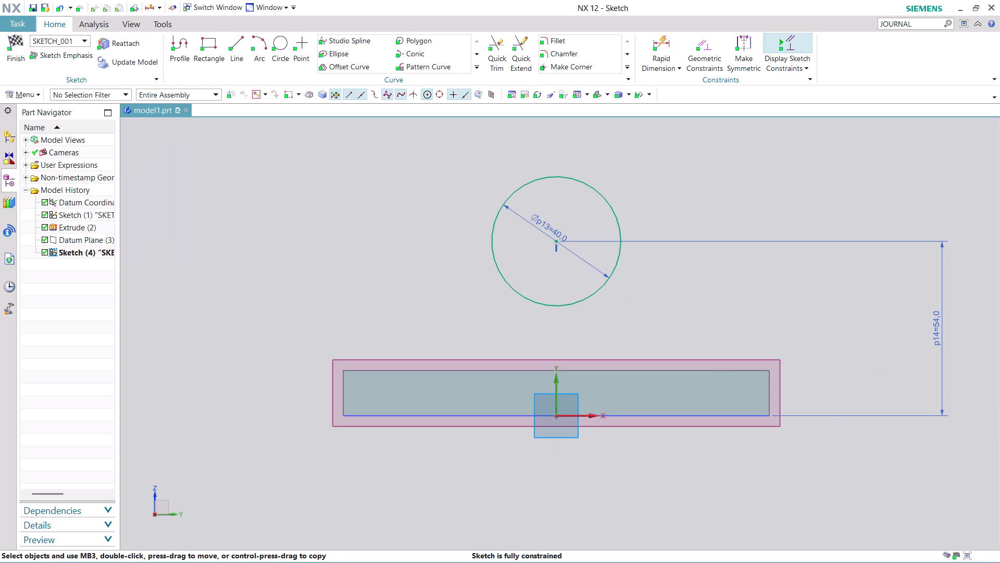
scroll(up, 3)
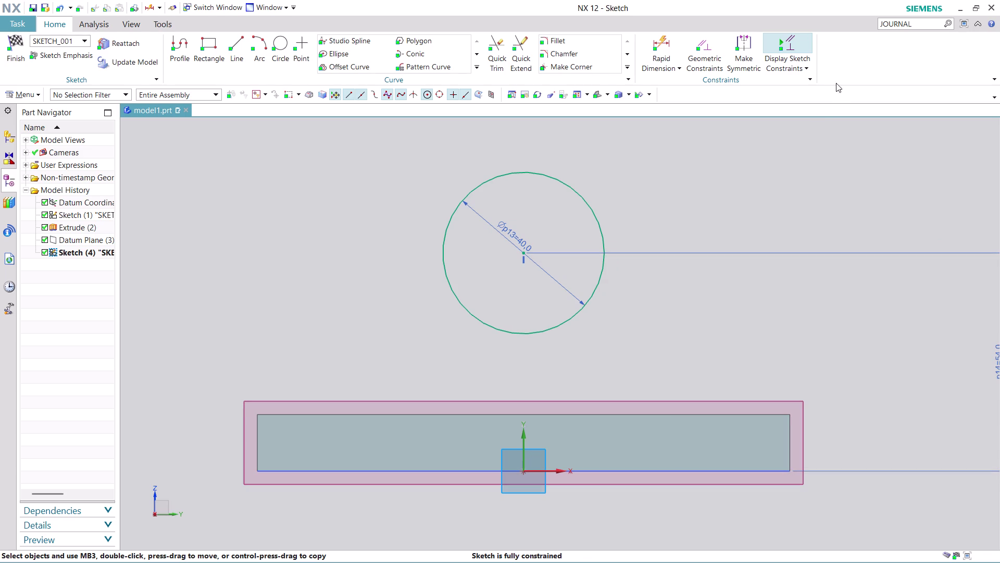
click(475, 66)
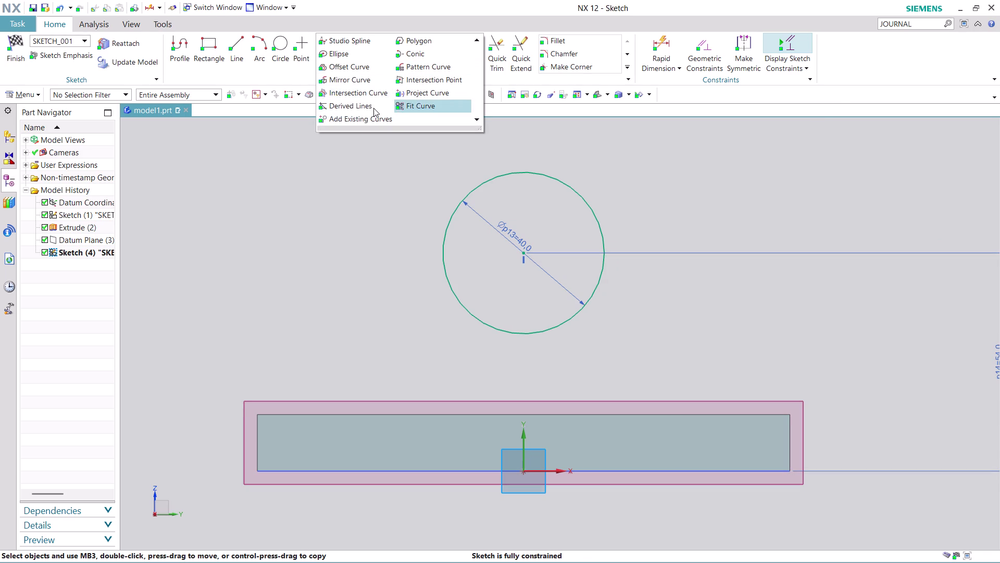
click(363, 79)
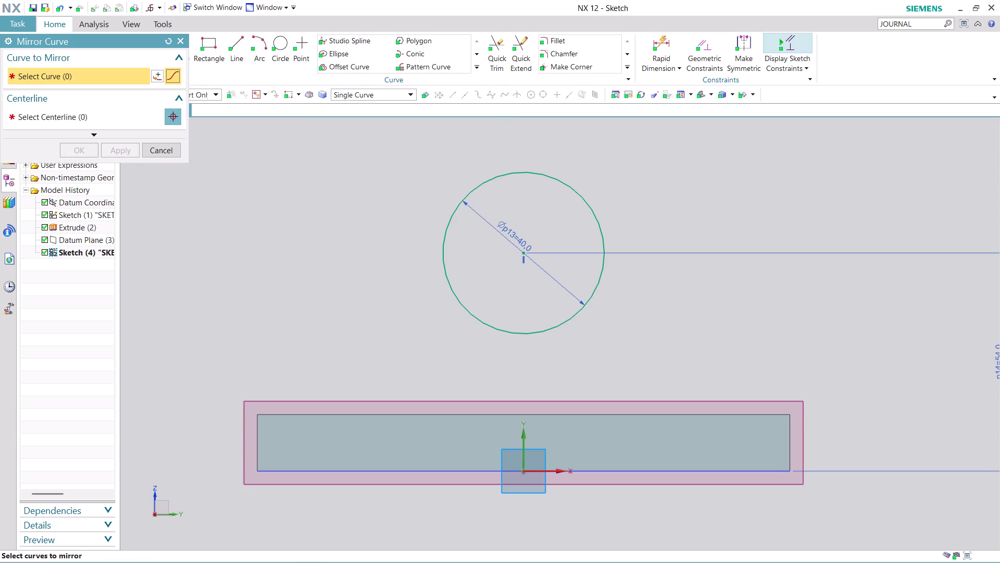
click(449, 412)
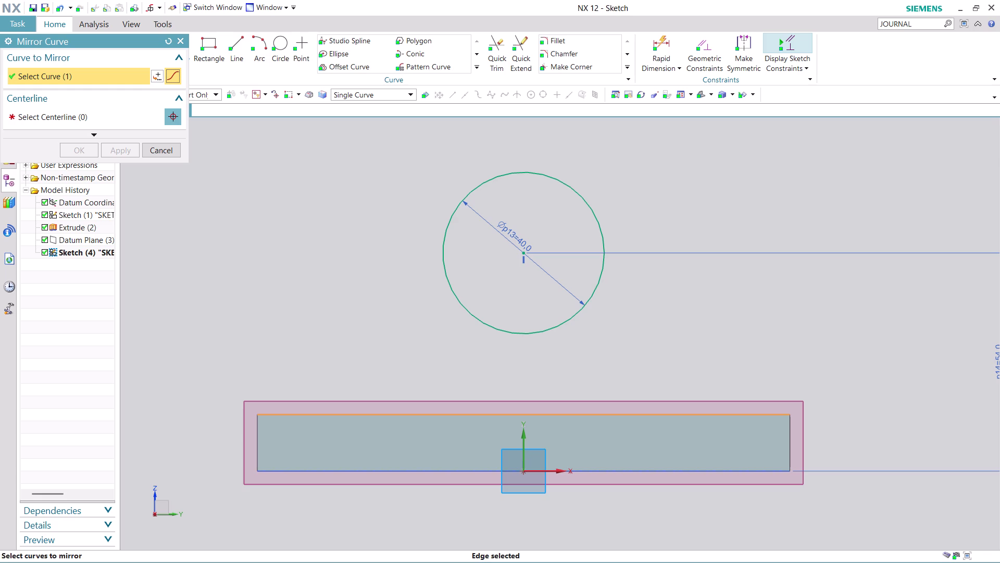
key(Escape)
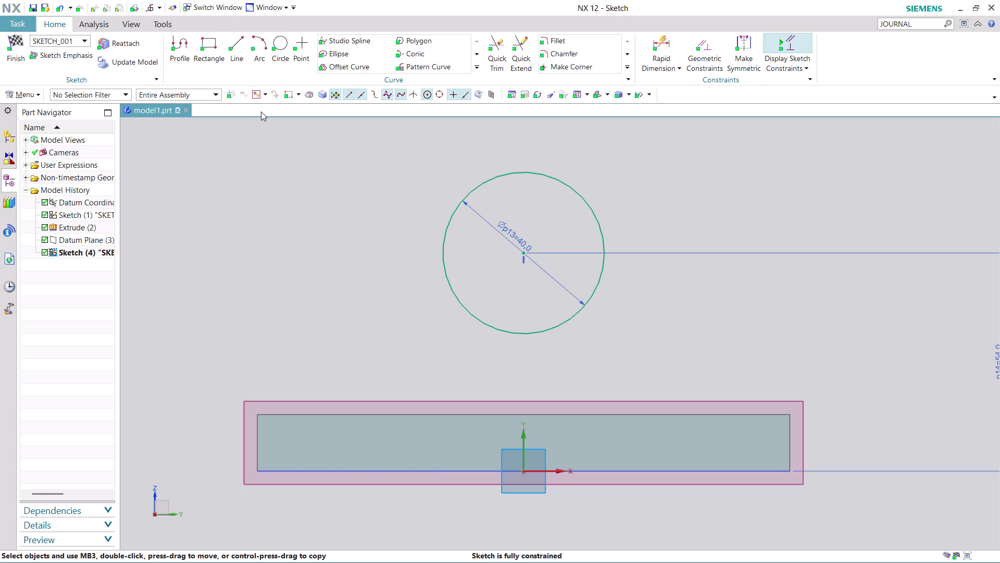
click(479, 63)
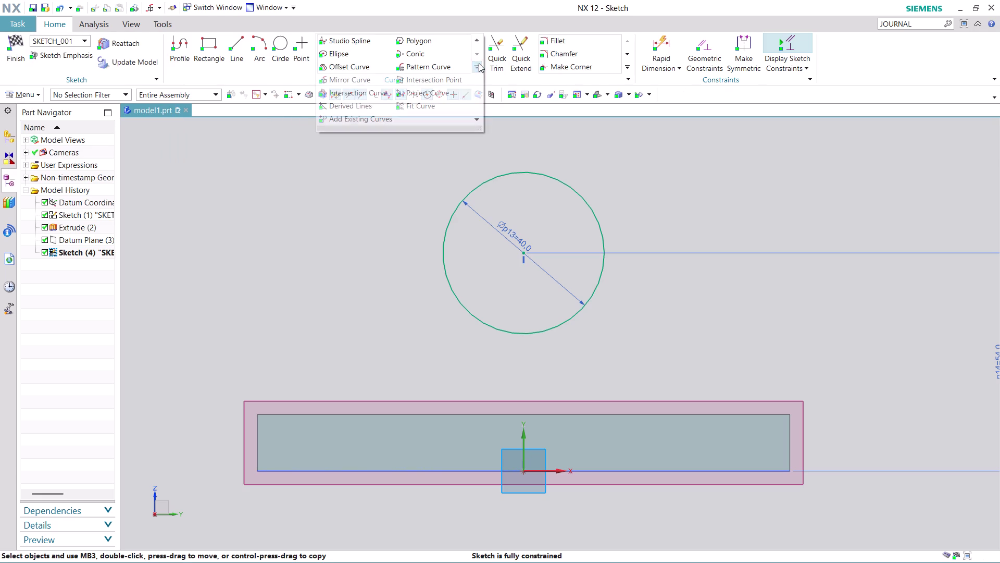
Use Project Curve to bring the plate's top edge into Sketch (4).
click(435, 94)
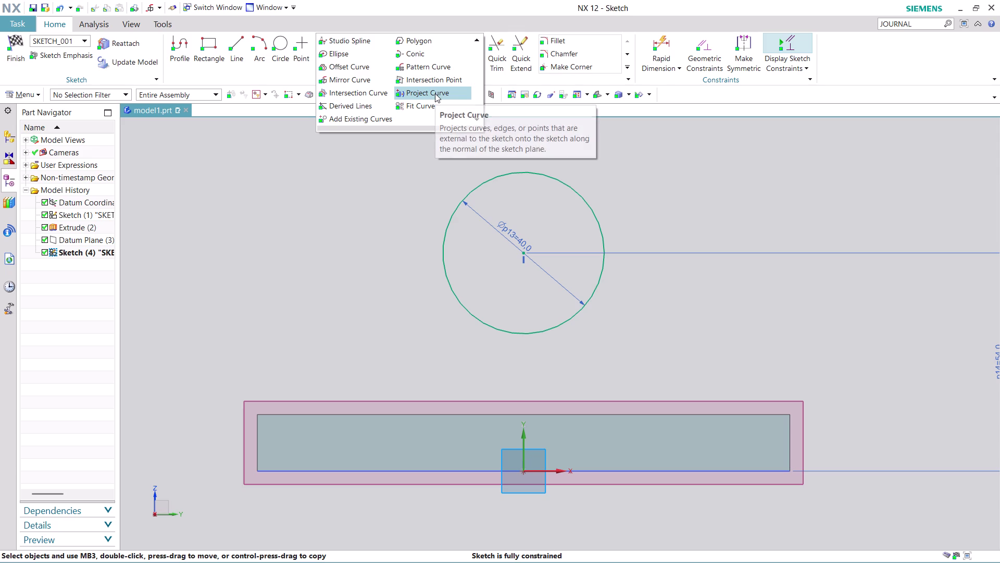
click(462, 413)
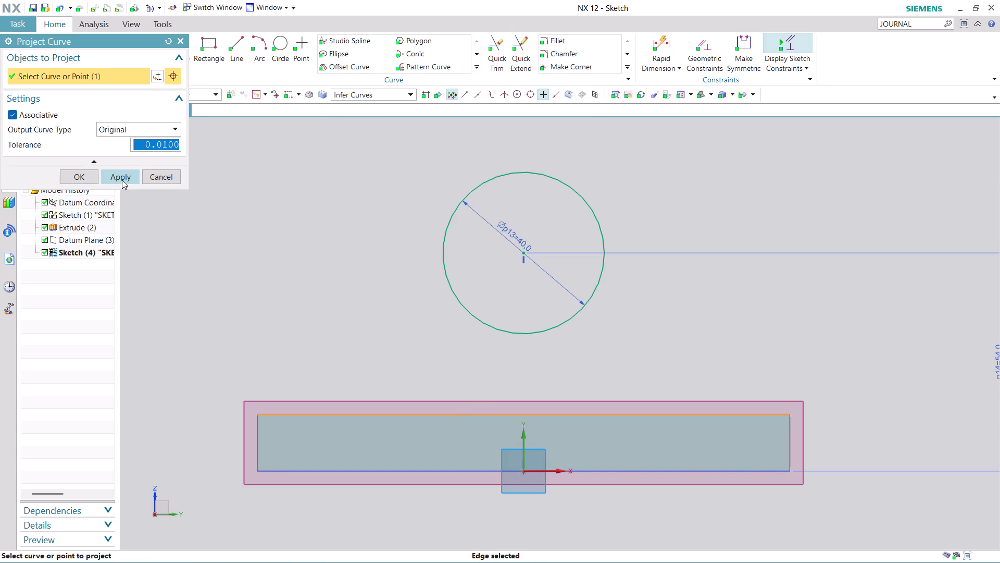
click(122, 178)
click(171, 171)
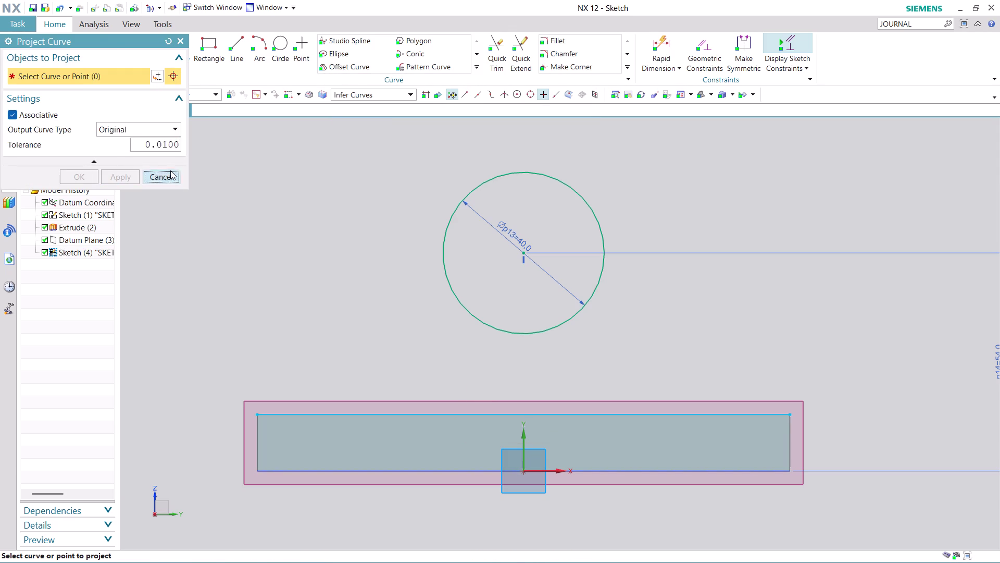
scroll(up, 3)
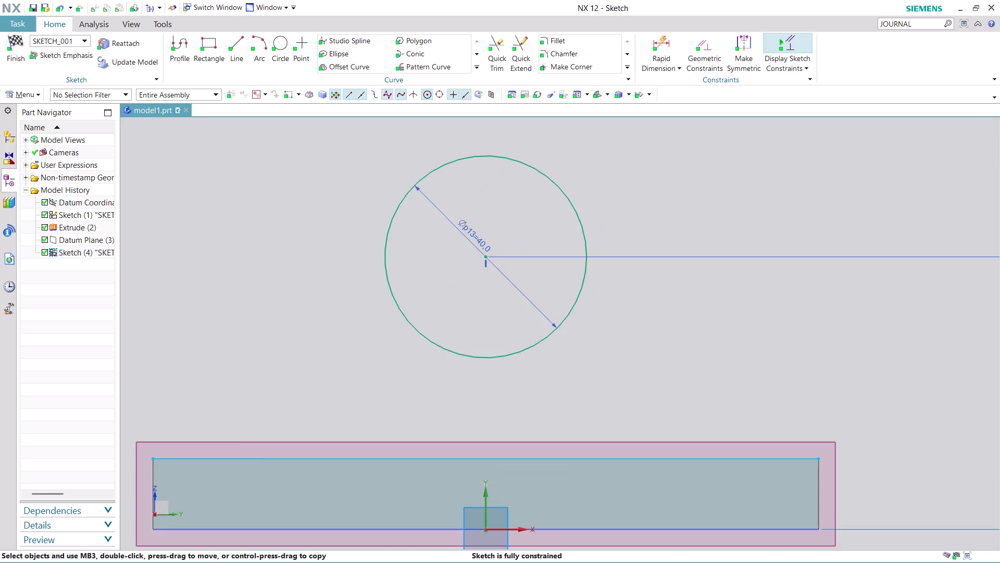
scroll(down, 3)
Rotate the view, then orient it back square to the sketch.
middle_click(680, 212)
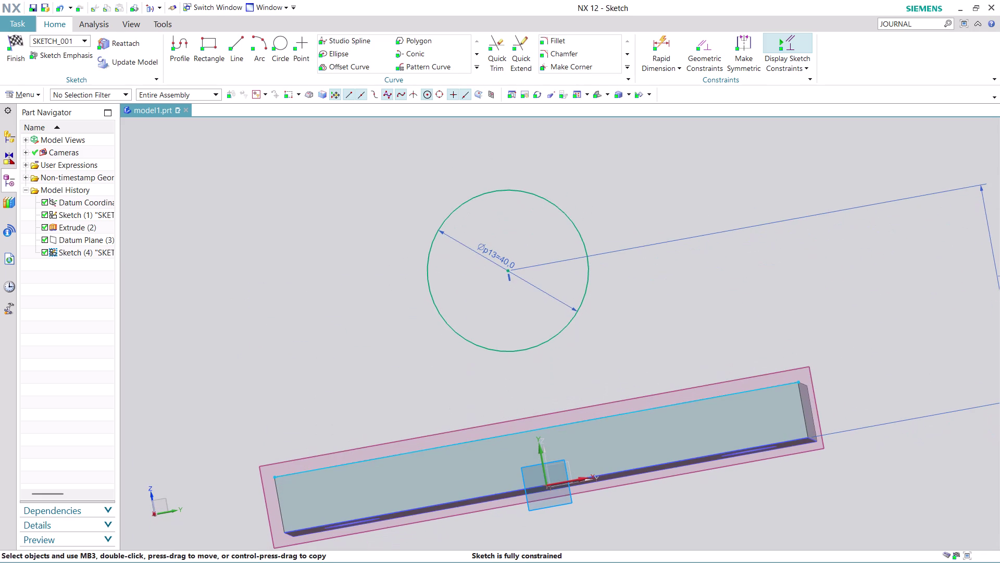
right_click(165, 513)
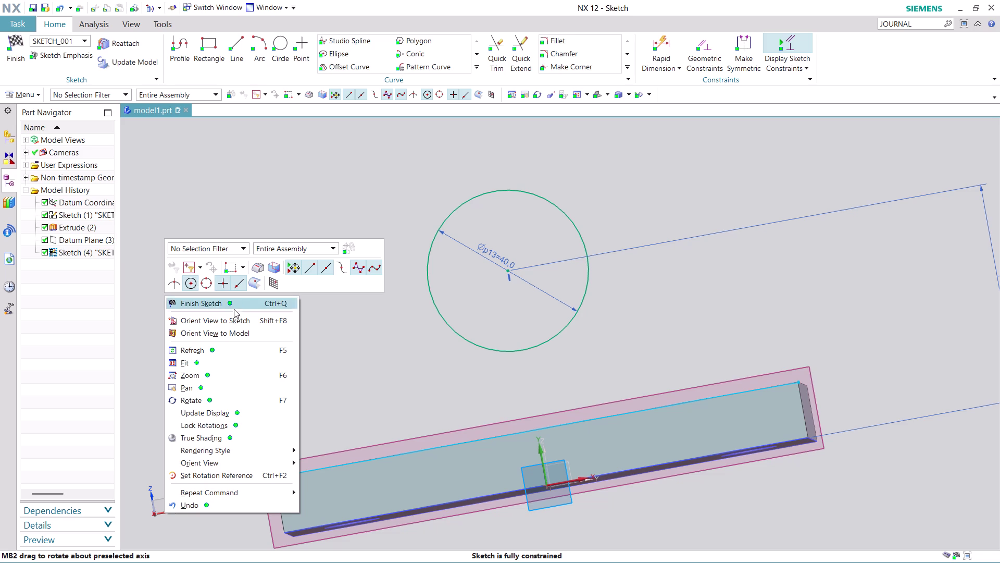
click(231, 321)
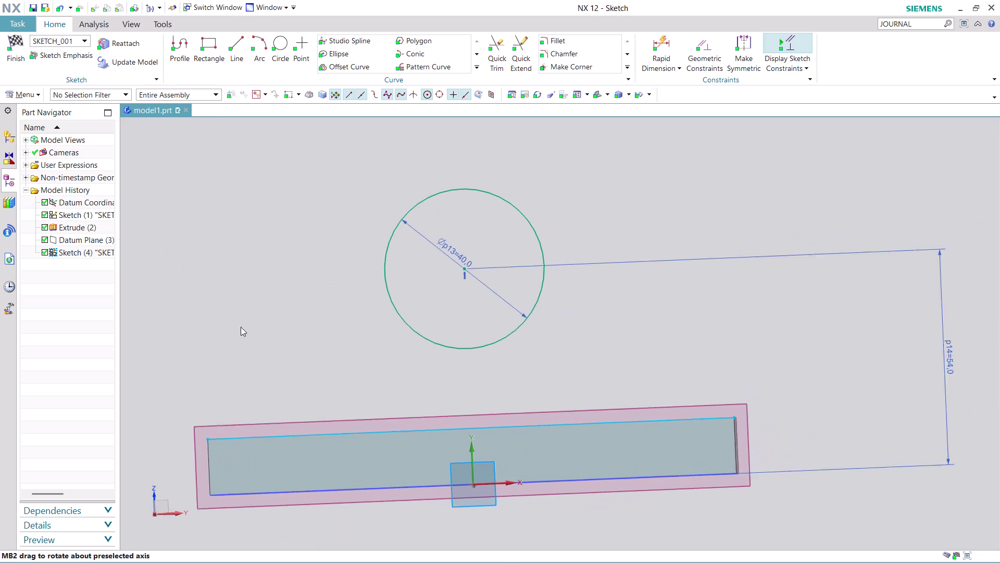
scroll(up, 3)
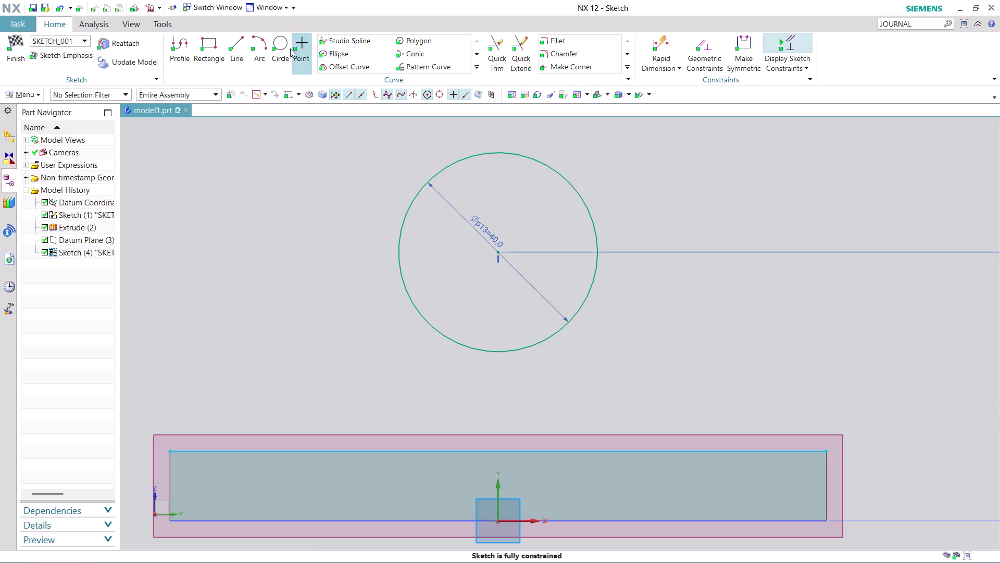
click(232, 41)
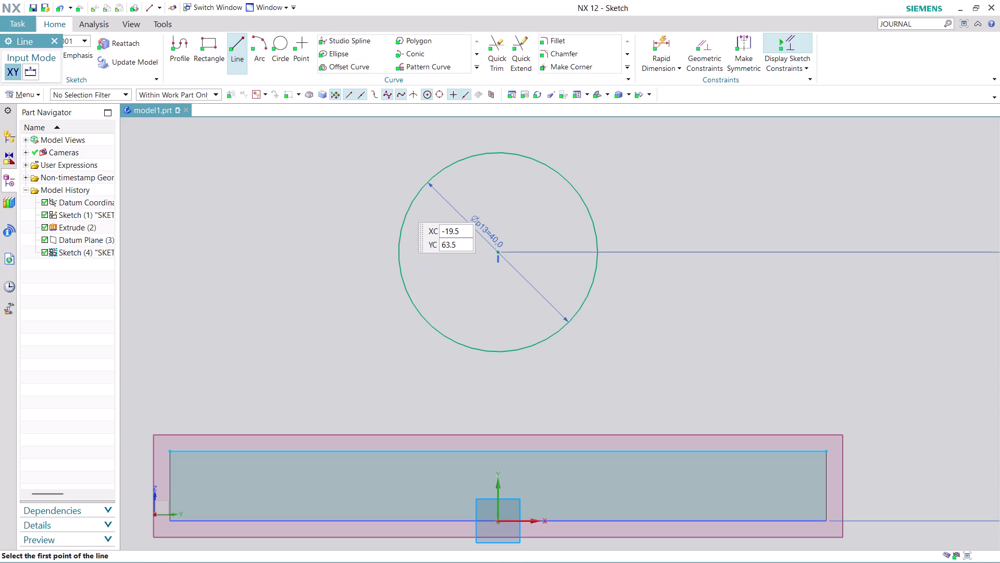
Draw a line from the plate's top edge up to the circle's left side.
click(406, 207)
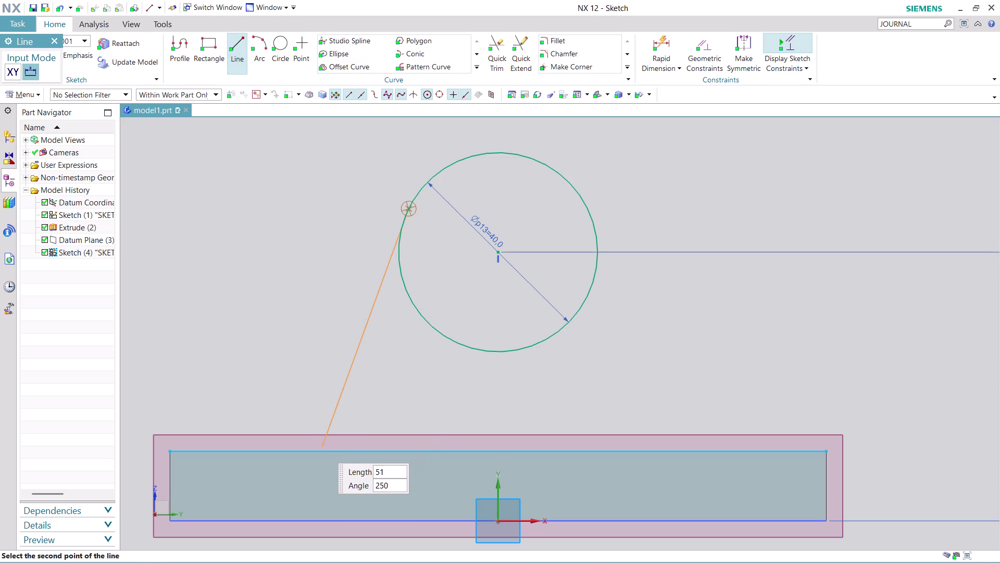
click(320, 451)
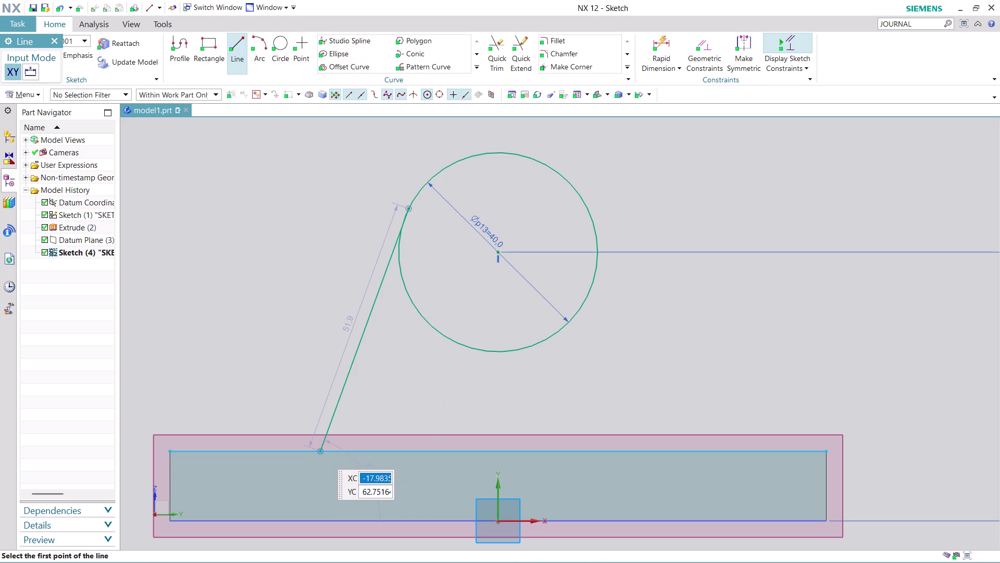
key(Escape)
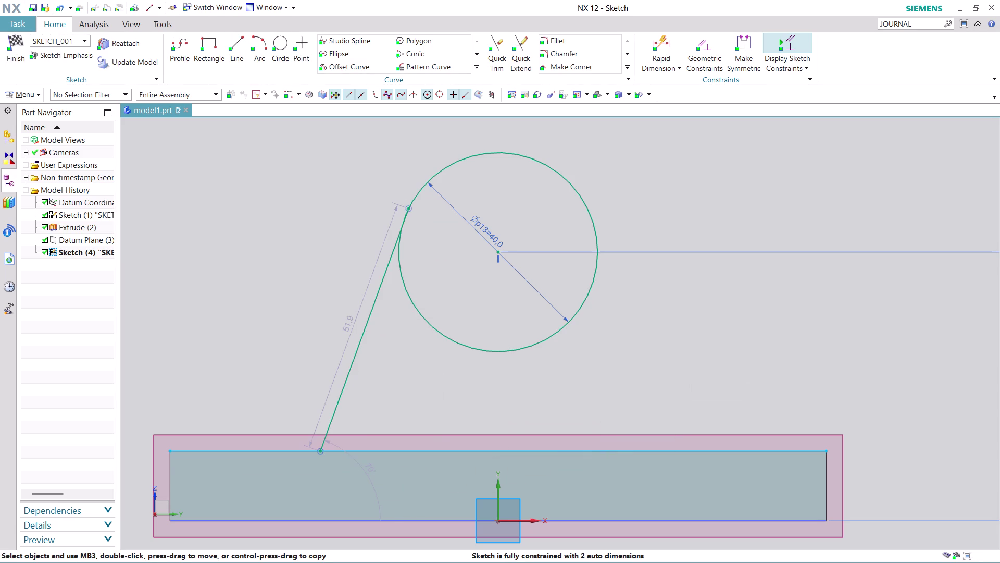
Constrain the new left line tangent to the 40 circle.
click(711, 43)
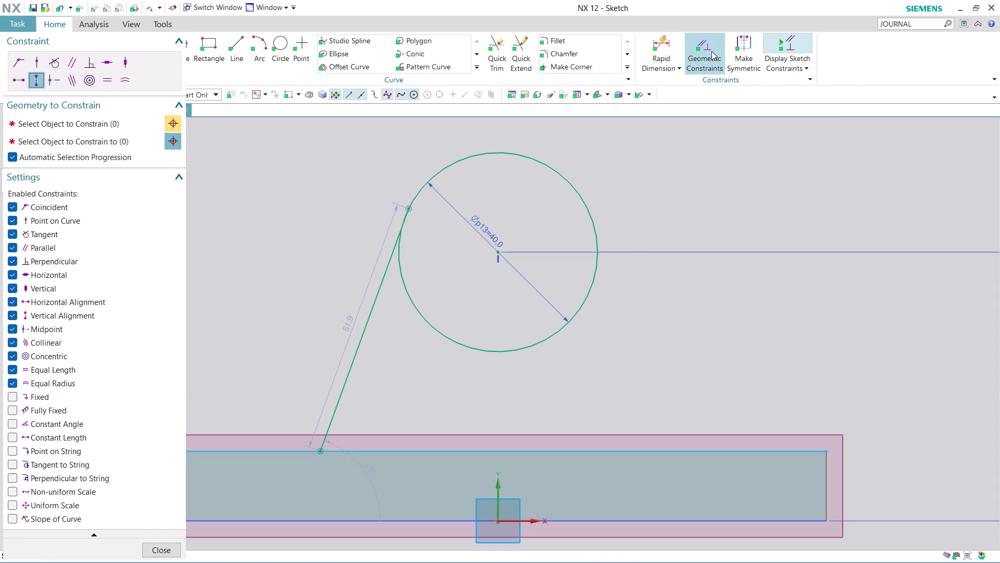
click(54, 60)
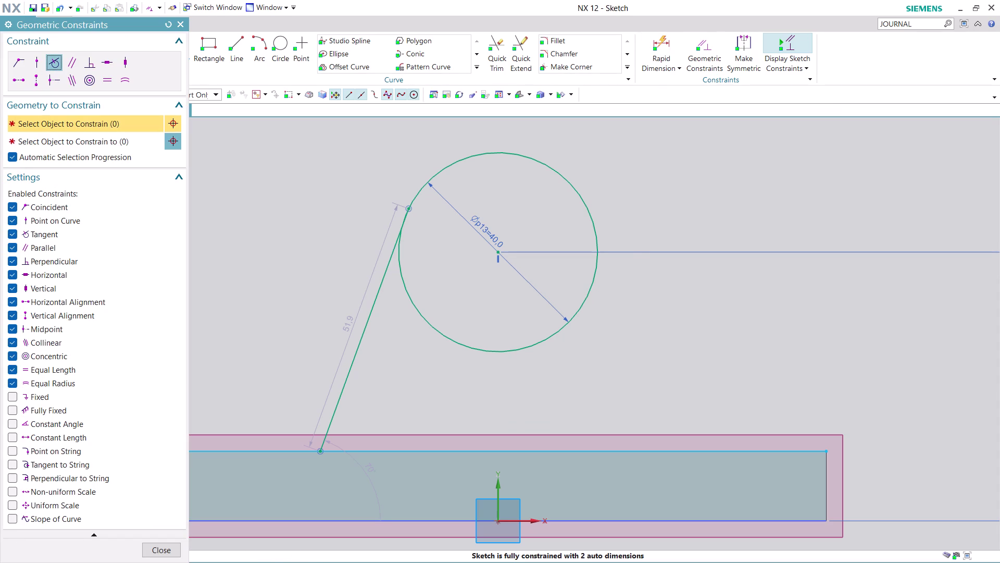
click(371, 316)
click(455, 162)
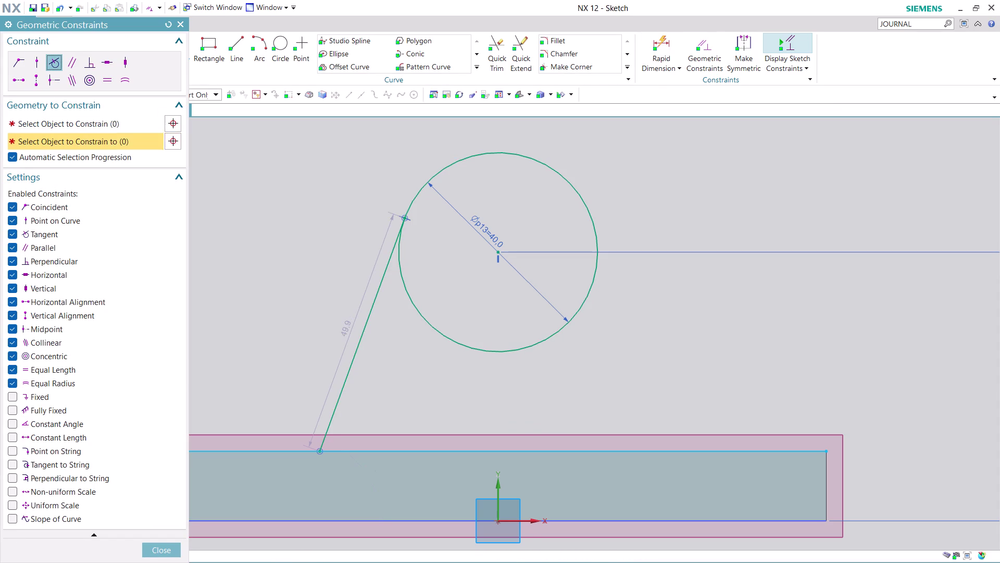
click(168, 549)
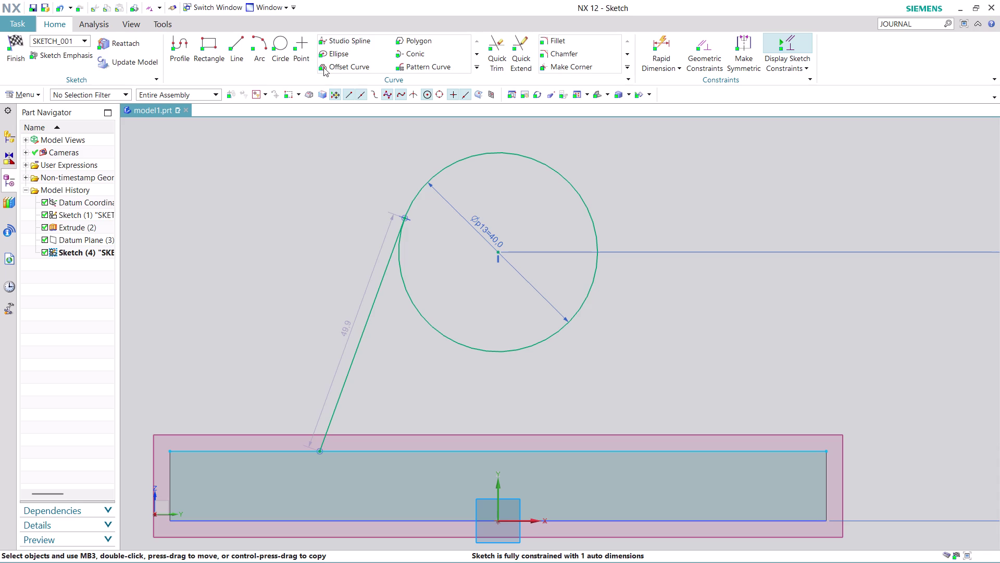
click(238, 46)
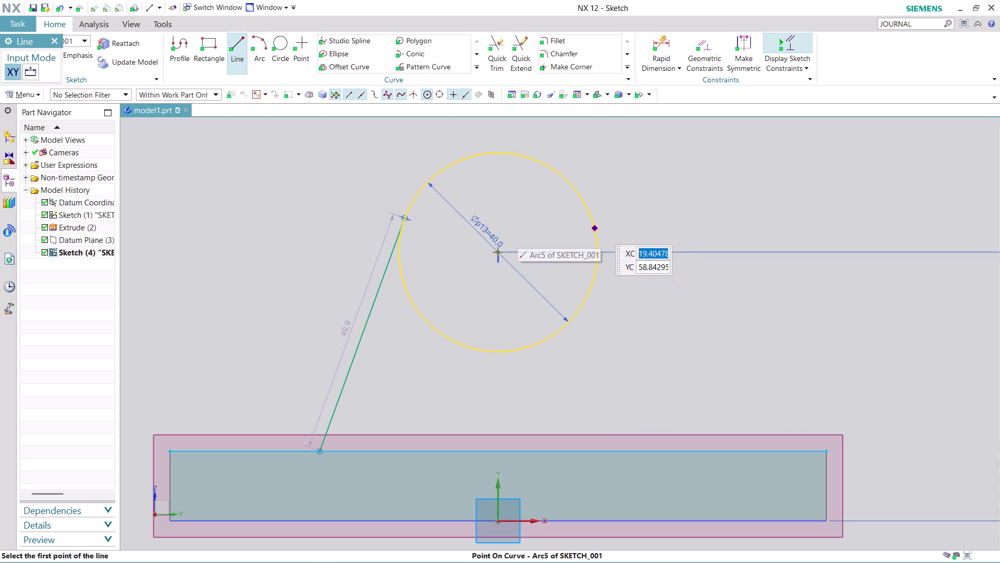
Draw a line from the circle's right side down to the plate's top edge.
click(598, 227)
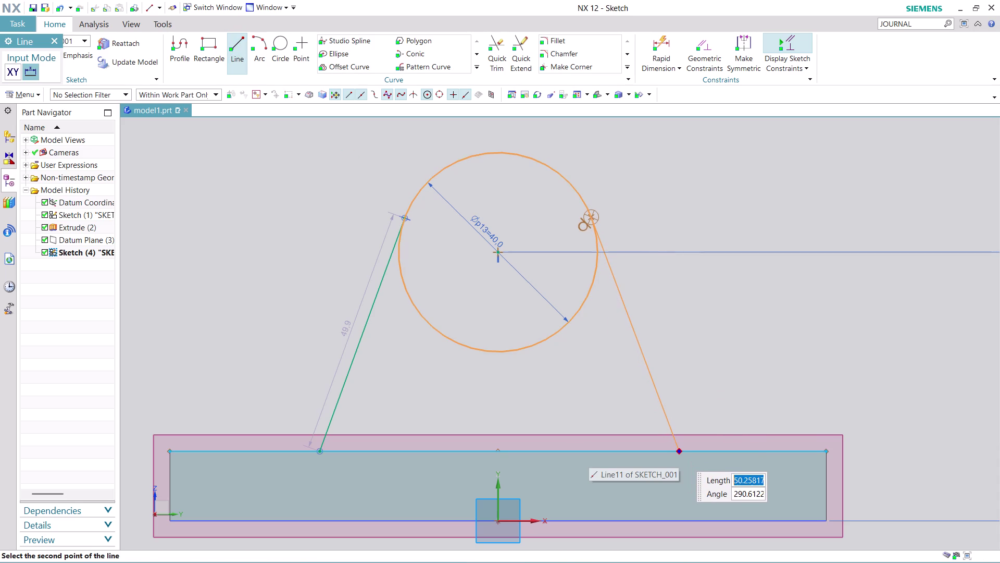
click(681, 455)
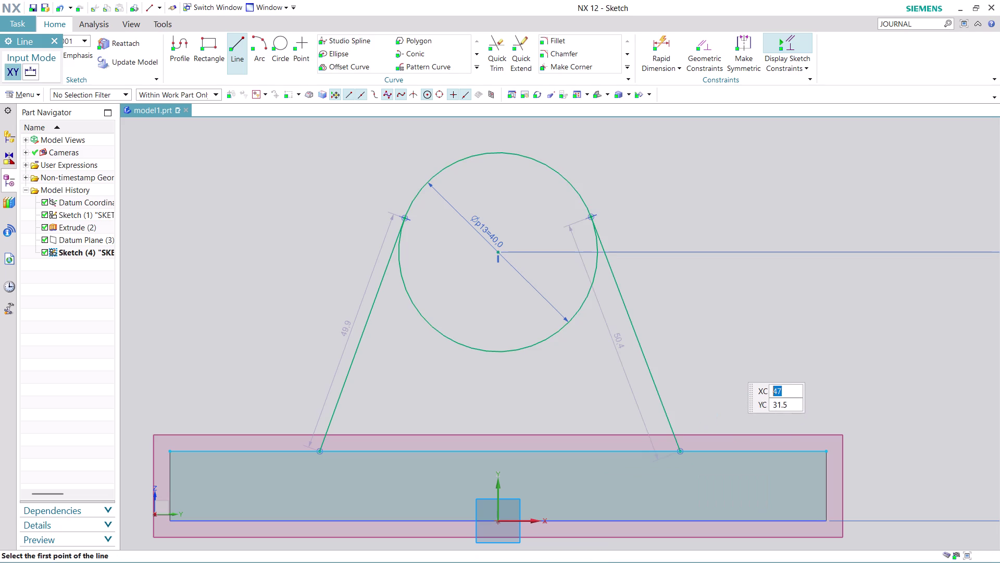
key(grave)
key(Escape)
key(Escape)
key(Escape)
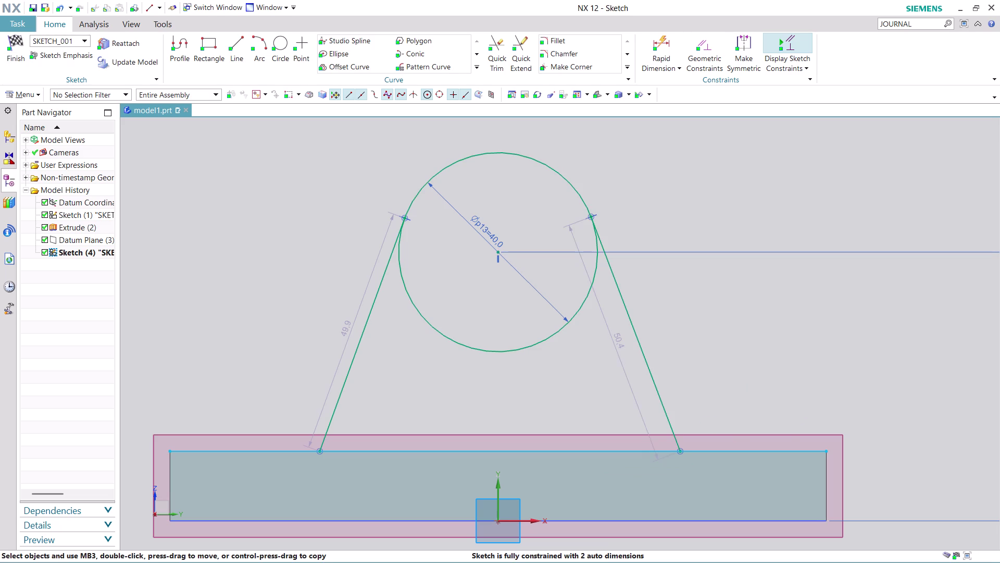
Apply a tangent constraint between the right-hand line and the circle.
click(712, 38)
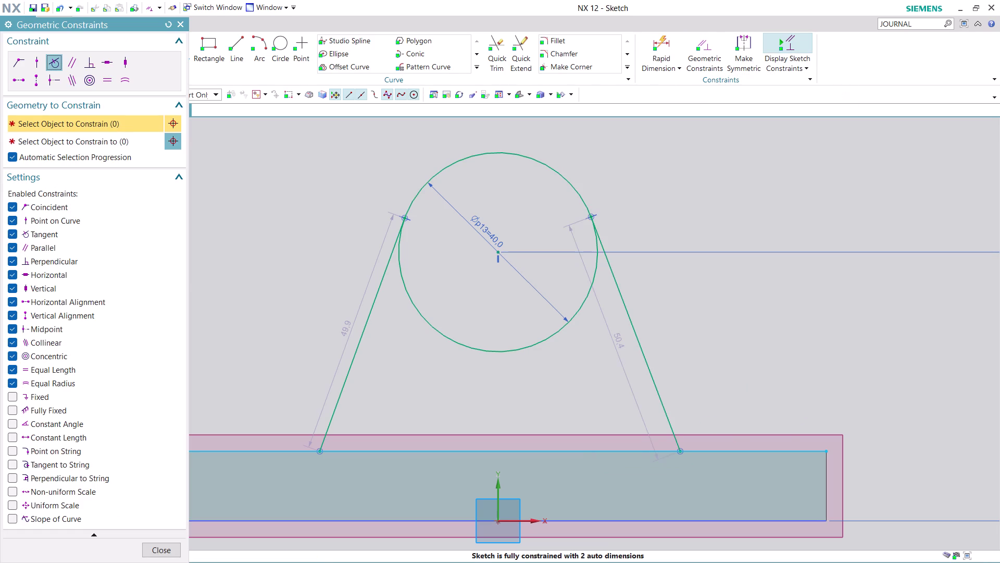
click(593, 280)
click(619, 291)
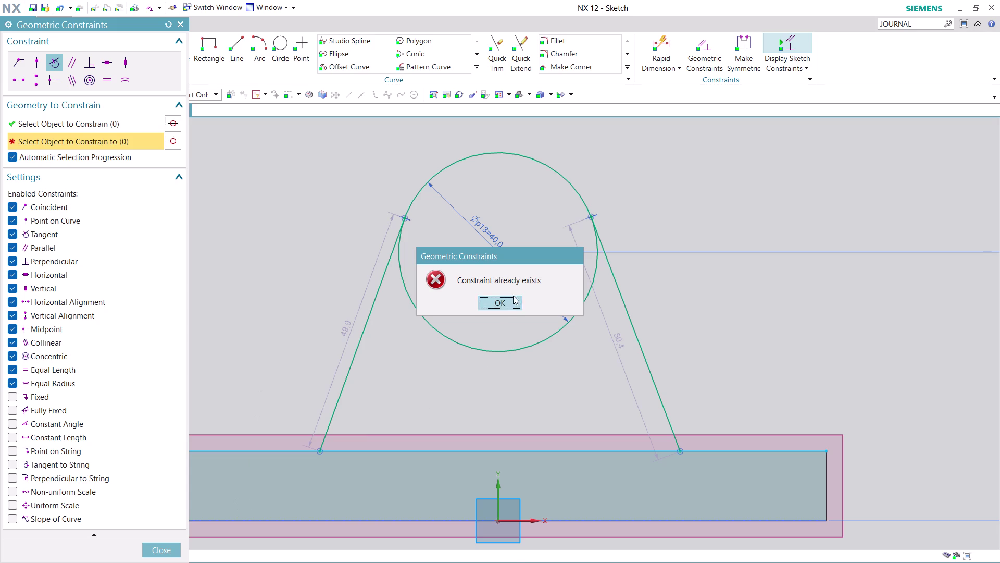
click(502, 302)
Add a horizontal 75 dimension between the two lug lines' bottom endpoints.
click(174, 548)
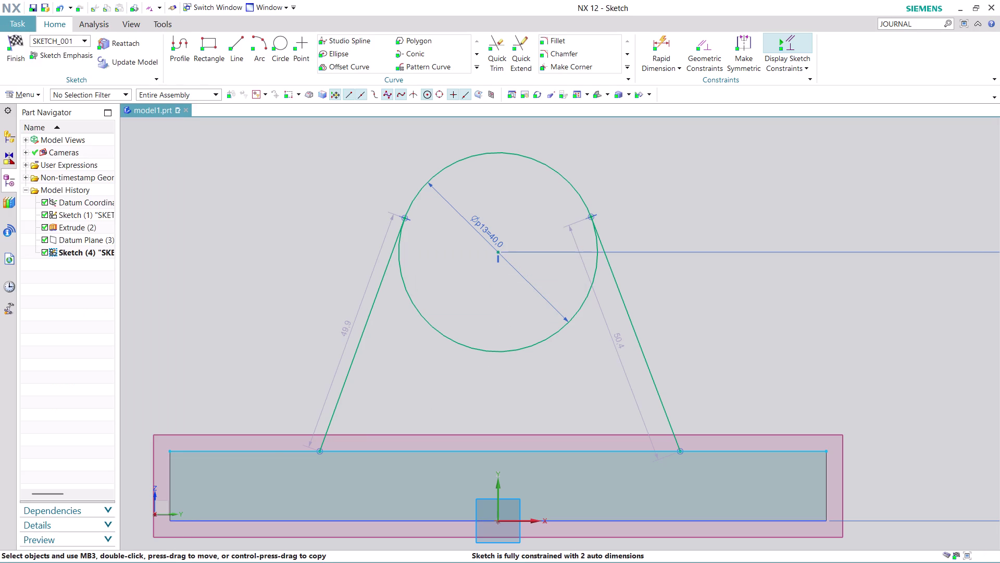
scroll(down, 3)
scroll(up, 3)
click(665, 40)
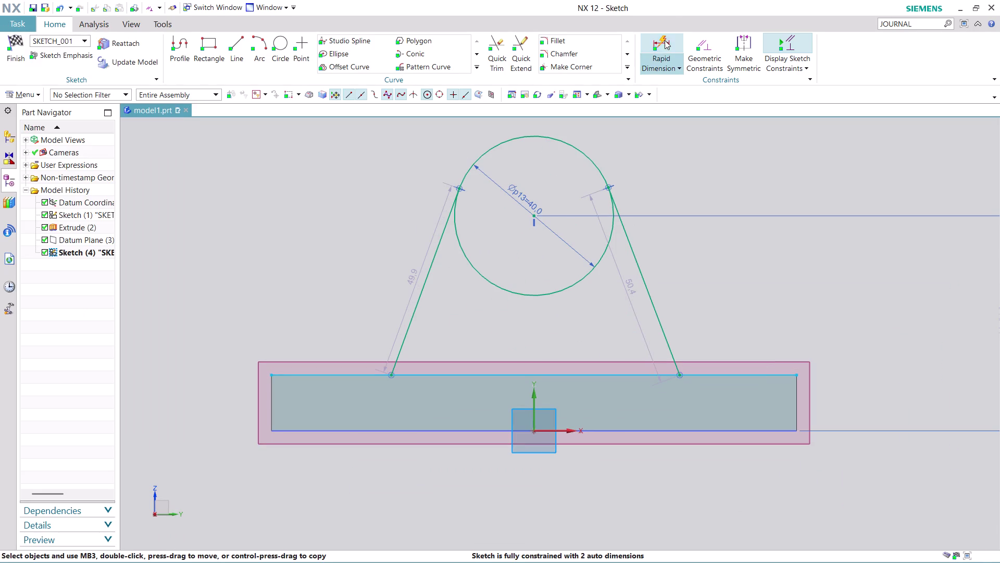
click(392, 376)
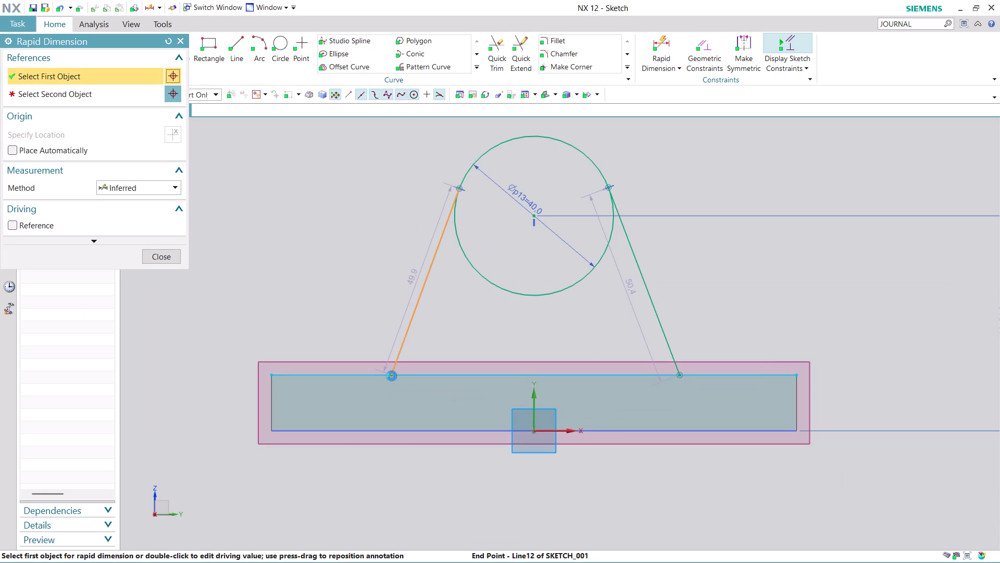
click(679, 375)
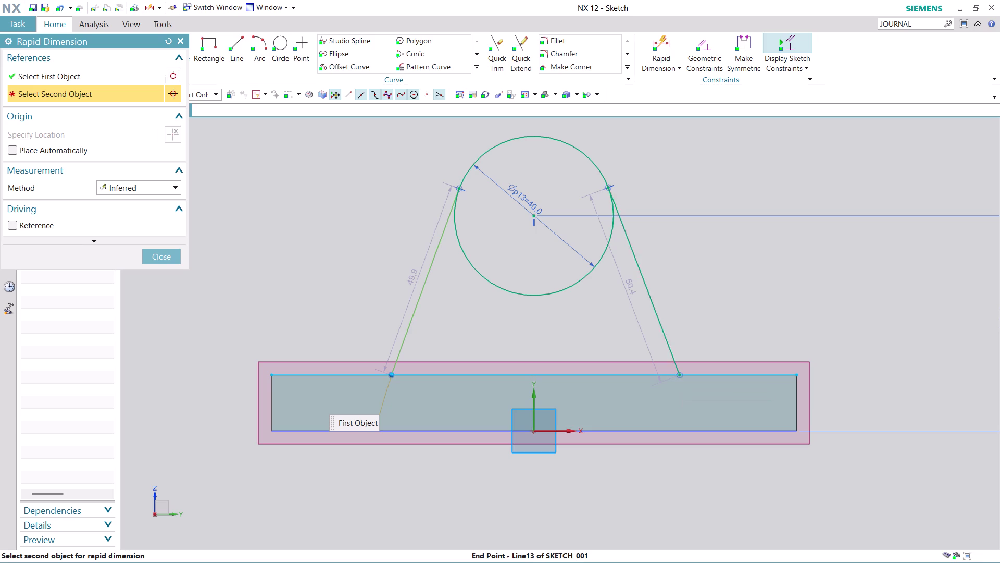
click(549, 501)
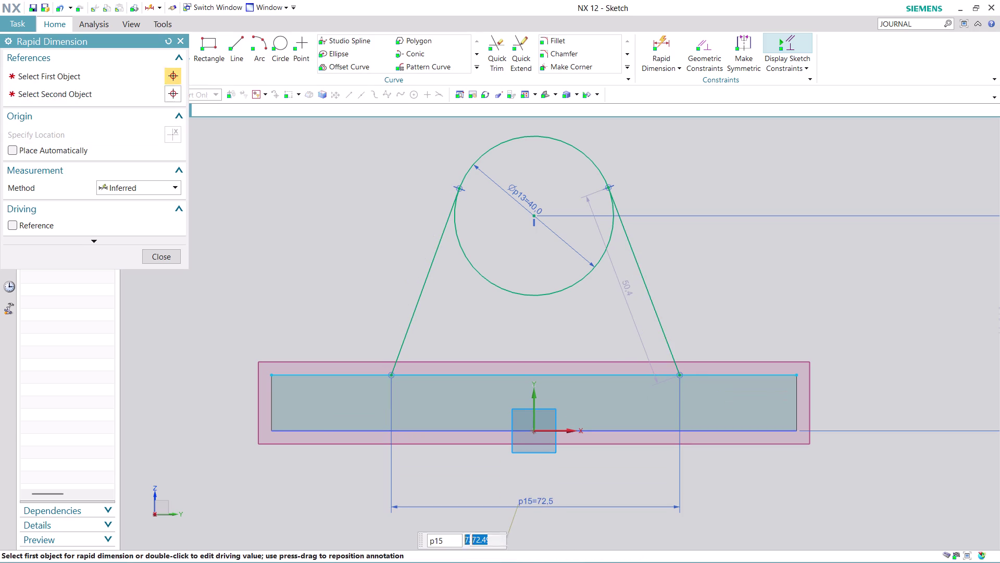
text(7)
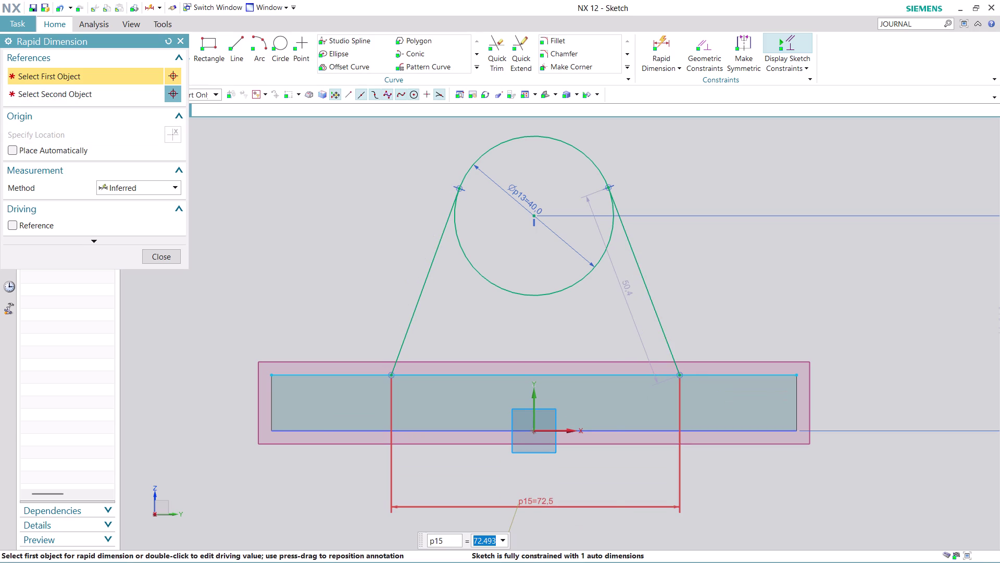
text(5)
key(Return)
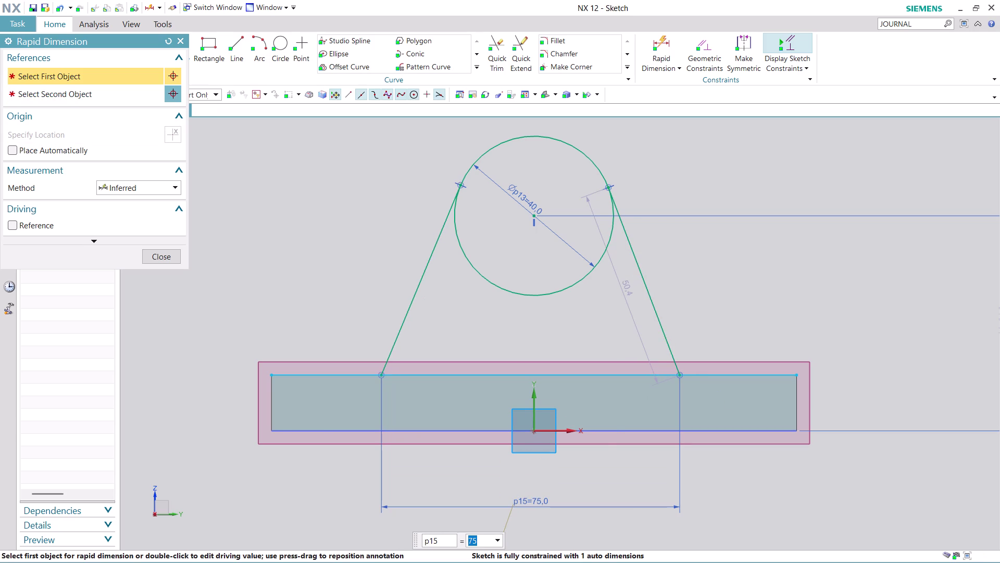
click(163, 259)
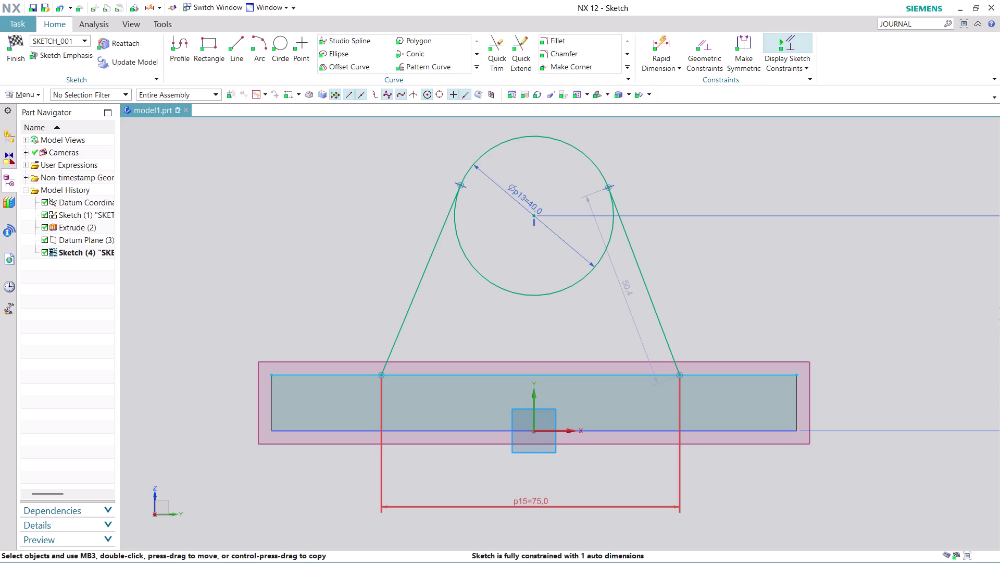
click(491, 48)
Trim the big circle's lower arc and add a concentric 16 mm hole circle.
click(546, 296)
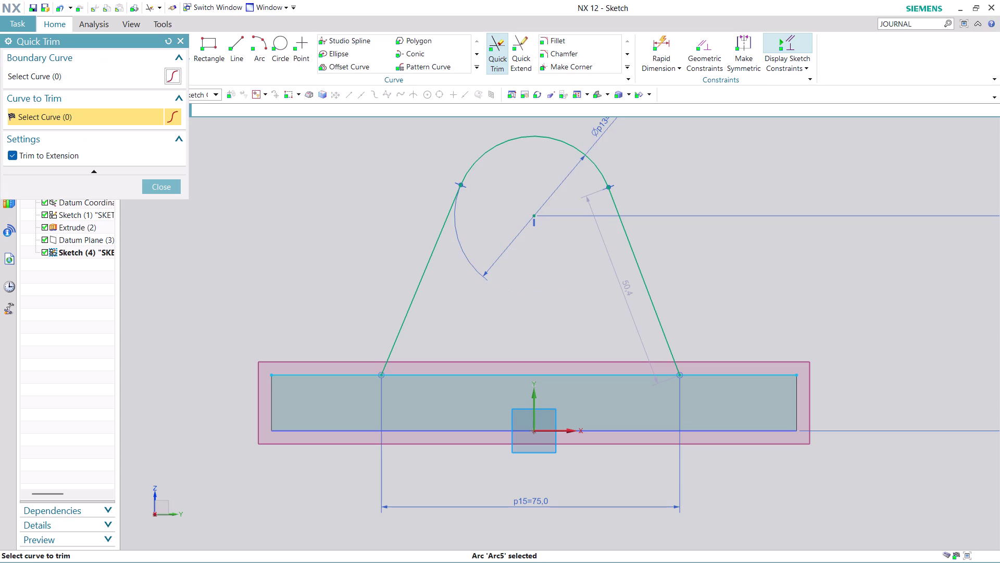
click(162, 190)
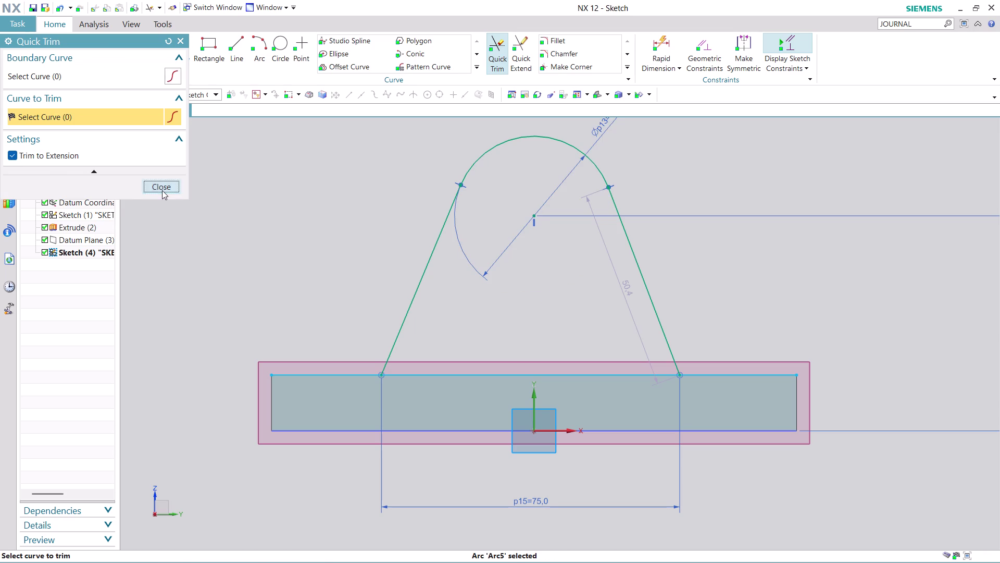
click(278, 43)
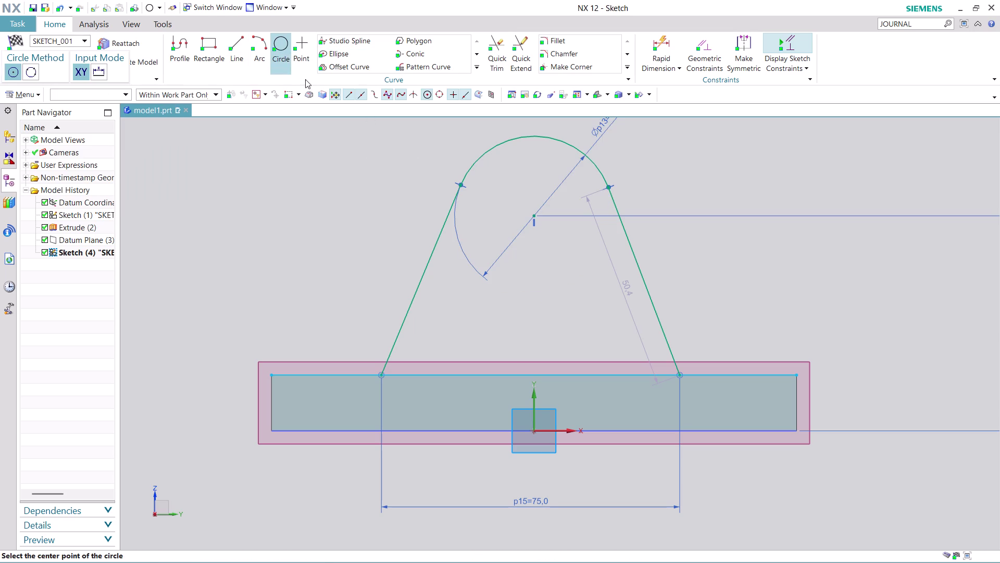
click(535, 216)
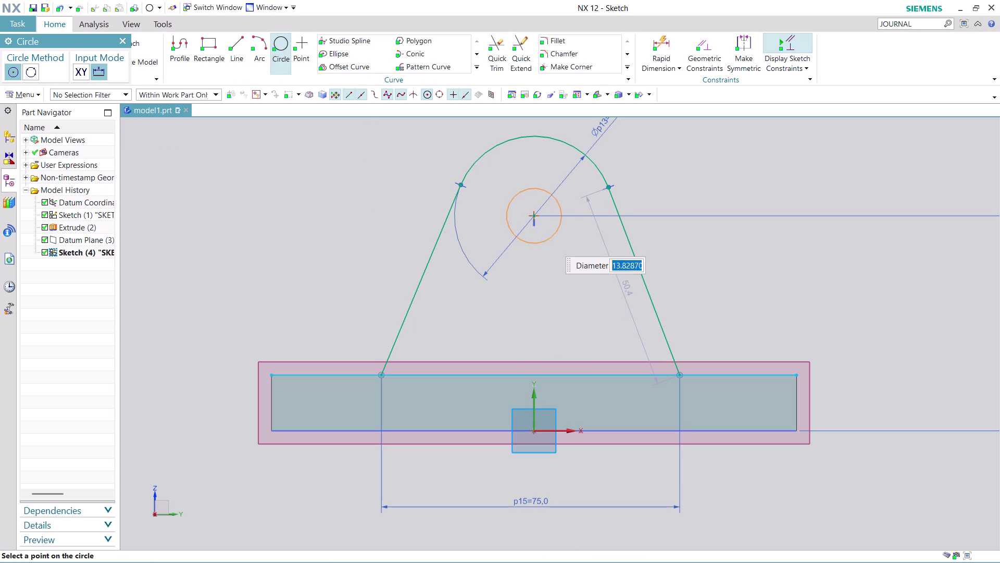
text(16)
key(Return)
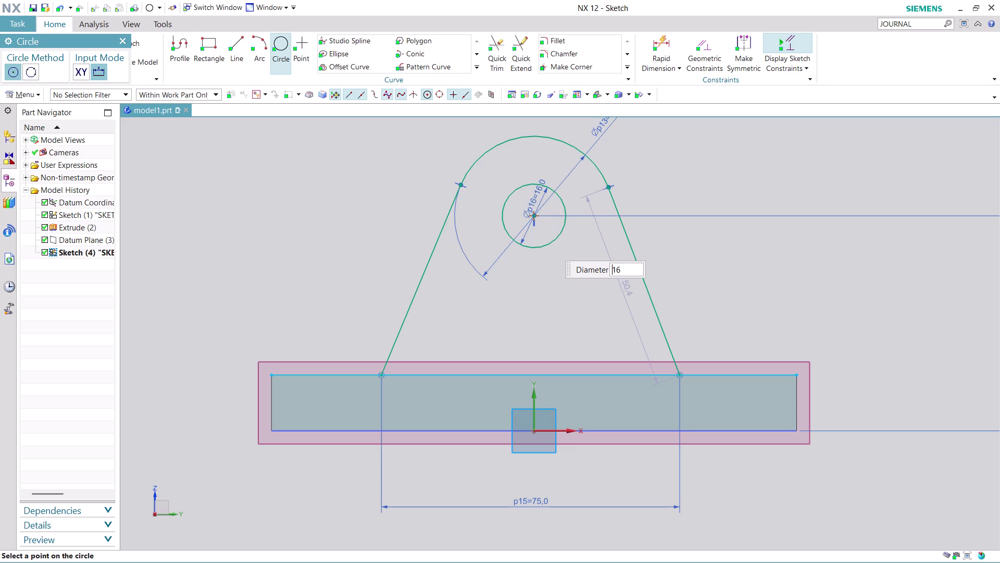
key(Escape)
key(Escape)
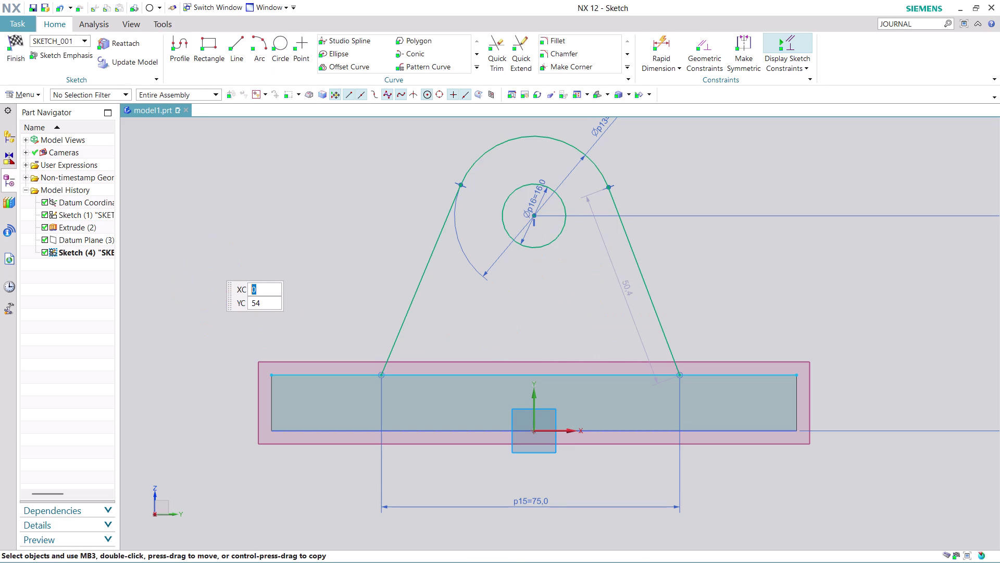
Trim both overhangs of the base reference line and finish the sketch.
click(493, 59)
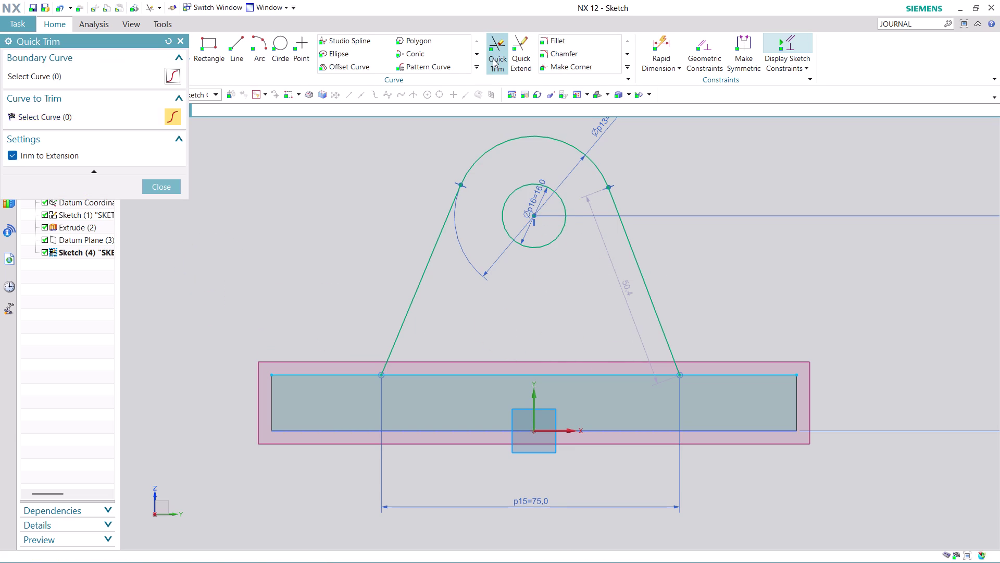
click(318, 376)
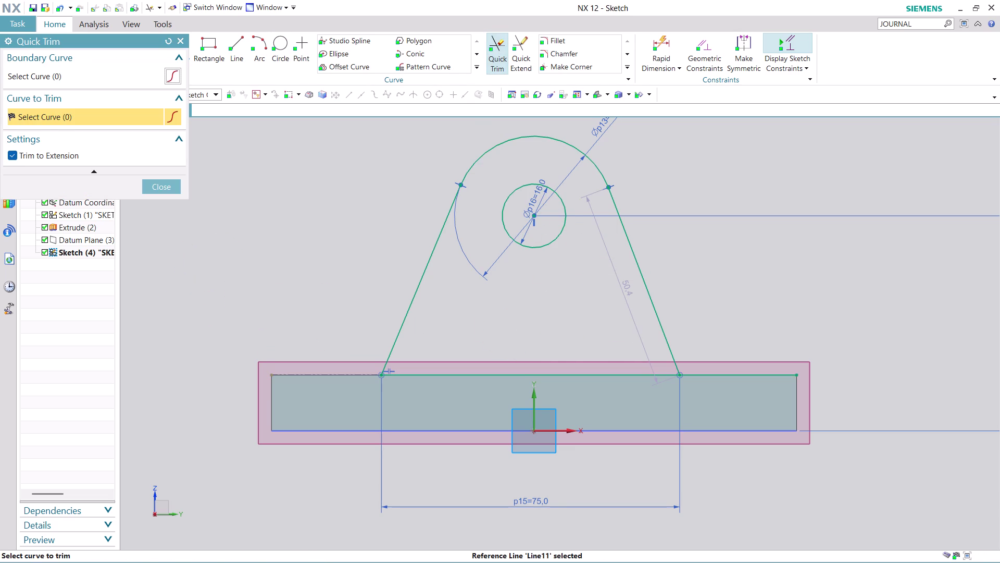
click(747, 373)
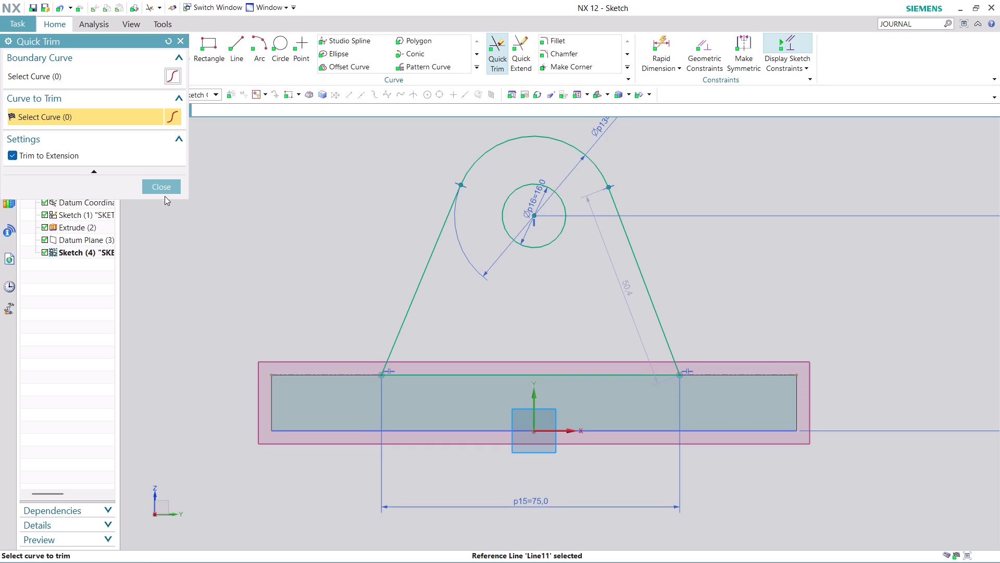
click(164, 185)
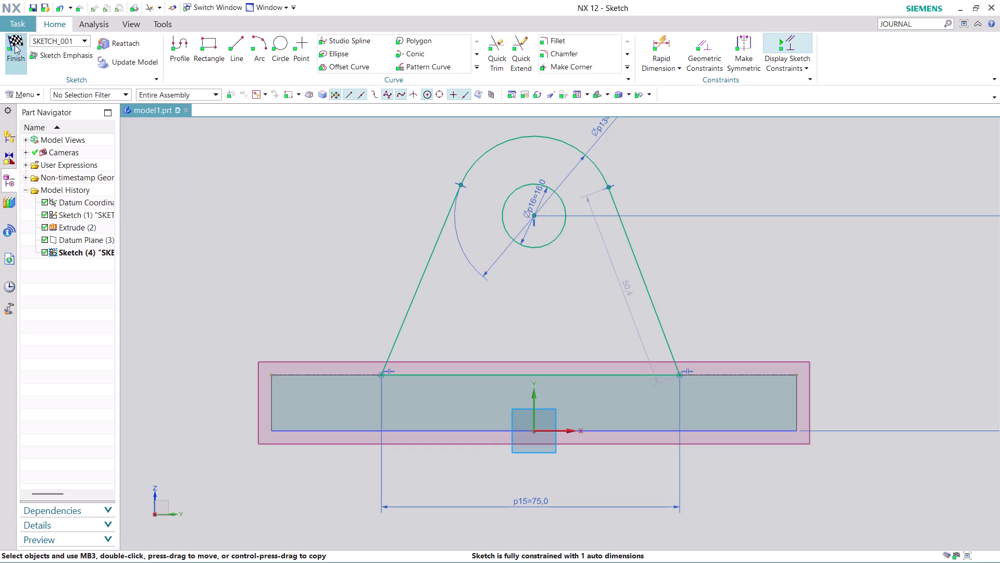
click(14, 44)
Extrude the lug profile 14 mm, then undo that extrusion.
scroll(down, 3)
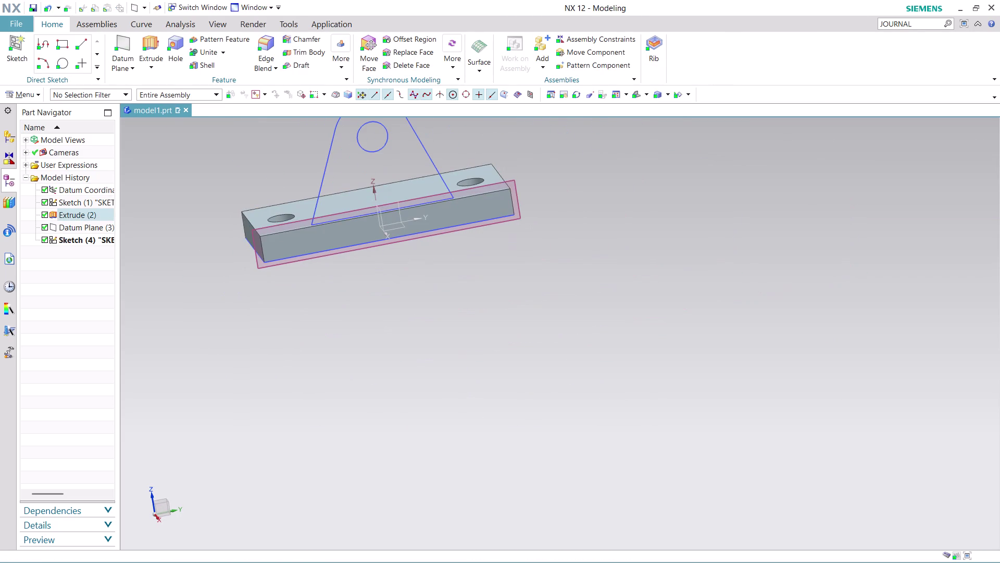
middle_drag(679, 276, 797, 392)
scroll(up, 3)
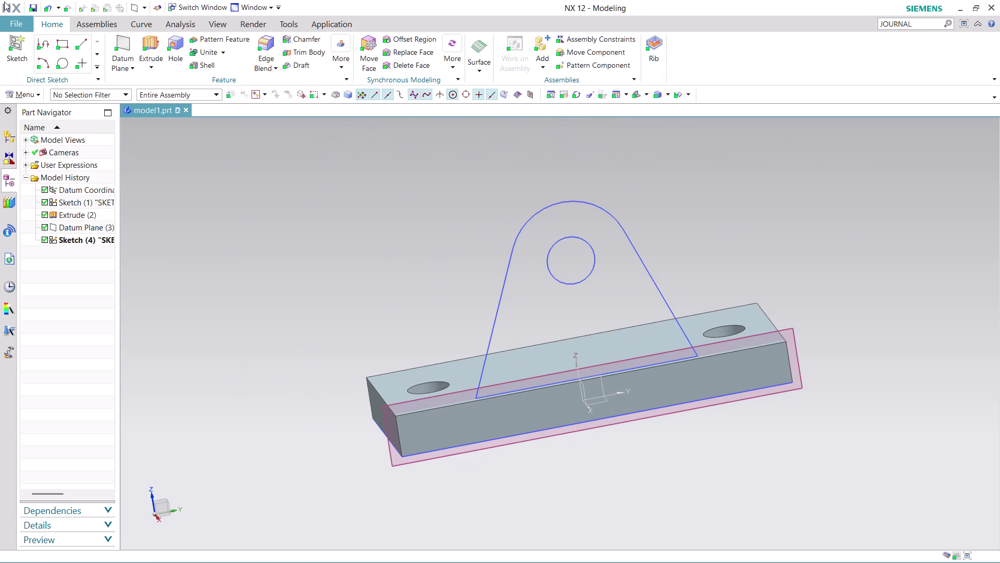
click(154, 47)
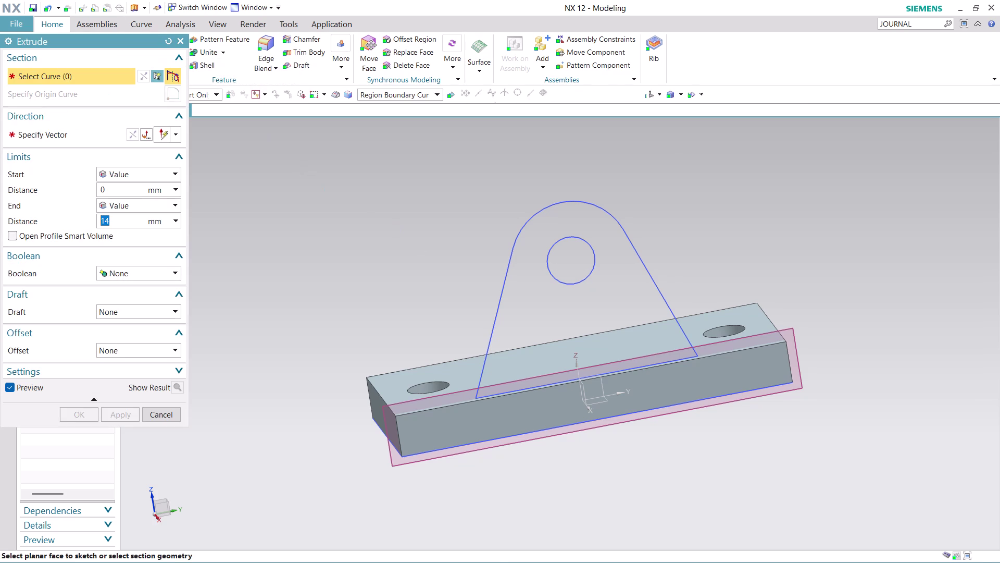
click(555, 324)
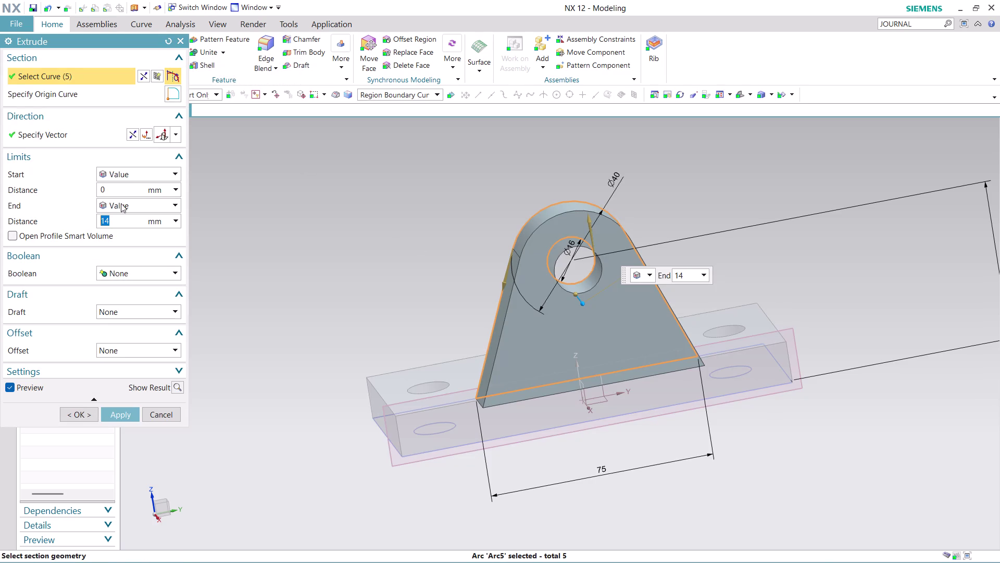
click(131, 135)
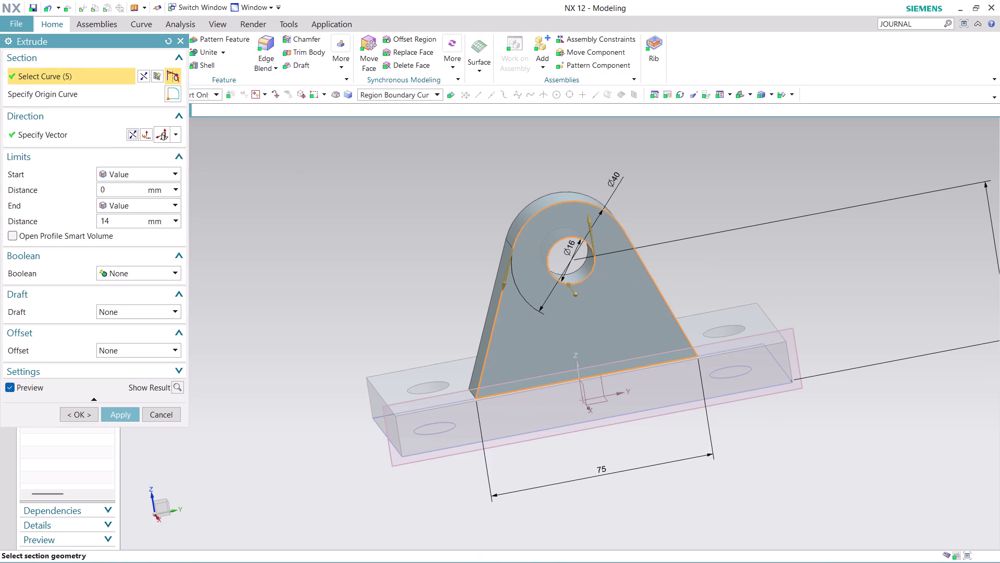
middle_drag(317, 191, 340, 215)
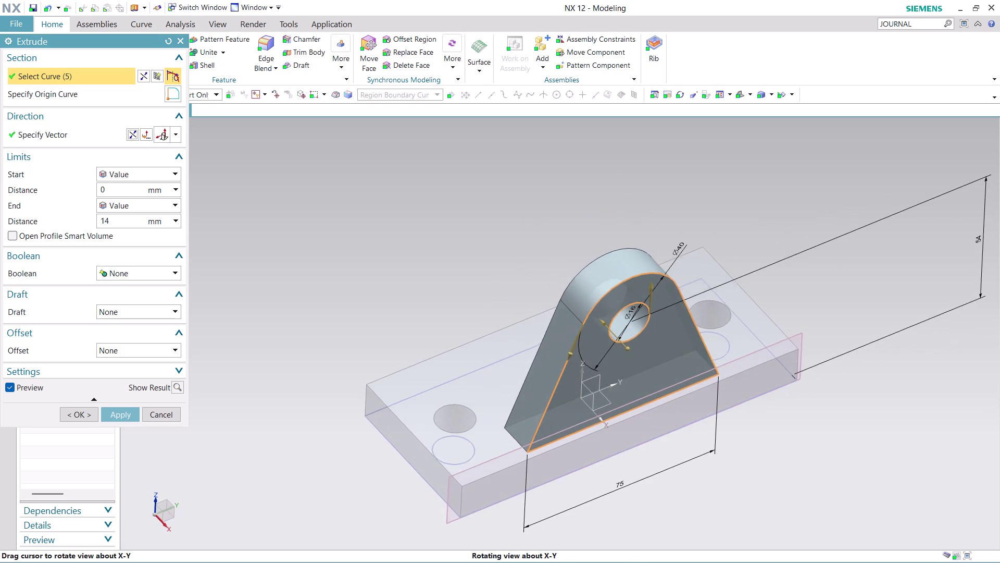
middle_drag(341, 215, 342, 216)
middle_click(342, 216)
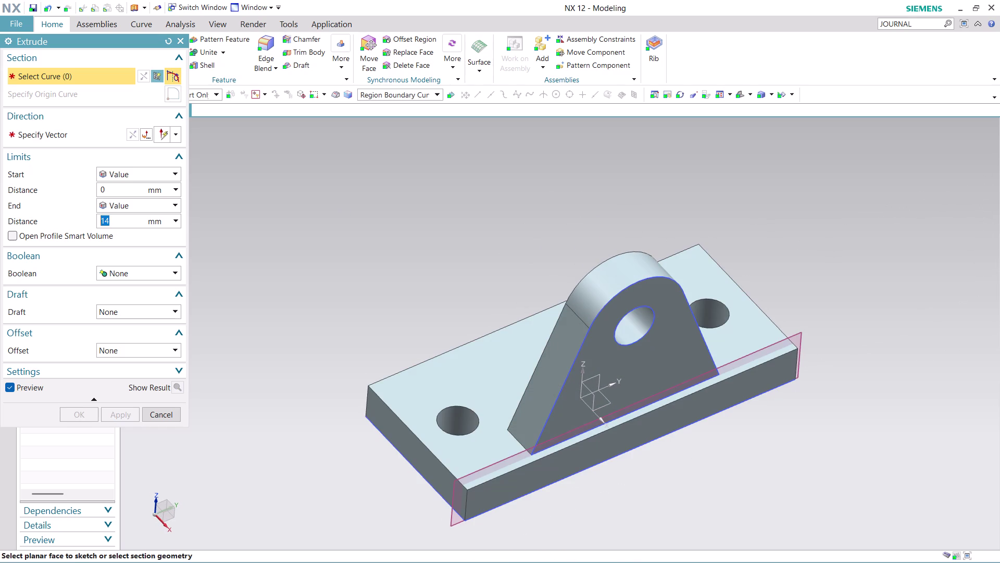
key(ctrl+z)
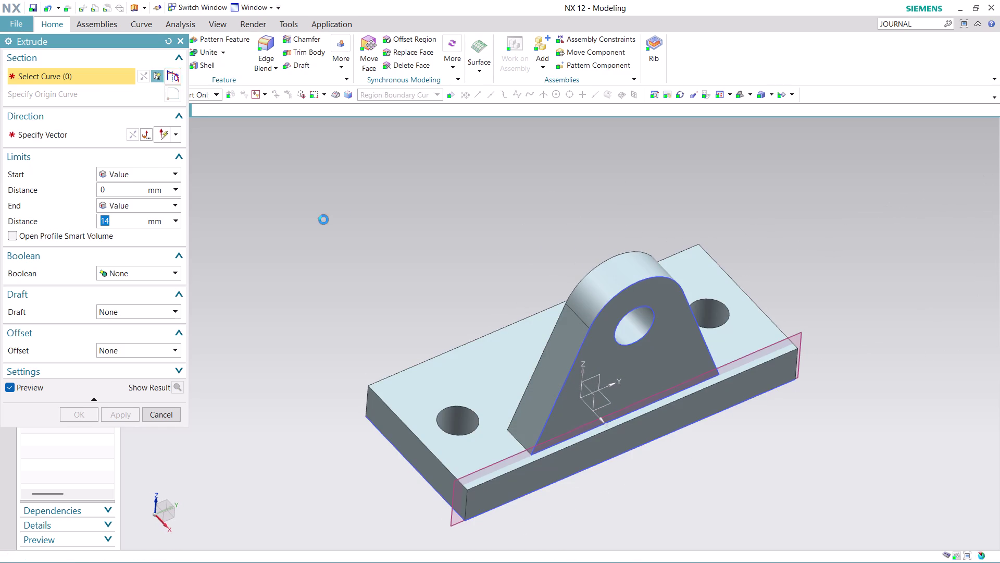
key(ctrl+z)
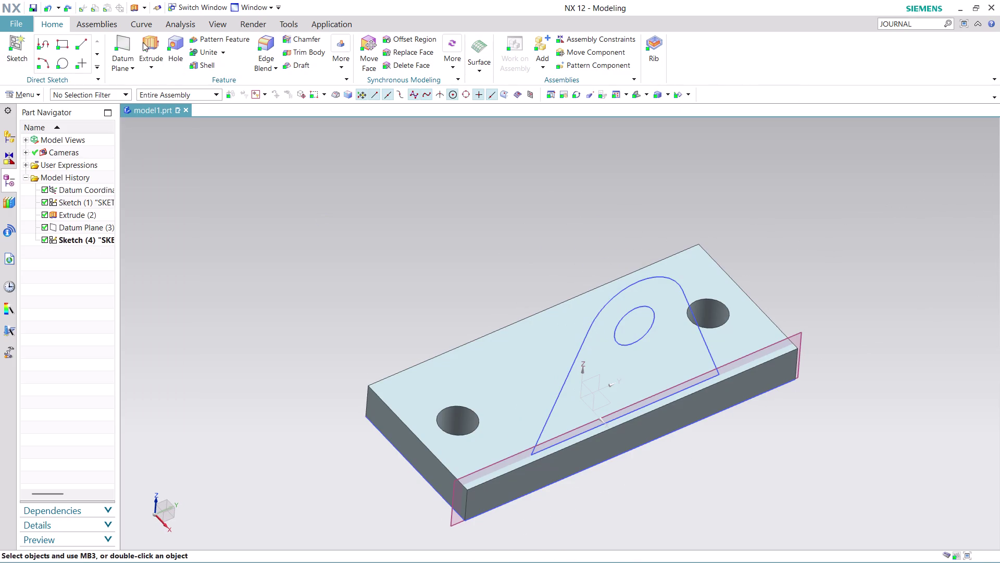
Extrude the lug profile 10 mm, creating Extrude (5).
click(142, 35)
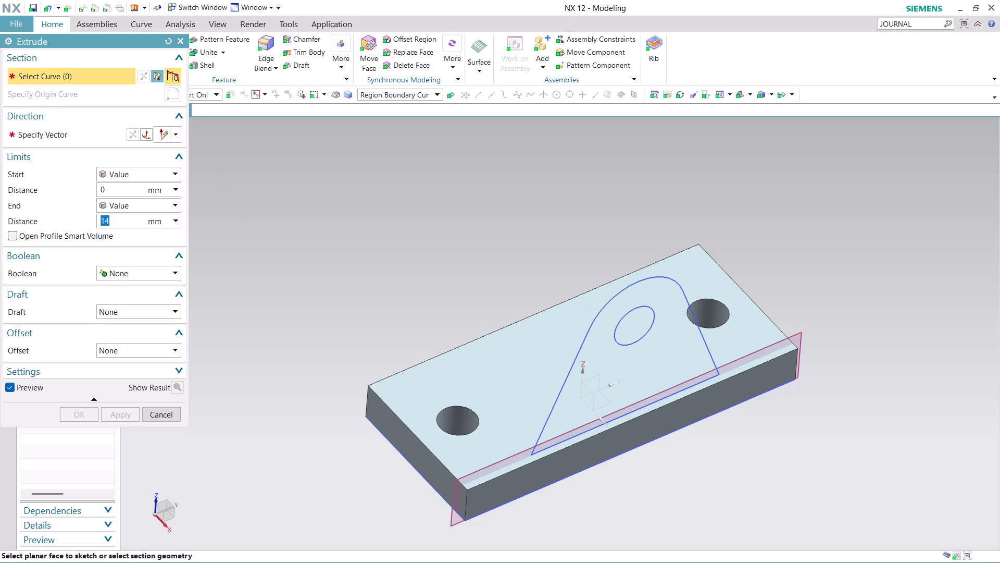
text(10)
click(602, 384)
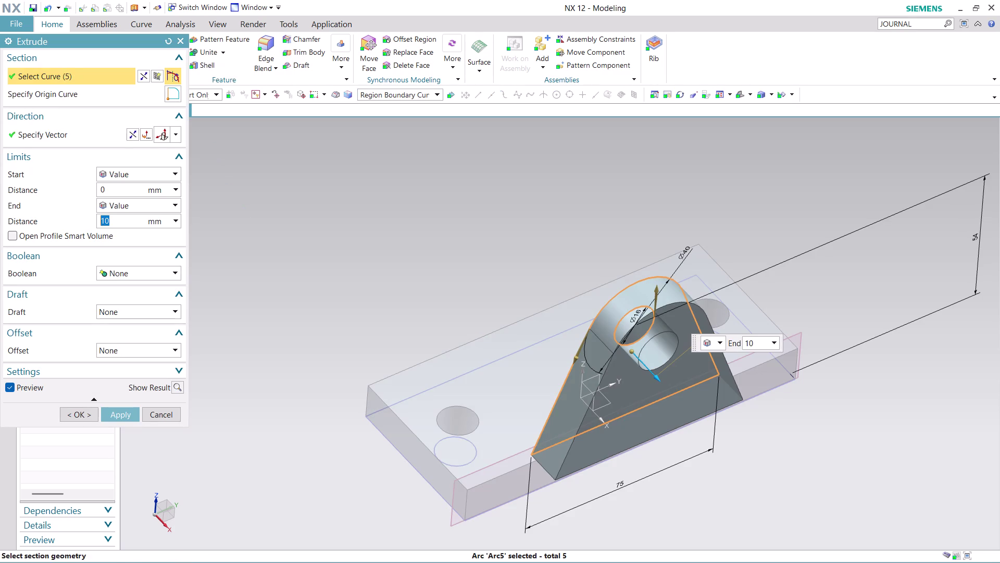
click(128, 139)
click(121, 415)
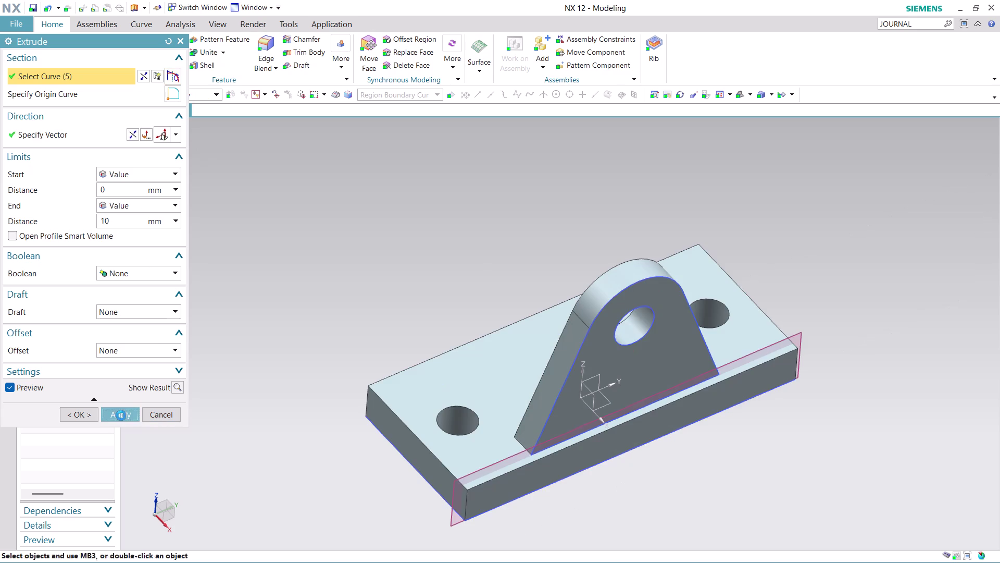
click(161, 414)
scroll(down, 3)
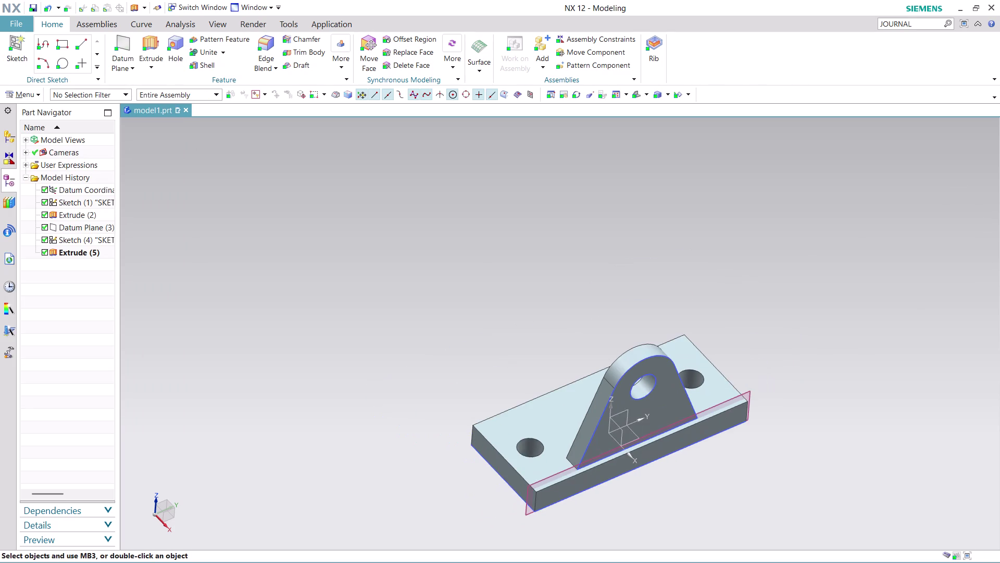
scroll(up, 3)
Hide Datum Plane (3).
middle_drag(642, 508, 609, 512)
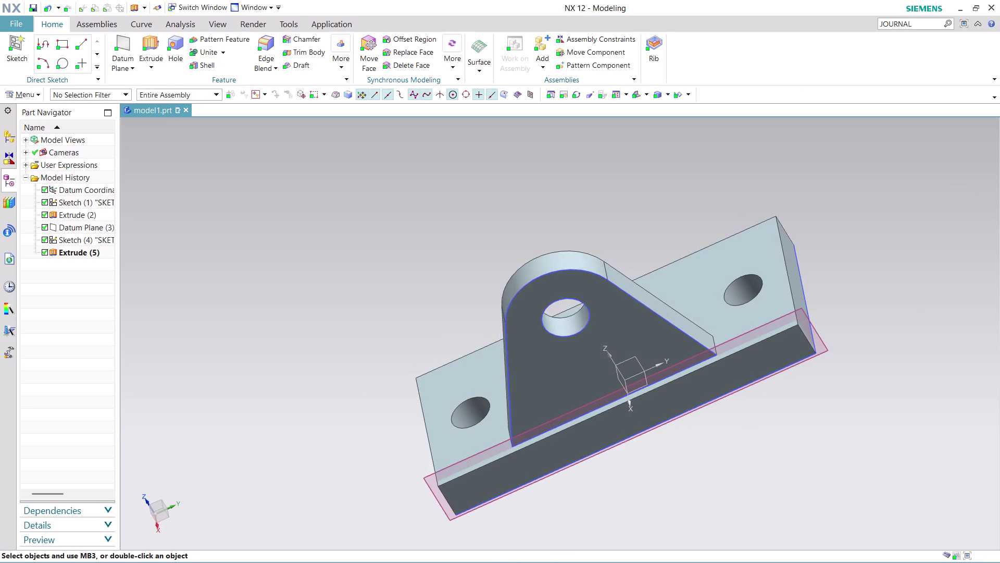
middle_click(615, 522)
middle_drag(618, 527, 622, 532)
right_click(759, 333)
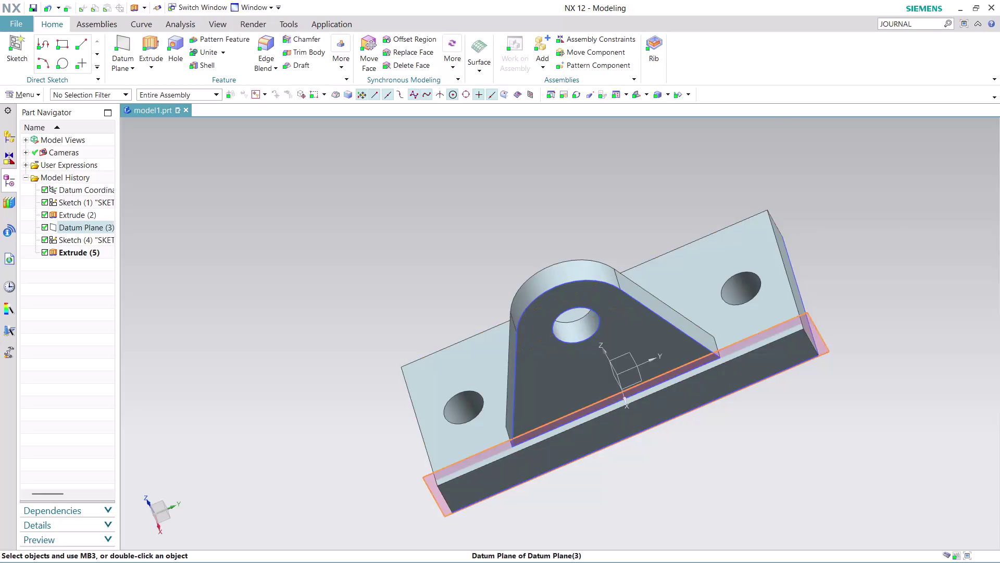
click(791, 75)
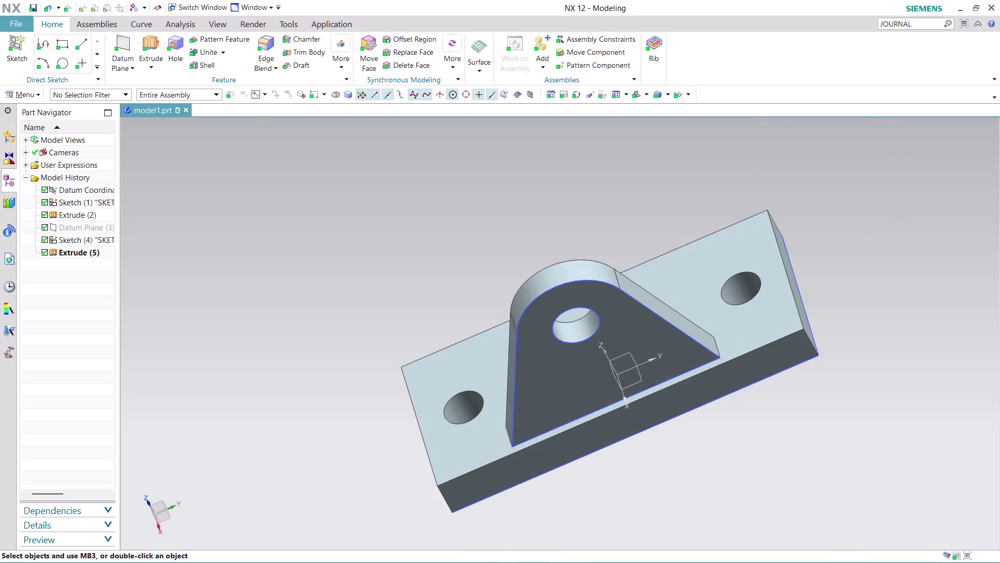
Start an edge blend on the lug-to-plate edge, then cancel it.
click(269, 46)
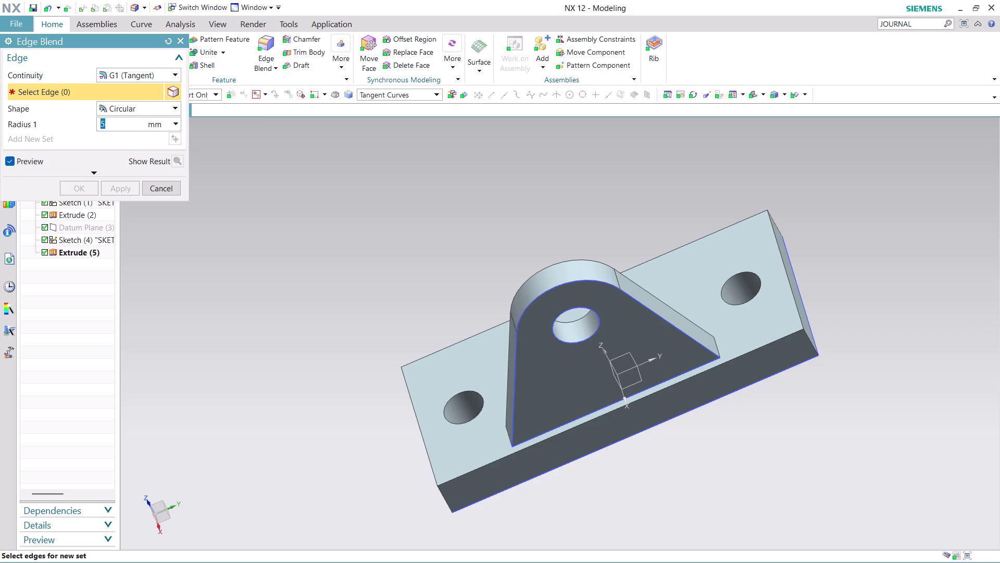
click(719, 349)
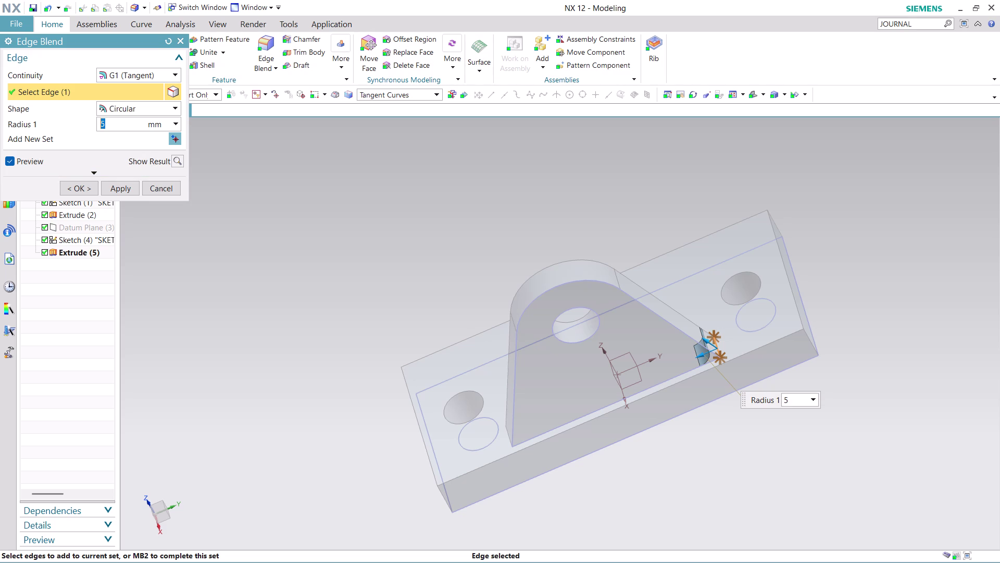
click(172, 188)
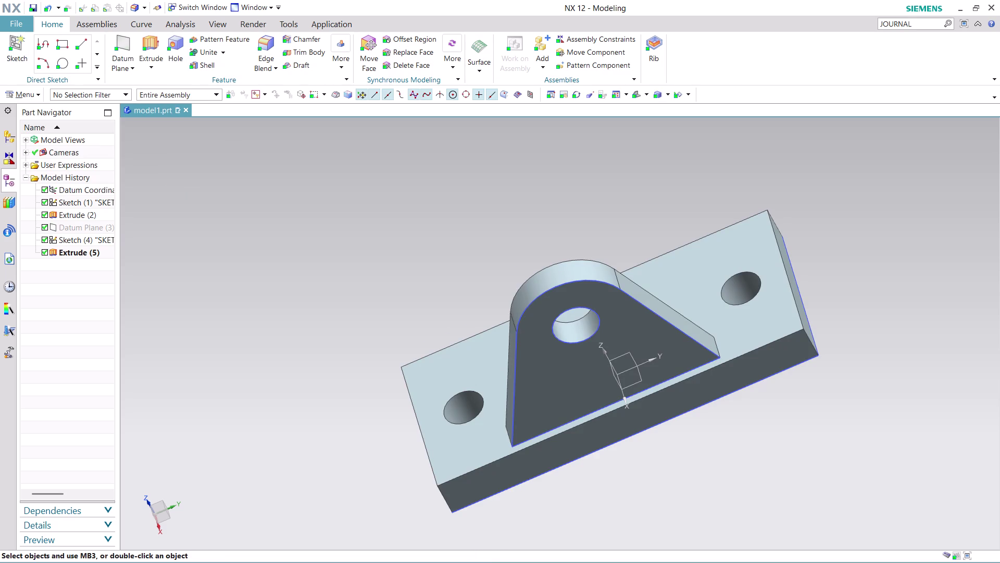
middle_drag(735, 496, 687, 487)
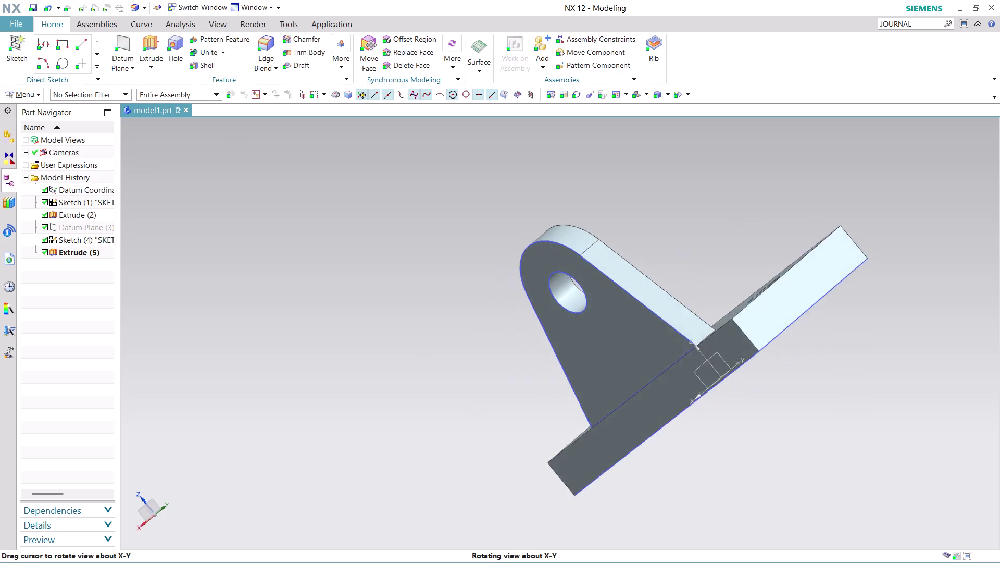
Orbit the bracket to show the lug's far side.
middle_drag(687, 488, 676, 507)
scroll(up, 3)
middle_drag(902, 333, 909, 352)
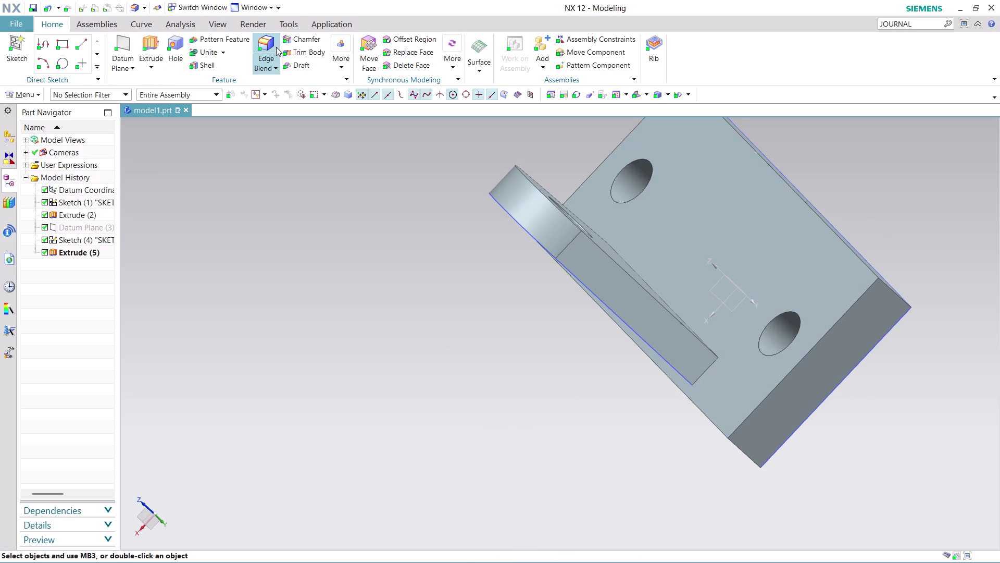
Try an edge blend on the lug's lower edge, cancel it, and start a body Unite.
click(275, 42)
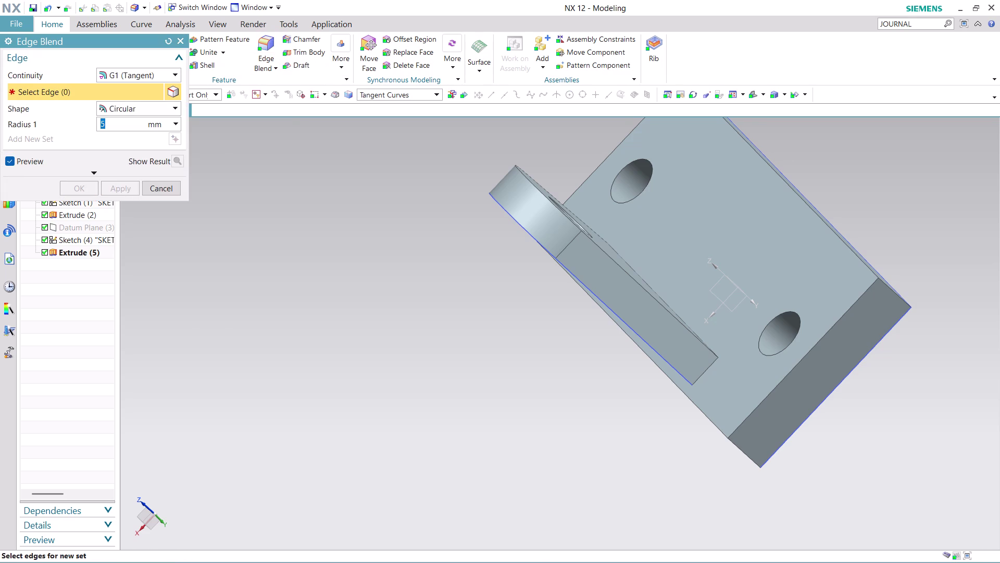
click(711, 368)
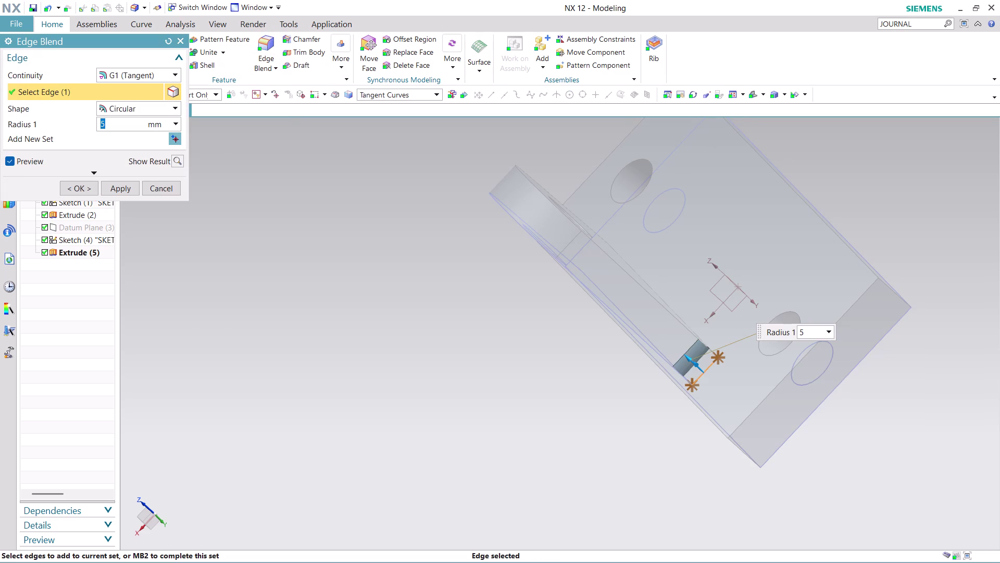
click(153, 187)
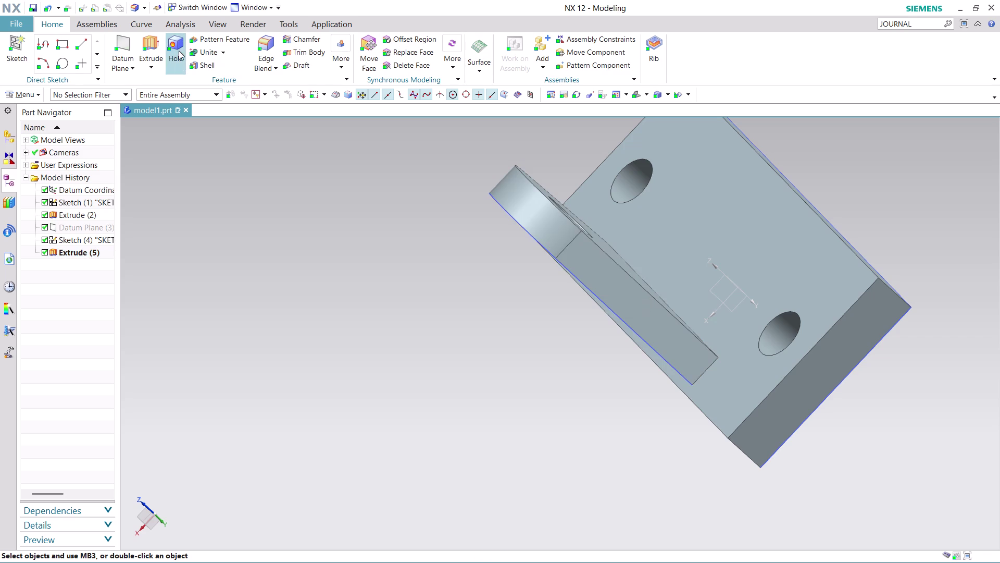
click(219, 51)
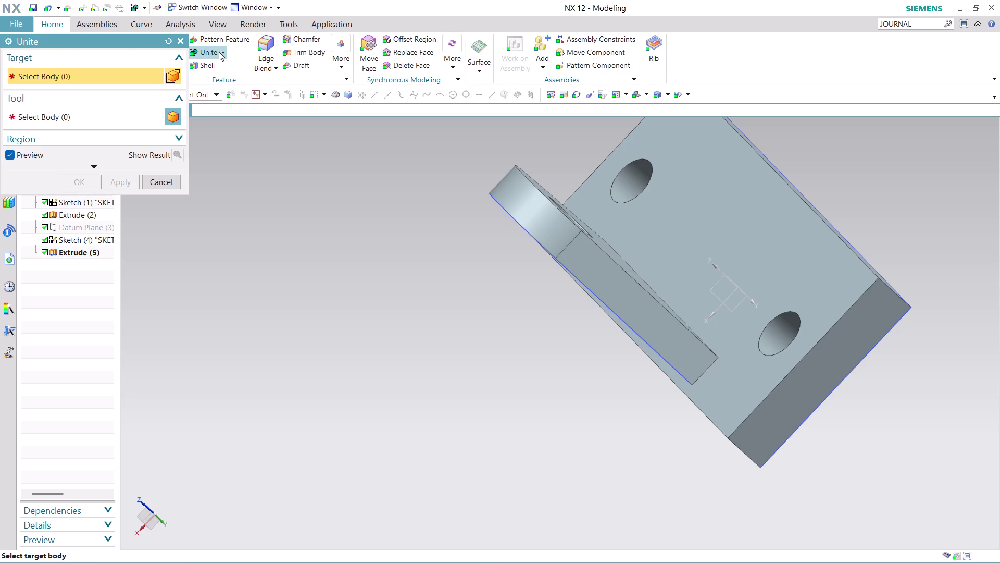
Unite the base plate (target) with the lug (tool), then pick the lug's lower edge for blending.
click(633, 301)
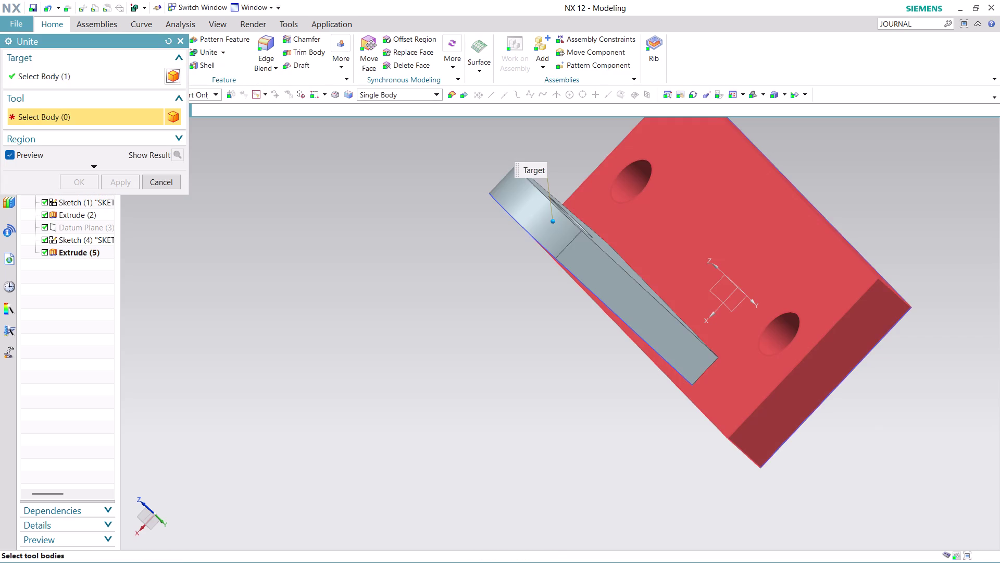
click(741, 383)
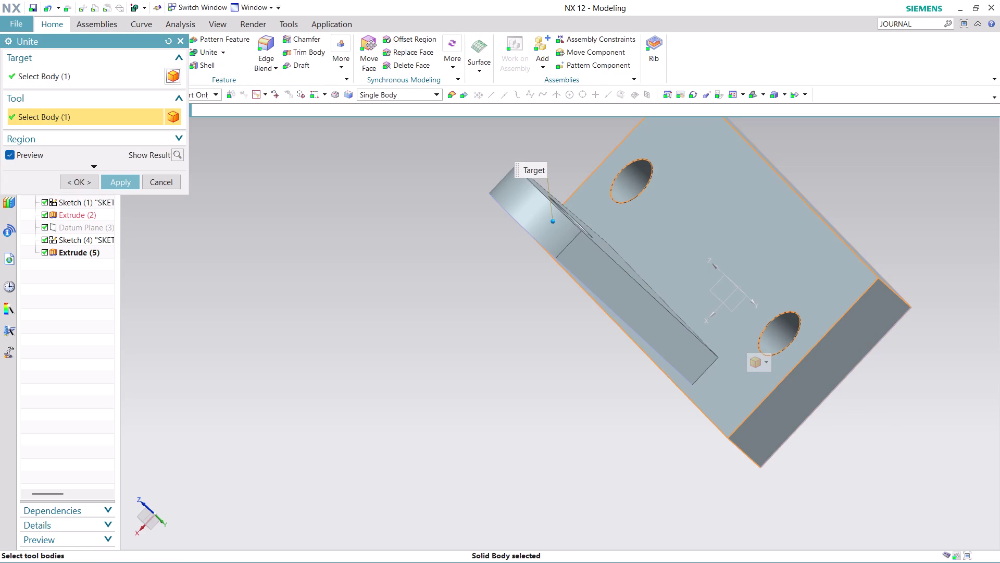
click(122, 185)
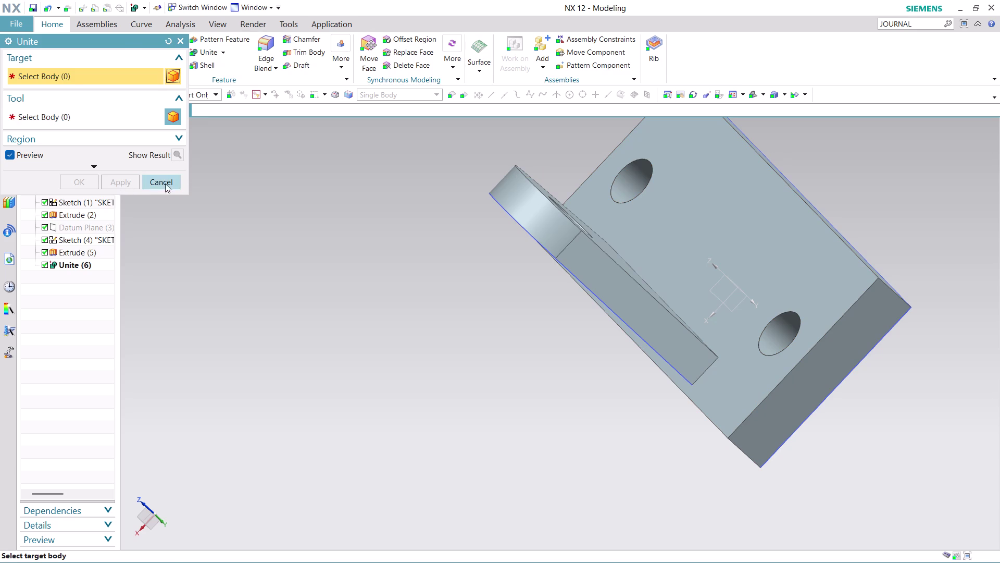
click(165, 183)
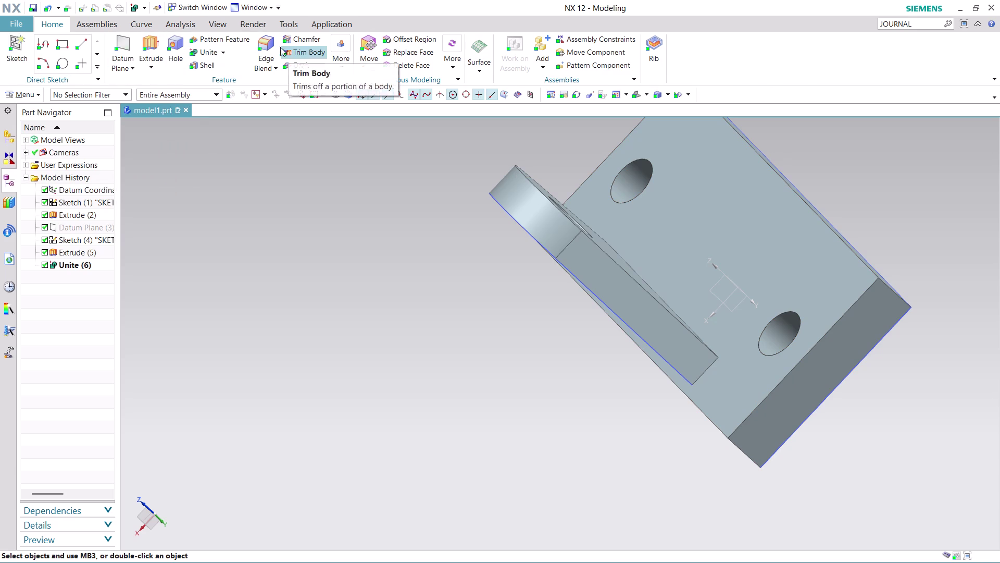
click(271, 37)
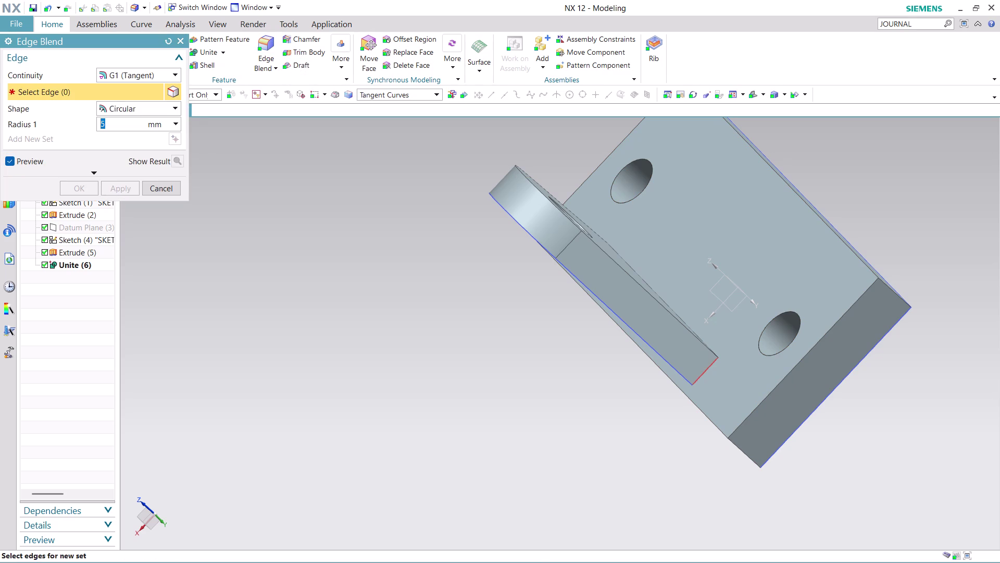
click(713, 369)
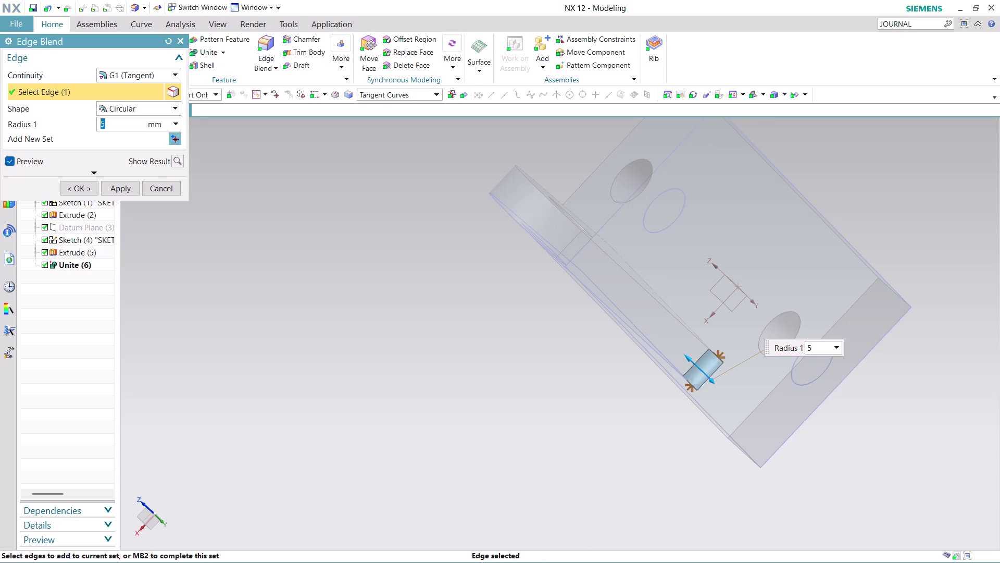
Create the 5 mm blend on the lug's lower edge, then blend the opposite lug-to-plate edge at 5 mm.
click(78, 183)
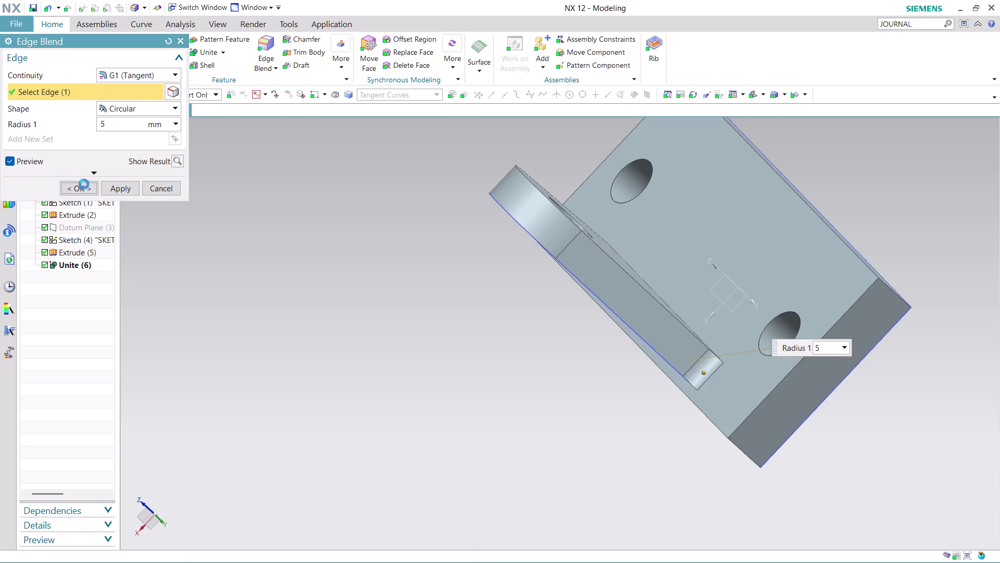
middle_drag(883, 436, 969, 419)
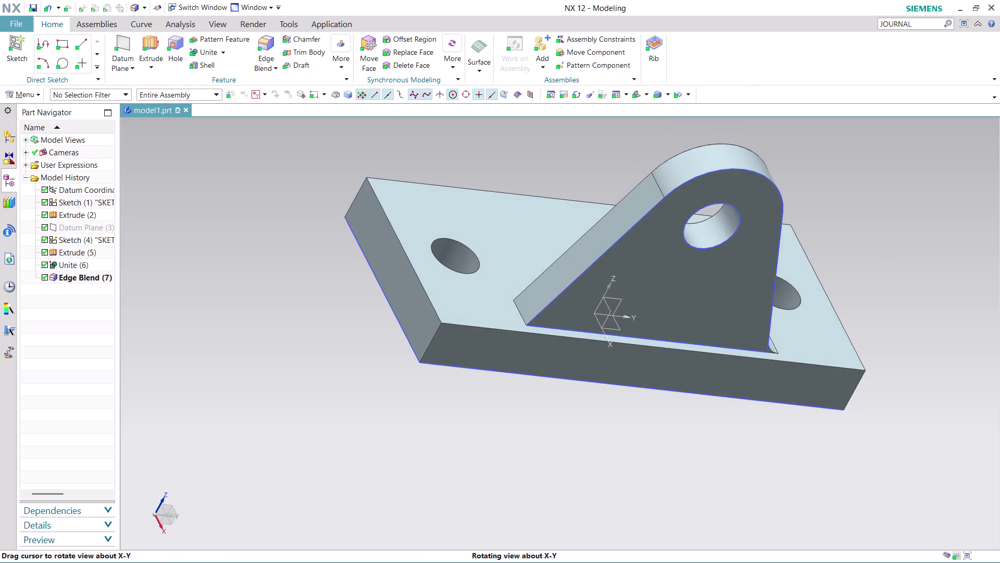
click(268, 39)
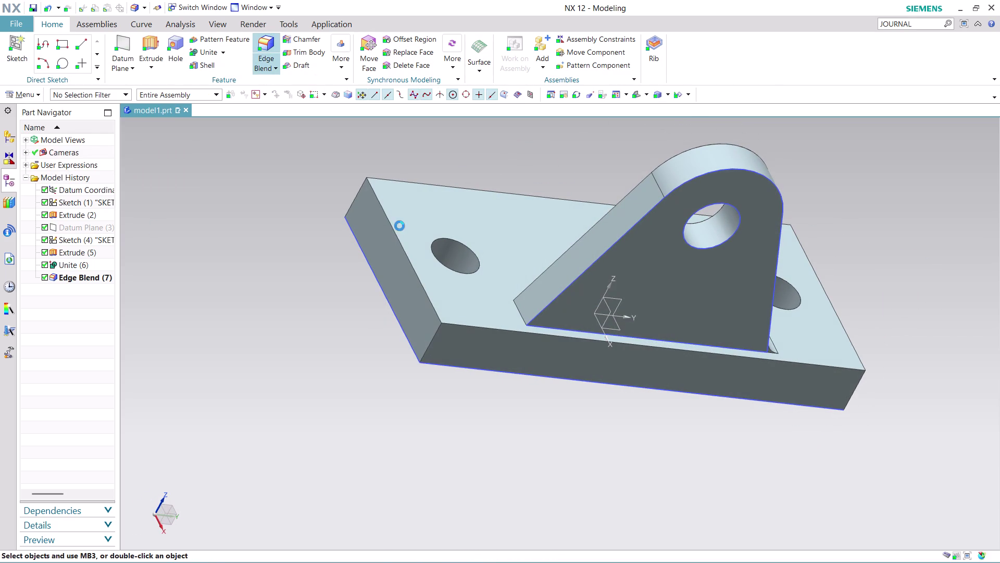
click(520, 316)
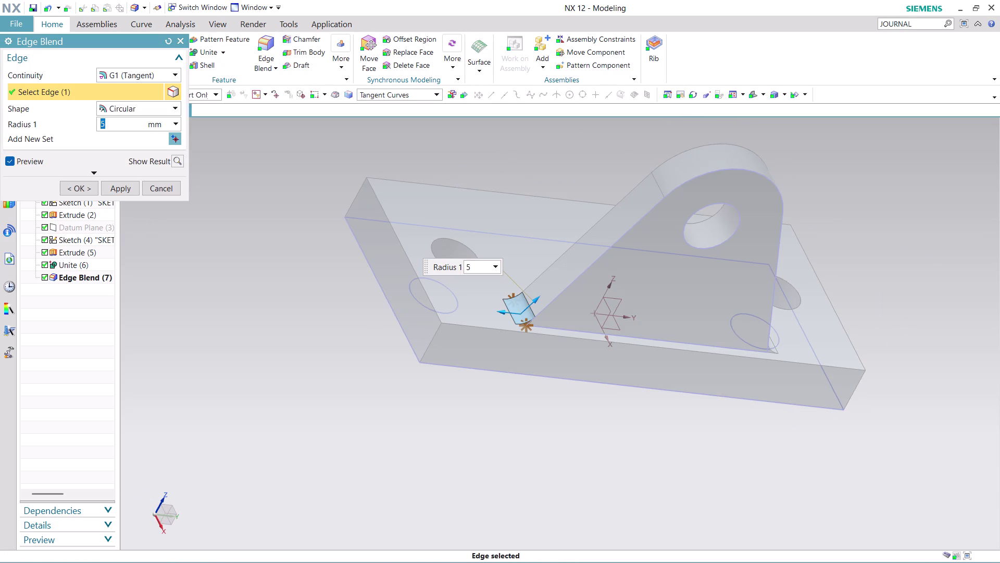
click(69, 181)
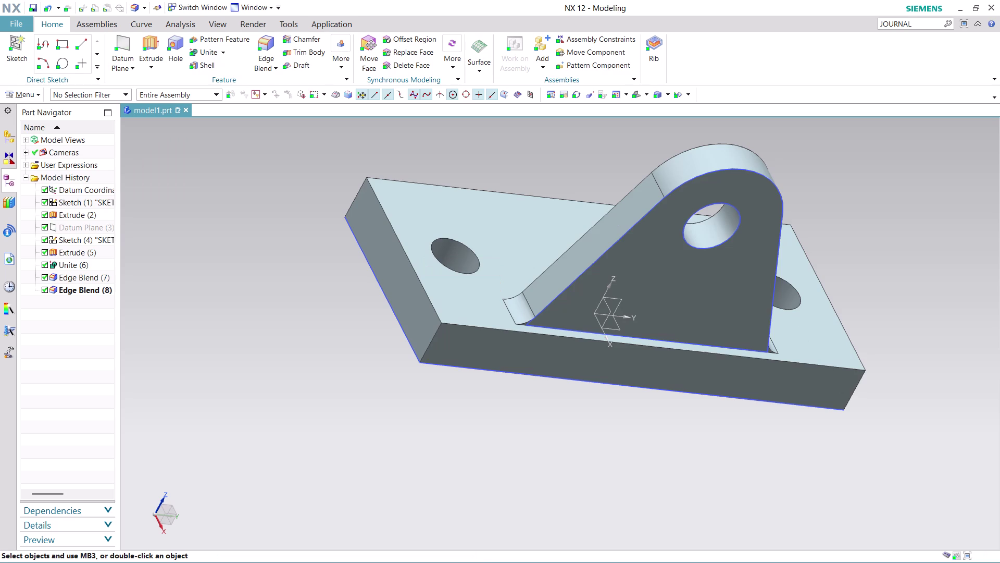
Orbit to inspect both fillets and open the More feature commands list.
scroll(down, 3)
scroll(up, 3)
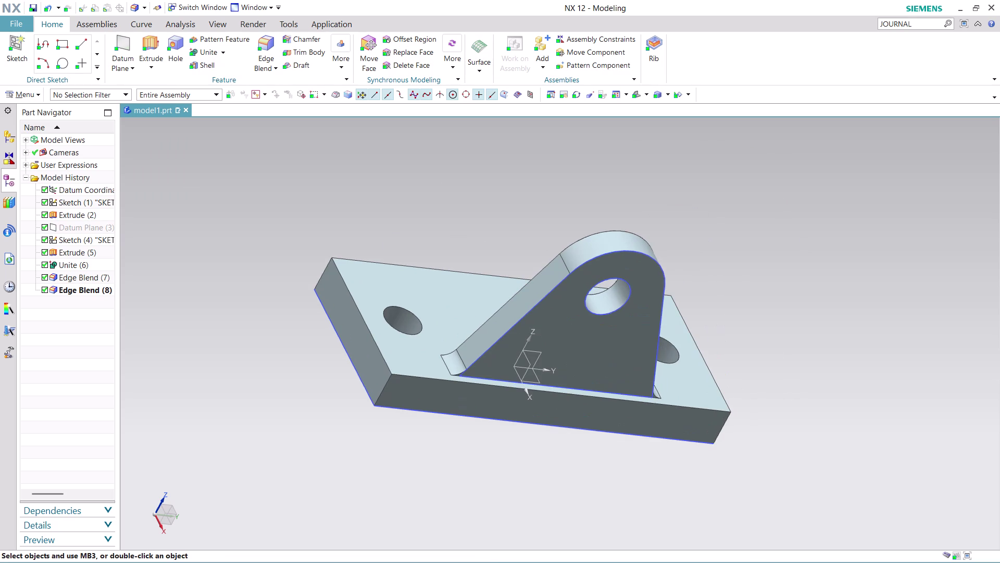
middle_drag(774, 348, 786, 370)
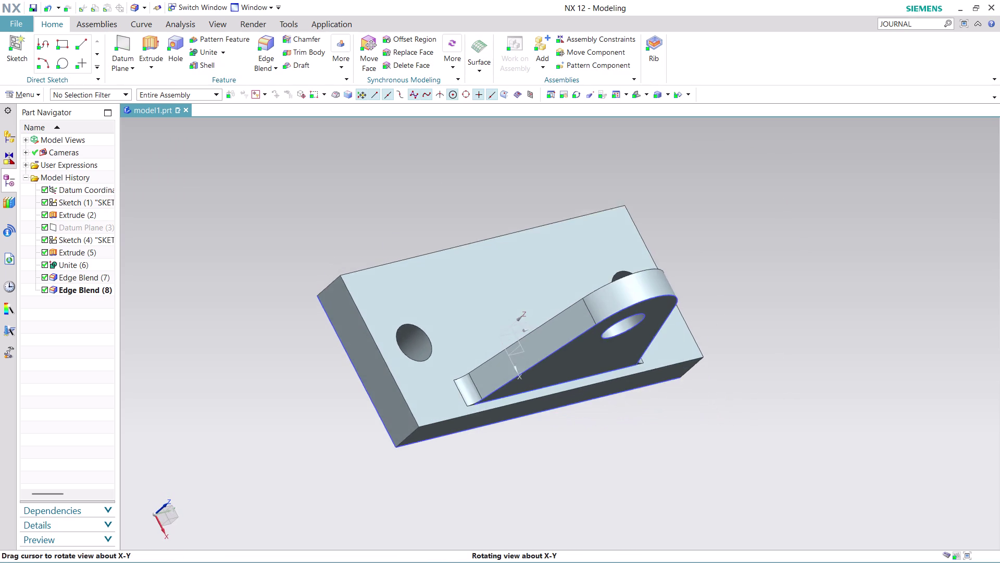
middle_drag(786, 370, 775, 353)
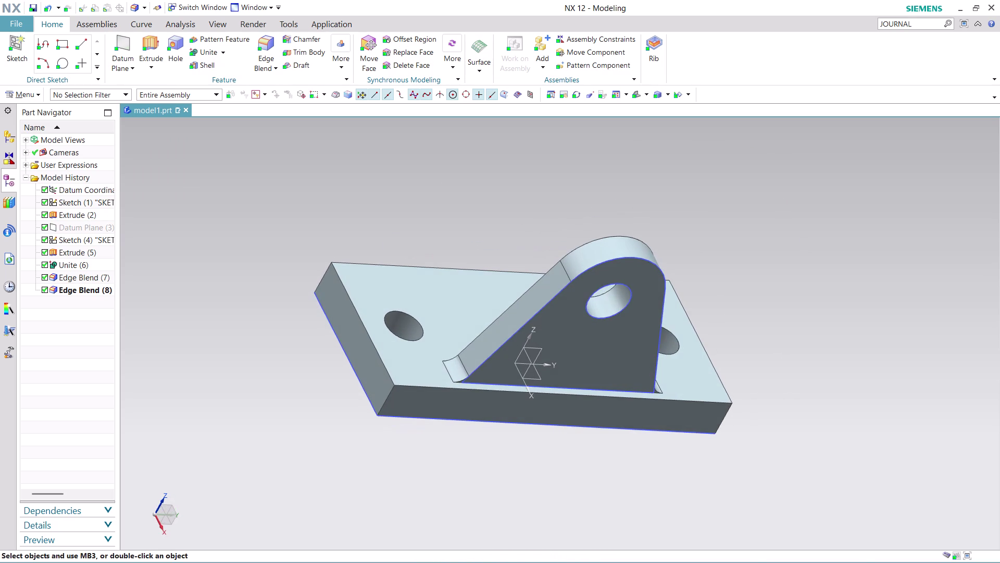
click(345, 60)
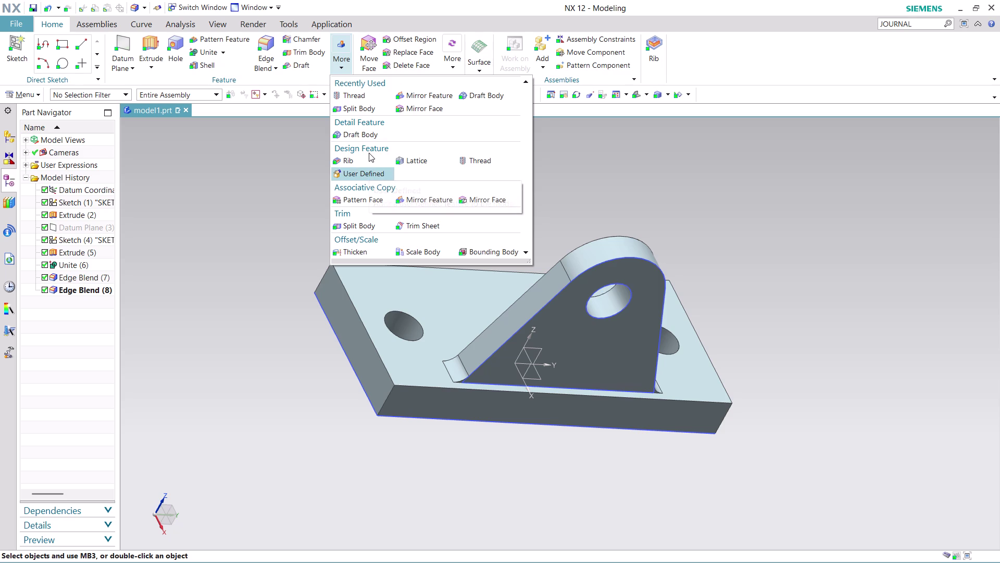
Start Mirror Feature and select Extrude (5), Edge Blend (8) and Edge Blend (7).
click(438, 92)
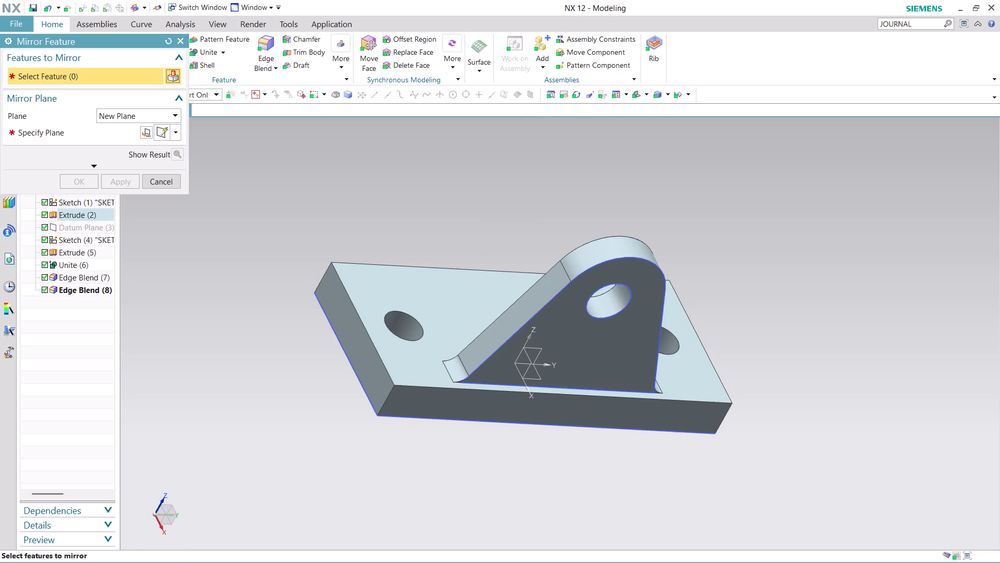
click(554, 316)
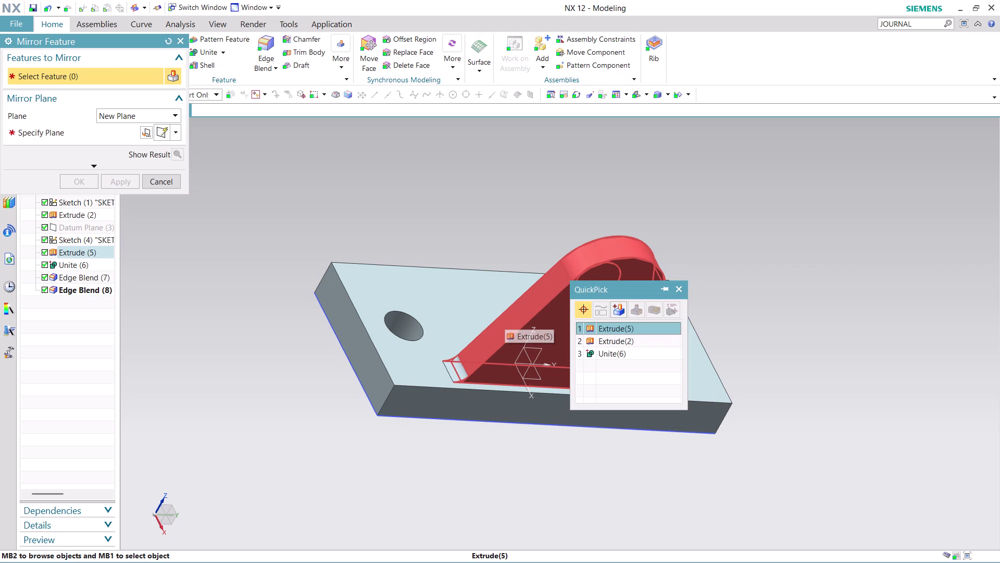
click(623, 328)
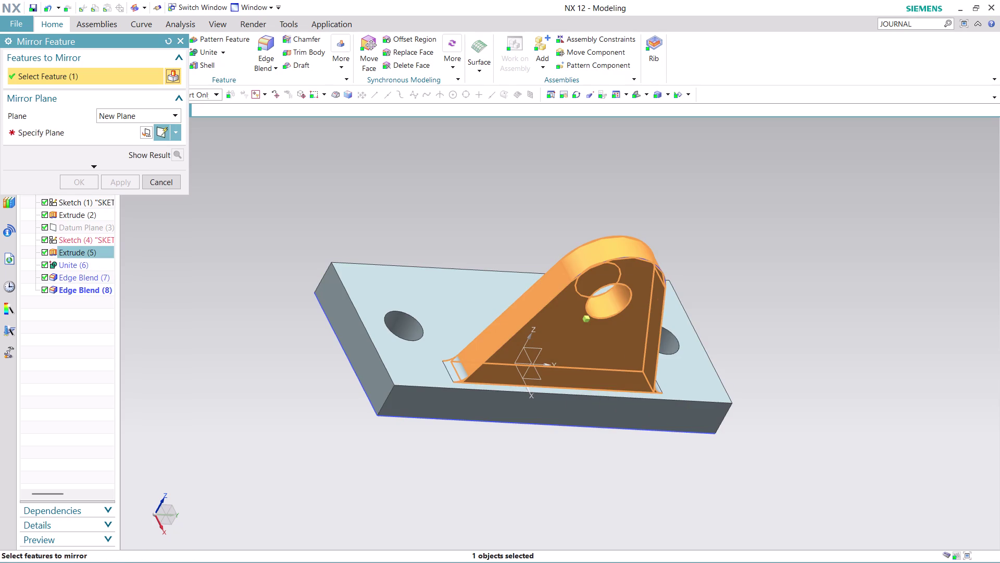
click(463, 370)
middle_drag(795, 326, 797, 325)
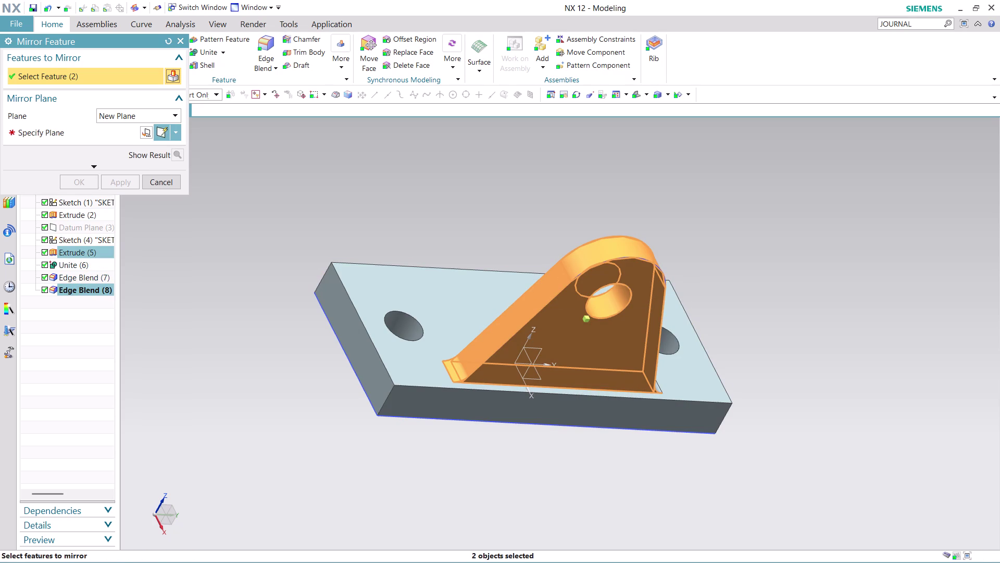
middle_drag(796, 325, 748, 329)
click(665, 380)
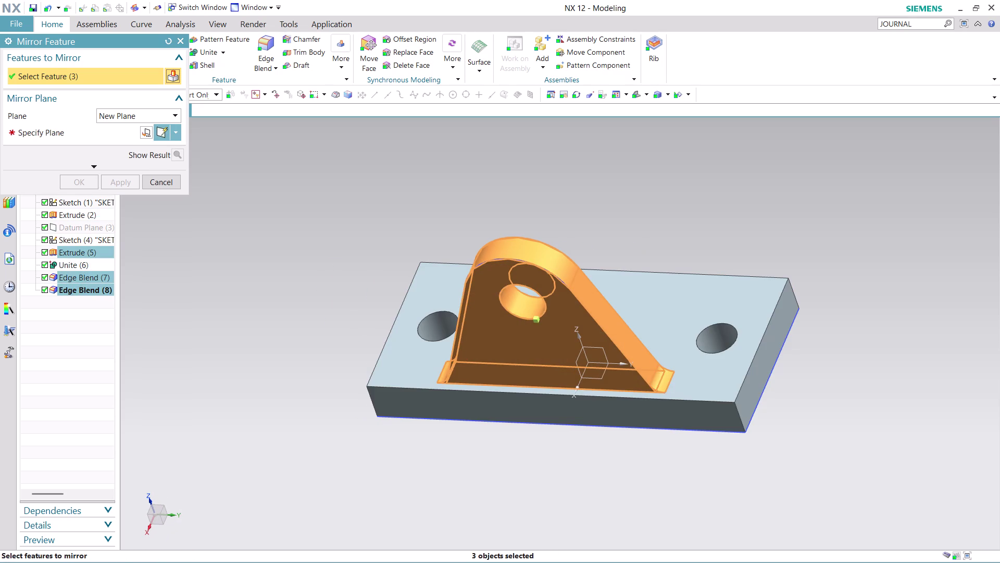
Orbit the bracket to view it from below and advance to mirror plane selection.
scroll(up, 3)
middle_drag(873, 295, 848, 325)
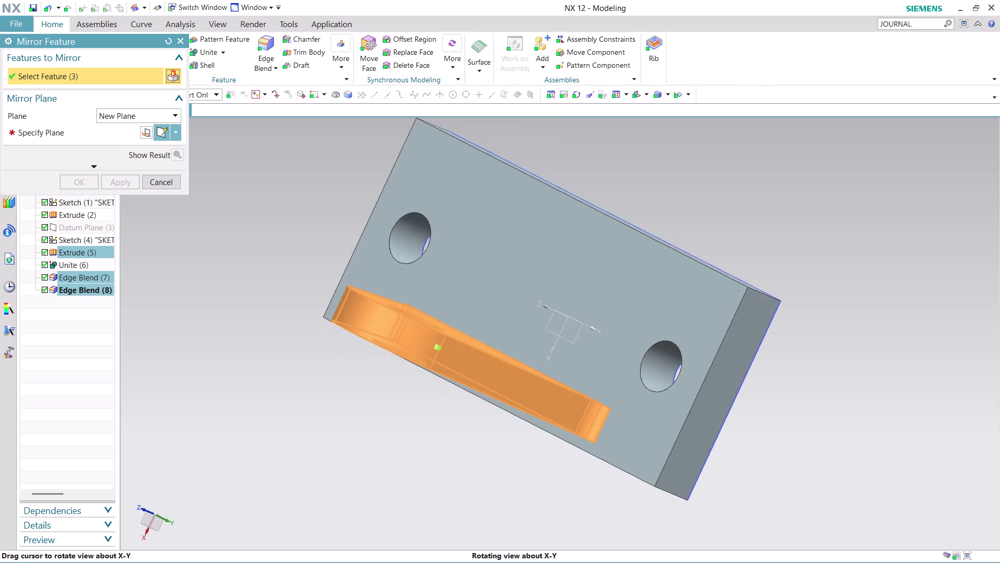
middle_drag(849, 325, 853, 325)
middle_drag(854, 326, 869, 314)
middle_click(868, 314)
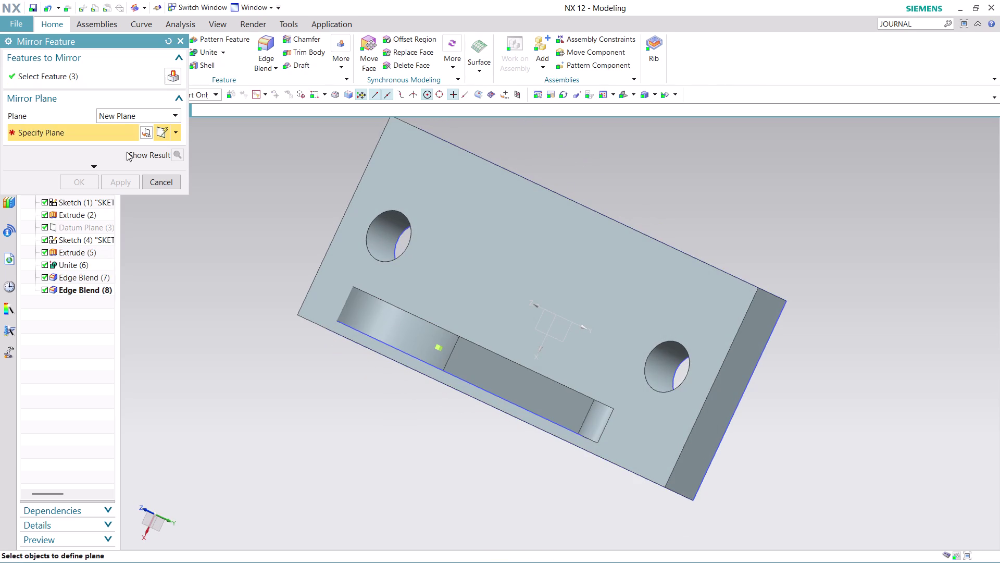
middle_drag(702, 230, 690, 174)
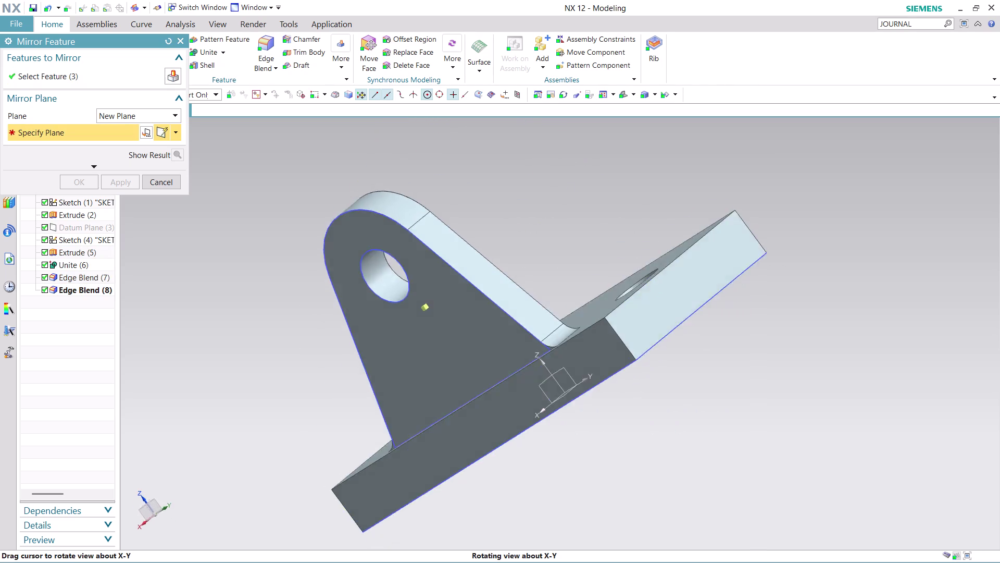
middle_drag(691, 175, 658, 183)
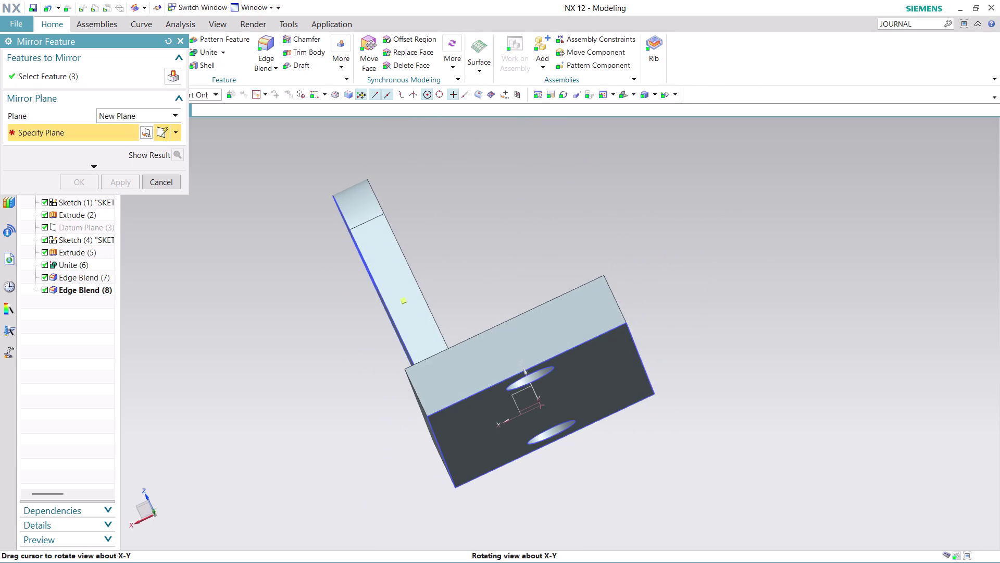
middle_drag(658, 183, 669, 172)
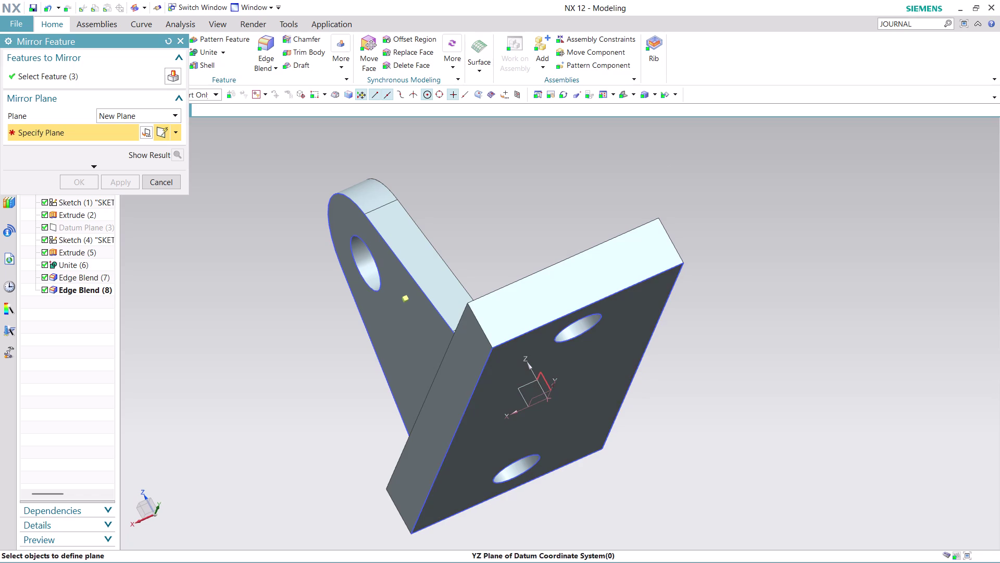
Mirror across the YZ datum plane offset -45 mm, apply, and close the dialog.
click(544, 380)
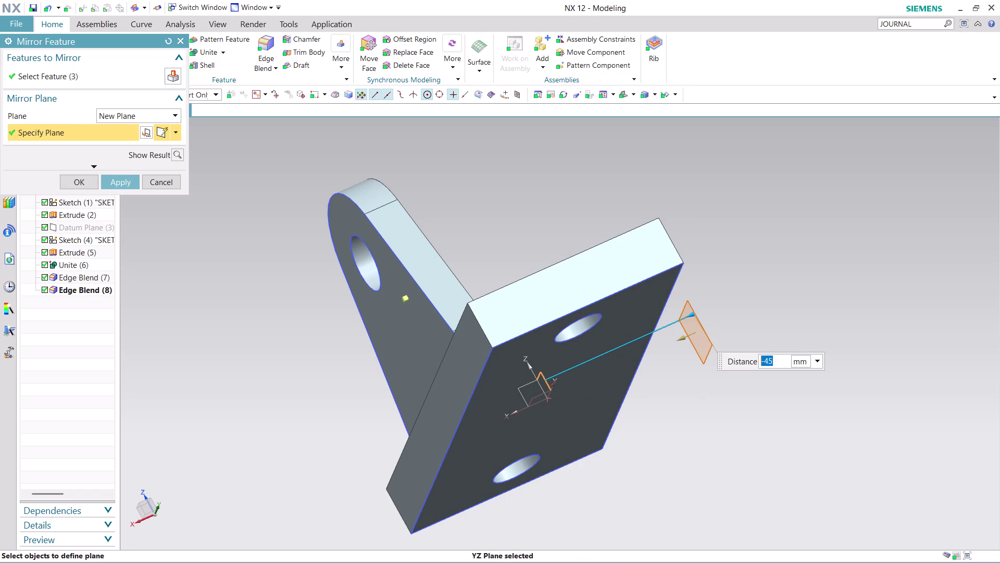
middle_drag(745, 392, 740, 423)
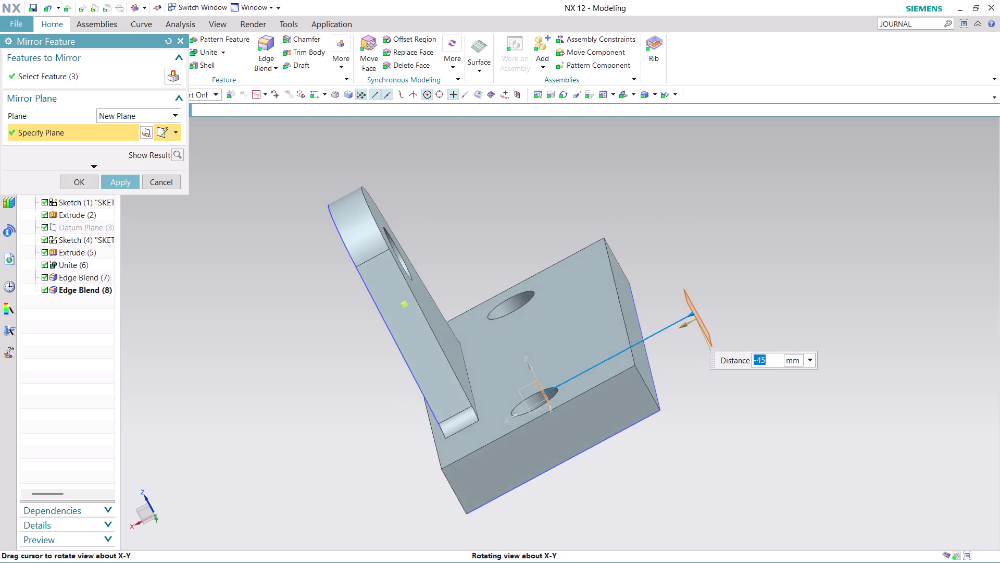
middle_drag(739, 423, 739, 431)
middle_click(739, 431)
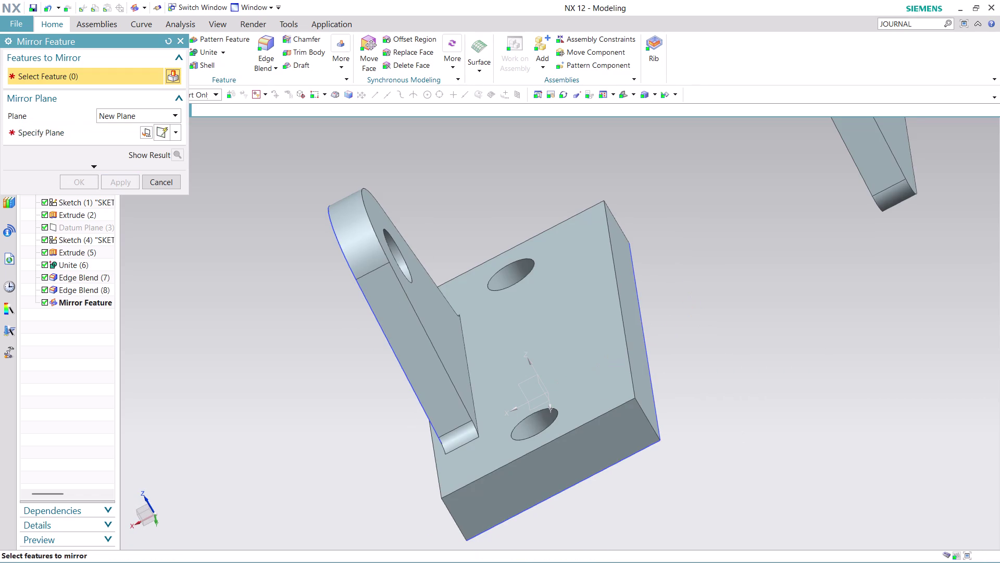
key(ctrl+z)
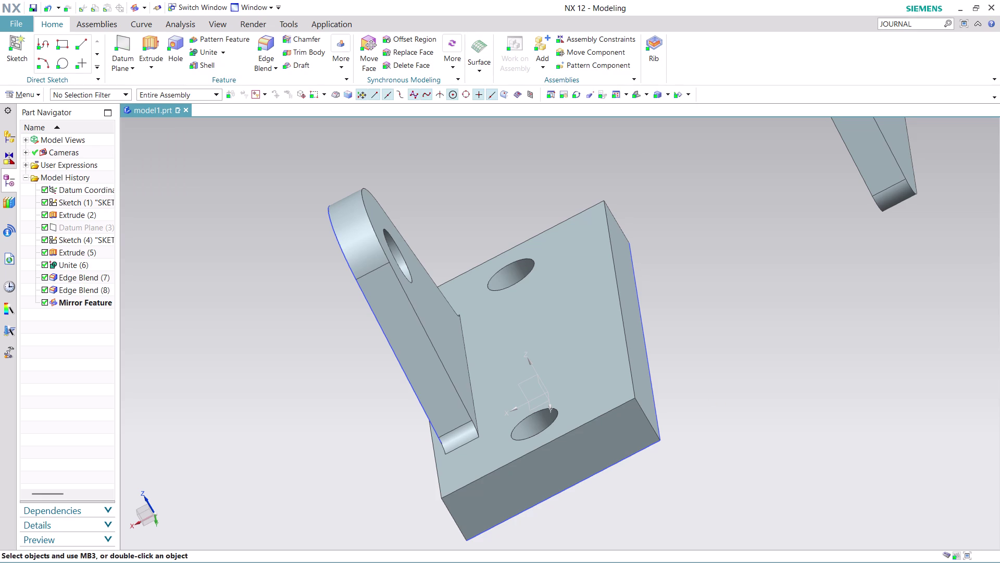
Undo the misplaced mirror and turn the bracket to face the base plate.
key(ctrl+z)
scroll(down, 3)
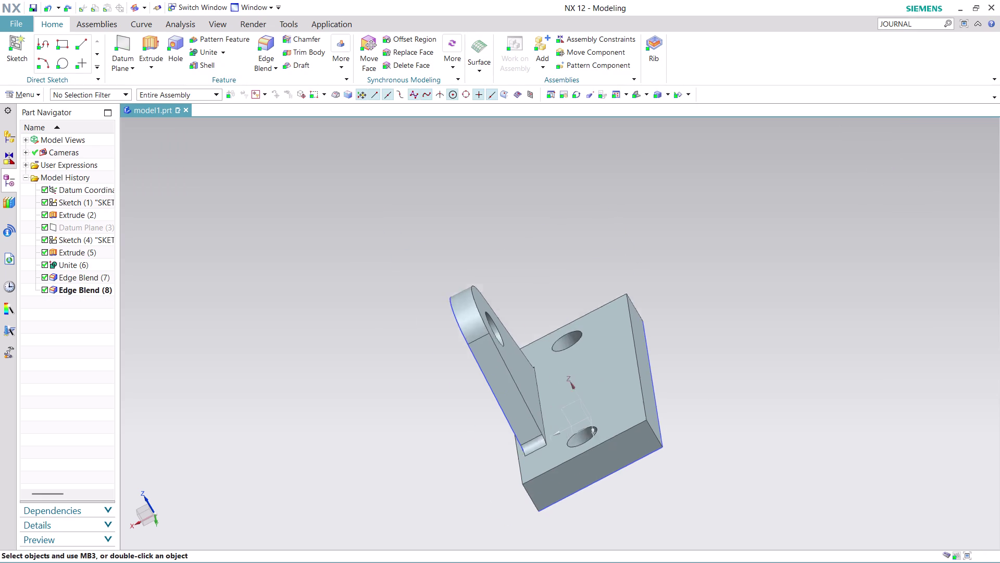
scroll(down, 3)
middle_drag(701, 491, 699, 435)
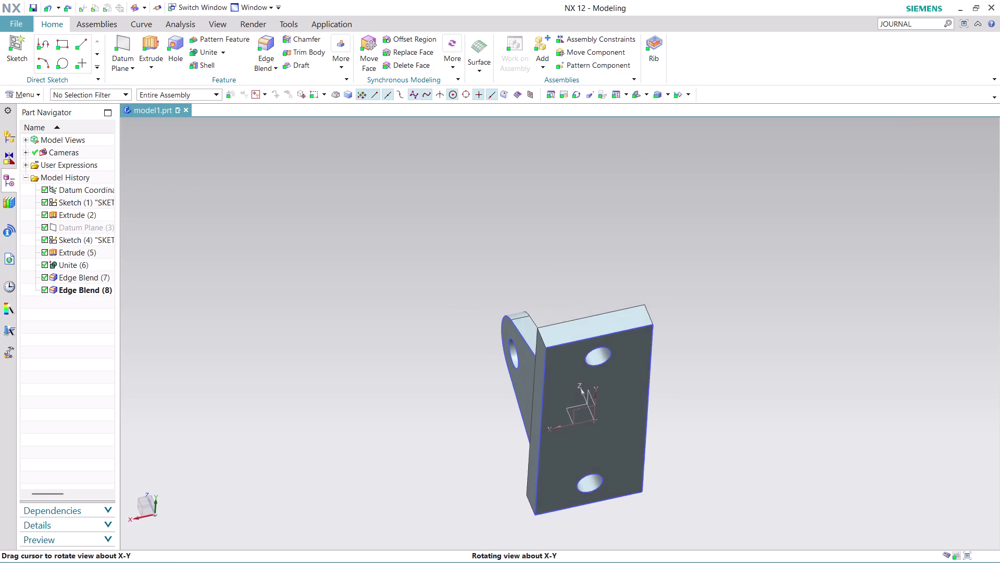
middle_drag(698, 435, 700, 437)
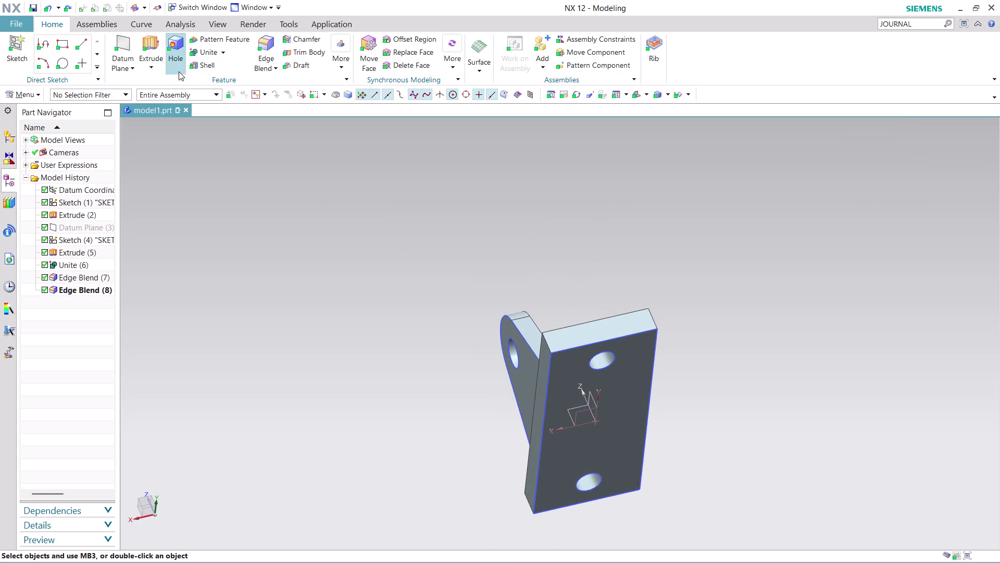
Start a new Mirror Feature selecting the lug extrusion and both lug fillets.
click(339, 64)
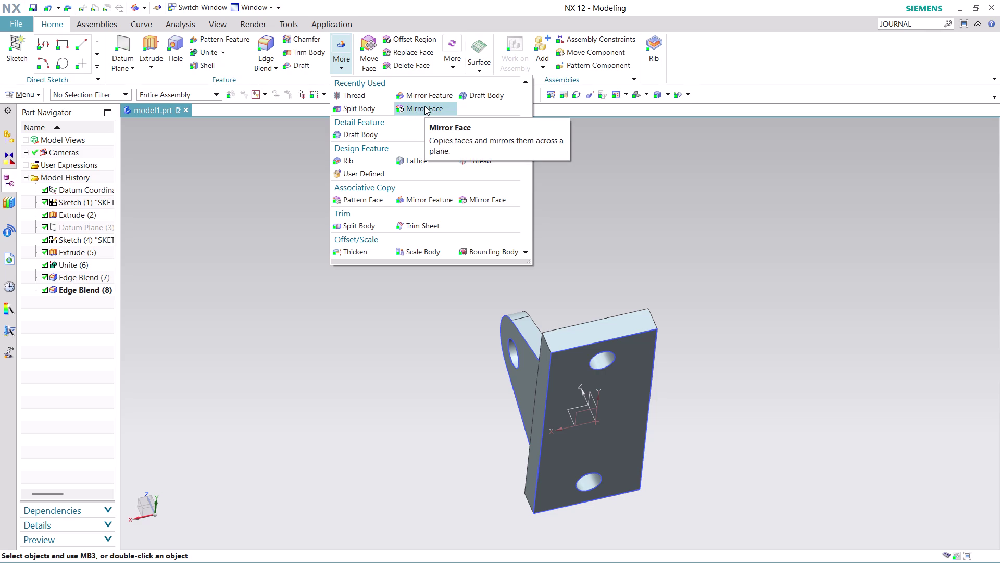
click(429, 94)
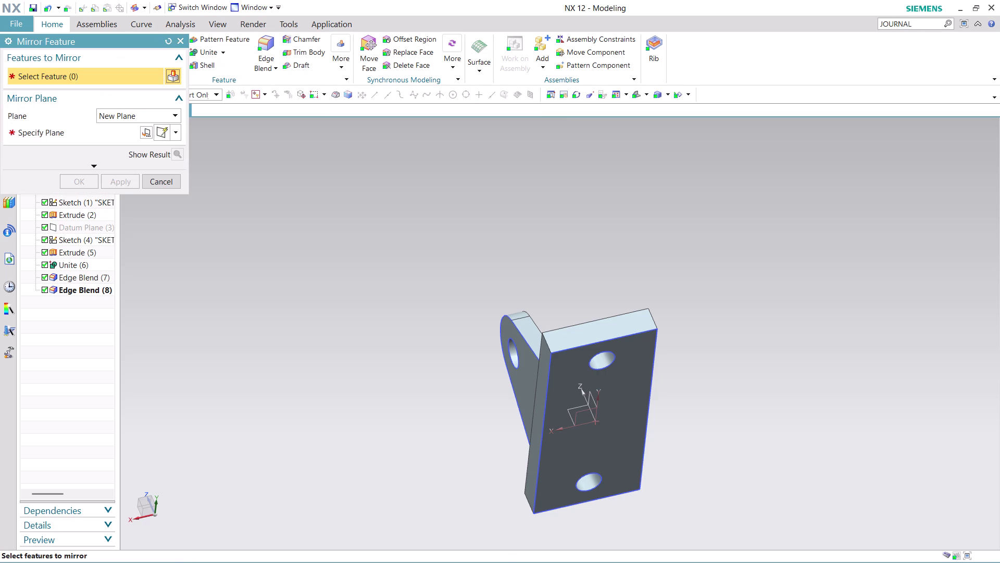
click(524, 326)
middle_drag(603, 266, 606, 318)
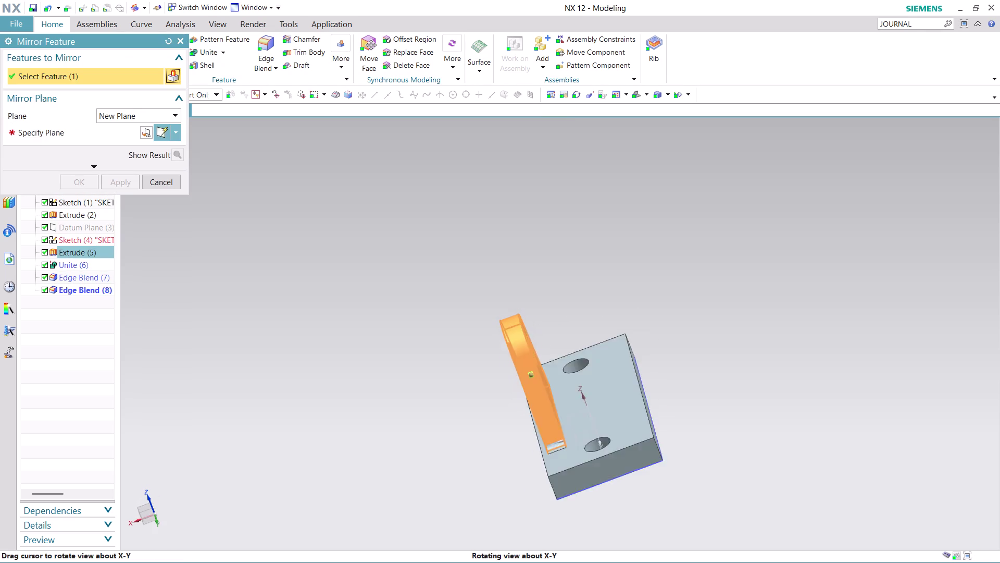
middle_drag(606, 318, 607, 325)
click(563, 451)
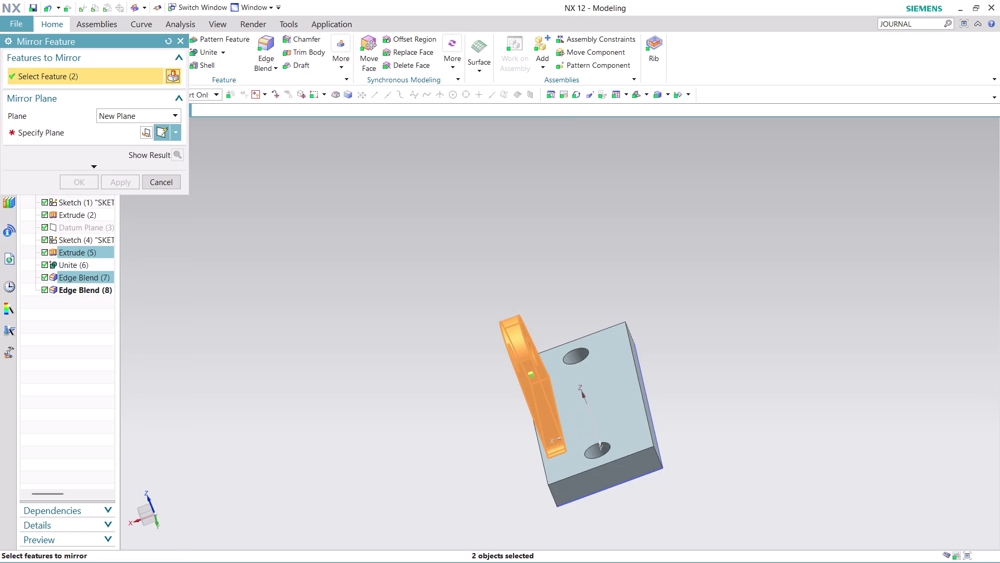
middle_drag(704, 334, 703, 397)
scroll(up, 3)
click(497, 268)
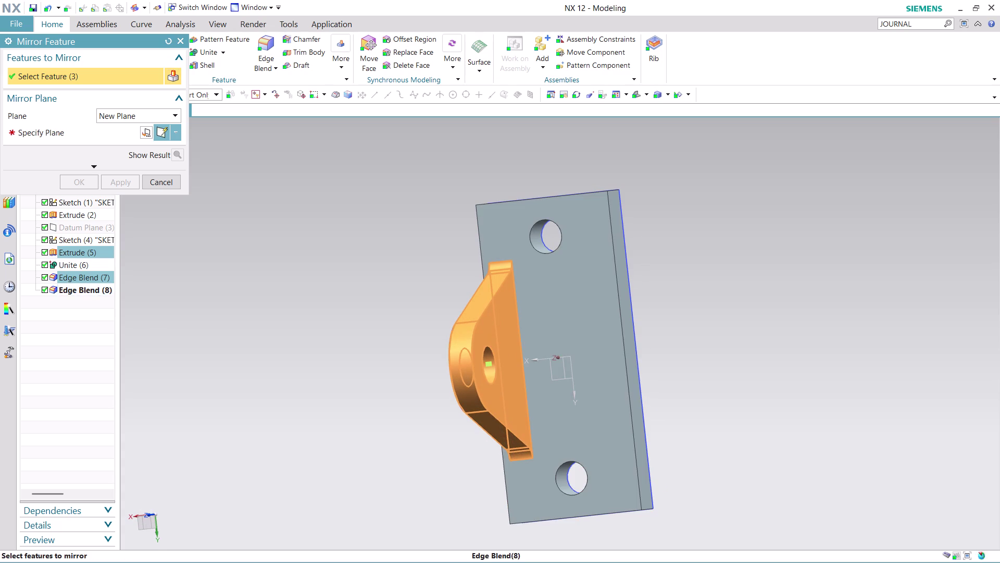
middle_drag(685, 338, 684, 238)
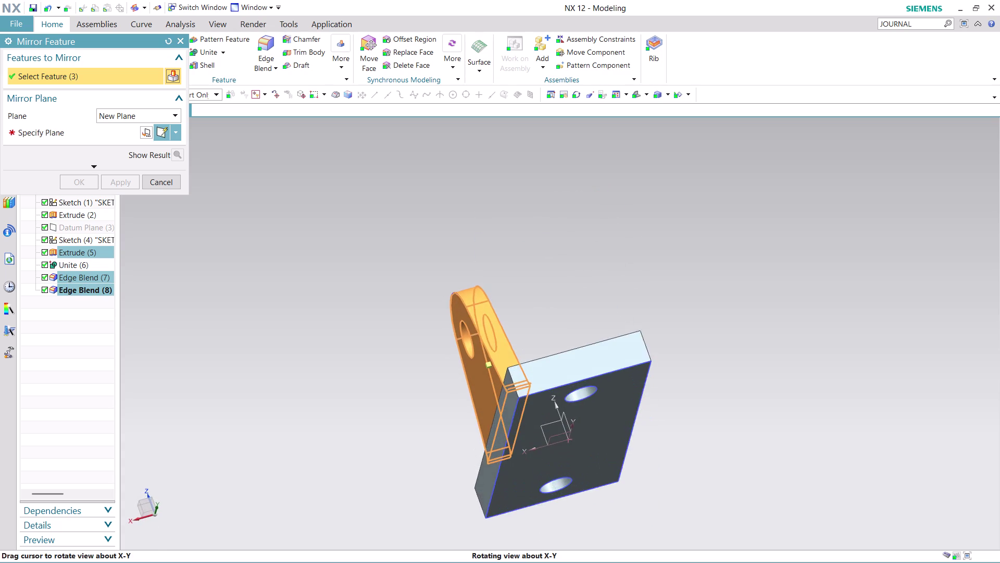
middle_drag(685, 237, 682, 227)
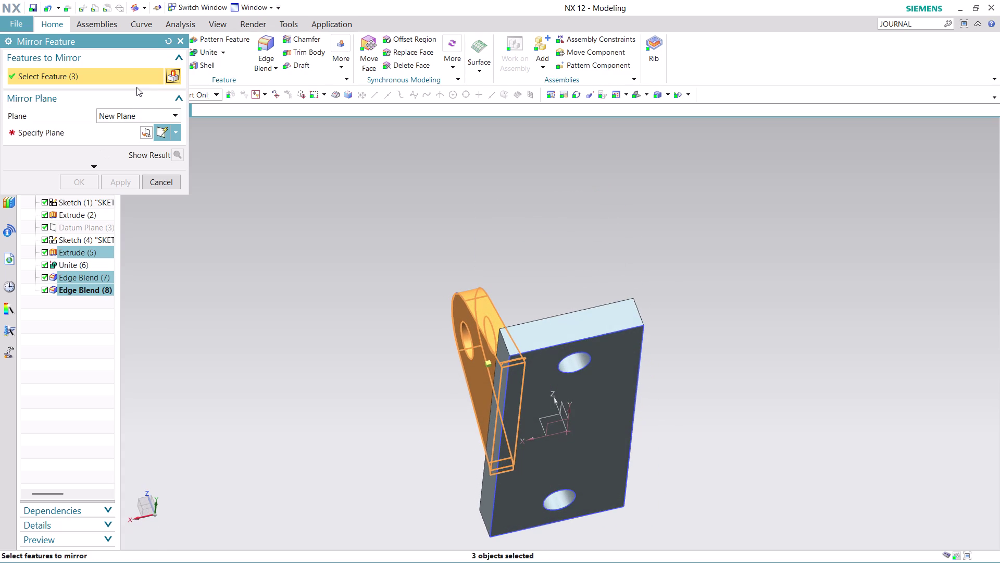
click(100, 132)
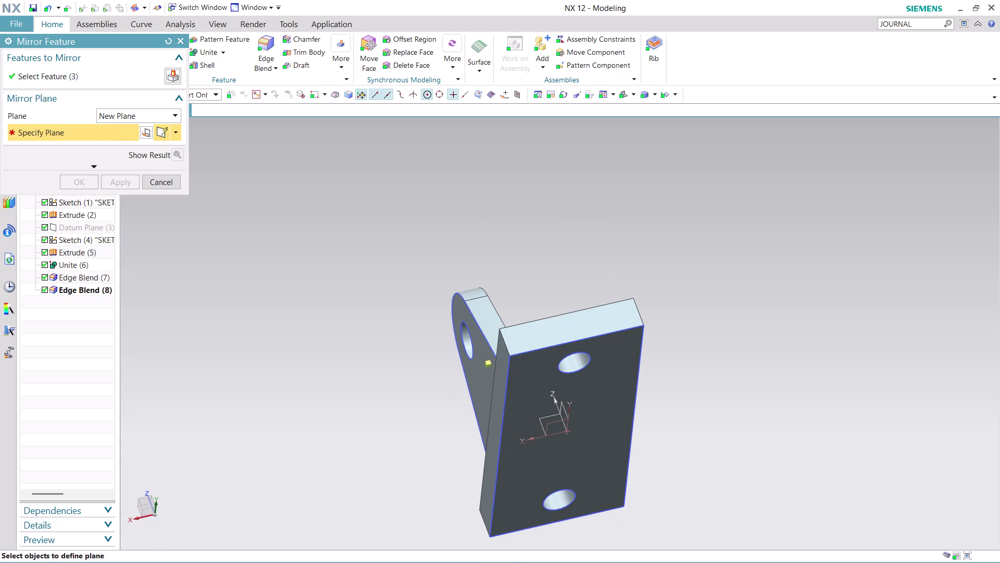
Mirror across the YZ datum plane at offset 32, apply, and close the dialog.
click(565, 413)
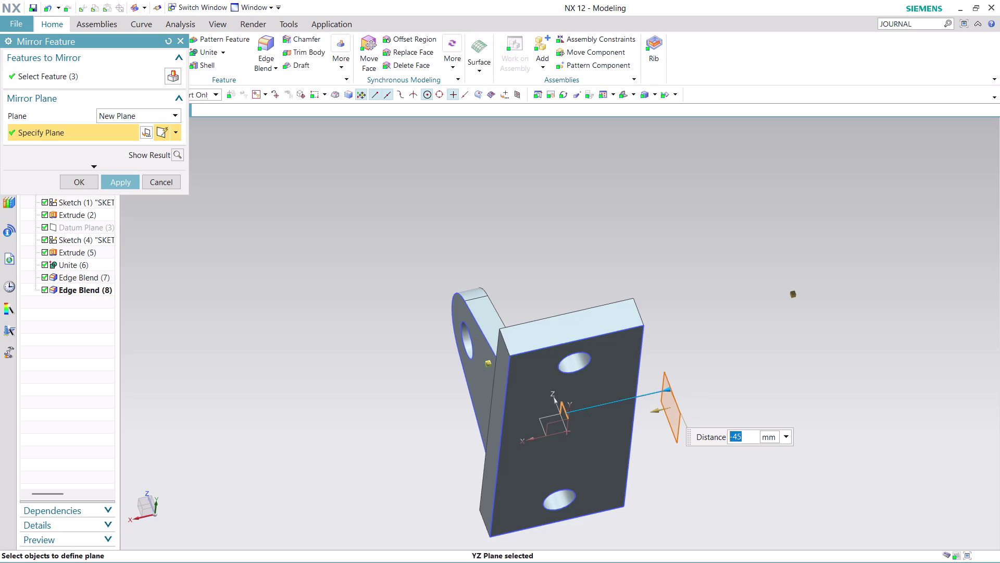
text(3)
text(2)
click(127, 185)
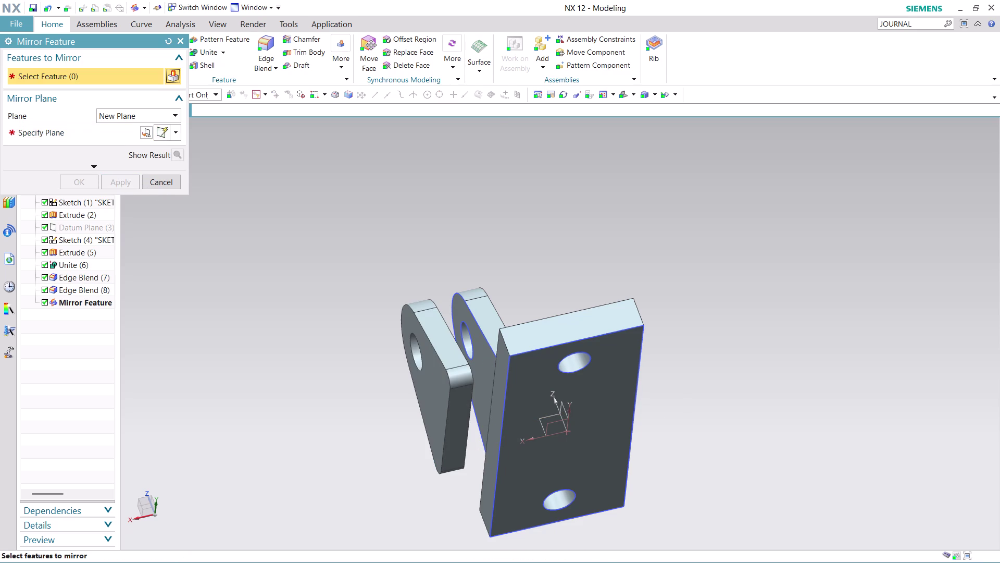
key(ctrl+z)
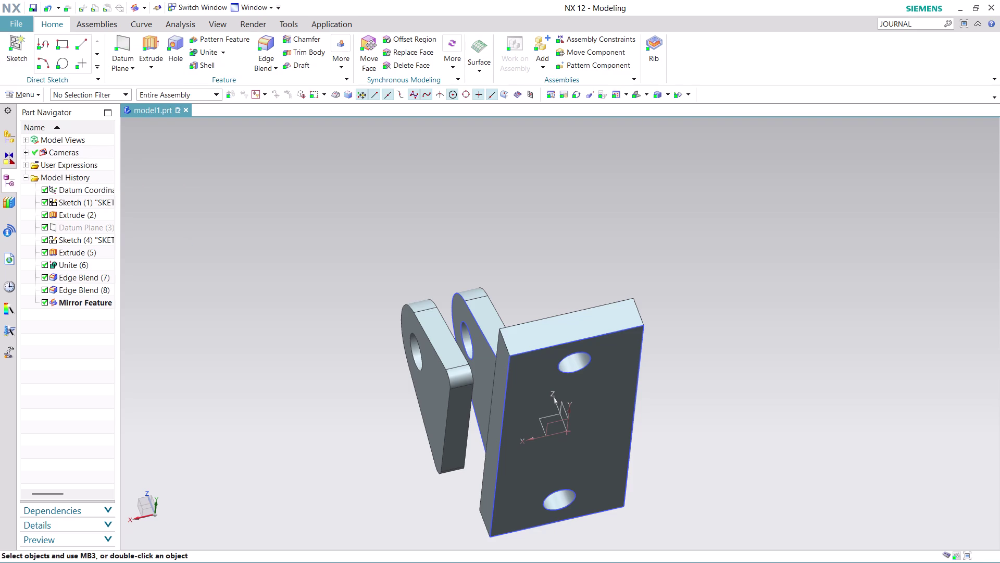
Undo the mirror and restart Mirror Feature with the lug extrusion and both fillets.
key(ctrl+z)
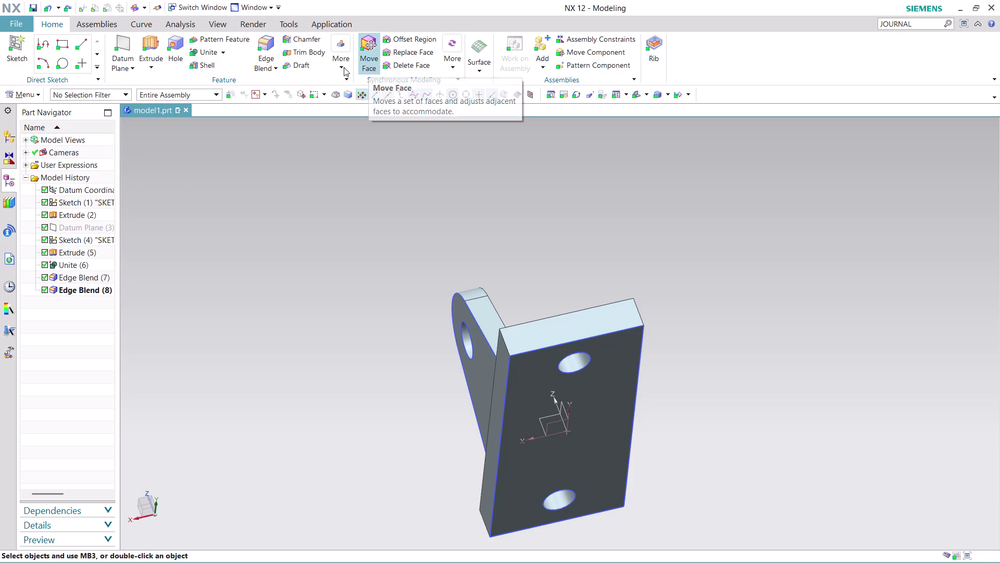
click(340, 64)
click(432, 96)
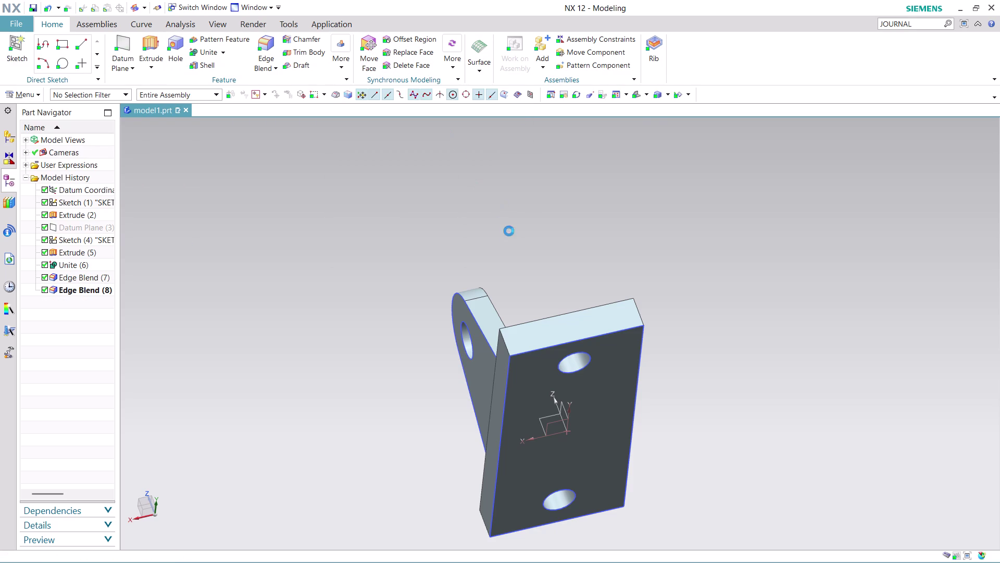
click(489, 324)
middle_drag(601, 256, 623, 315)
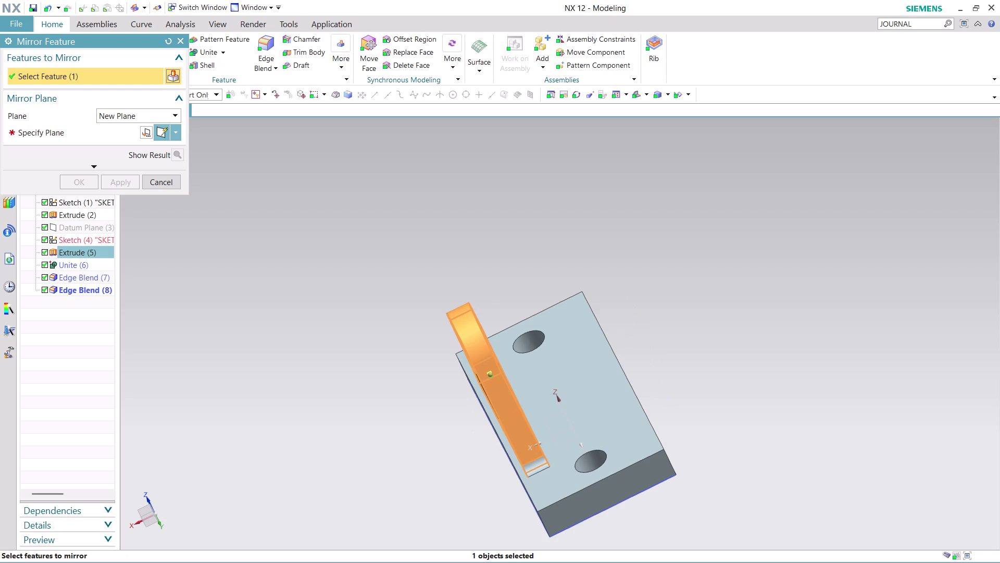
click(540, 465)
middle_drag(633, 351, 652, 401)
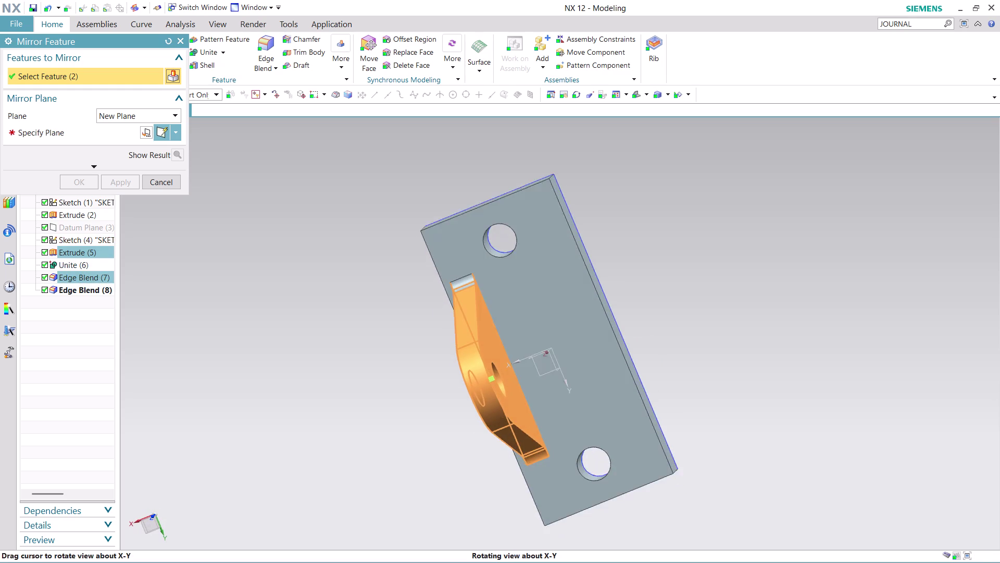
middle_drag(651, 402, 651, 402)
click(464, 284)
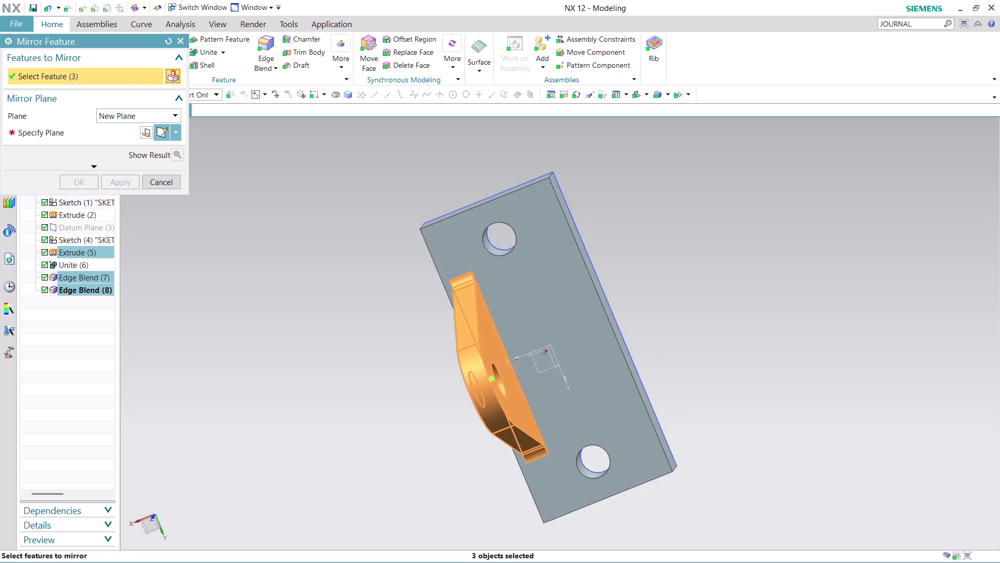
Mirror across the YZ datum plane at offset -32 and apply.
middle_drag(661, 329, 653, 195)
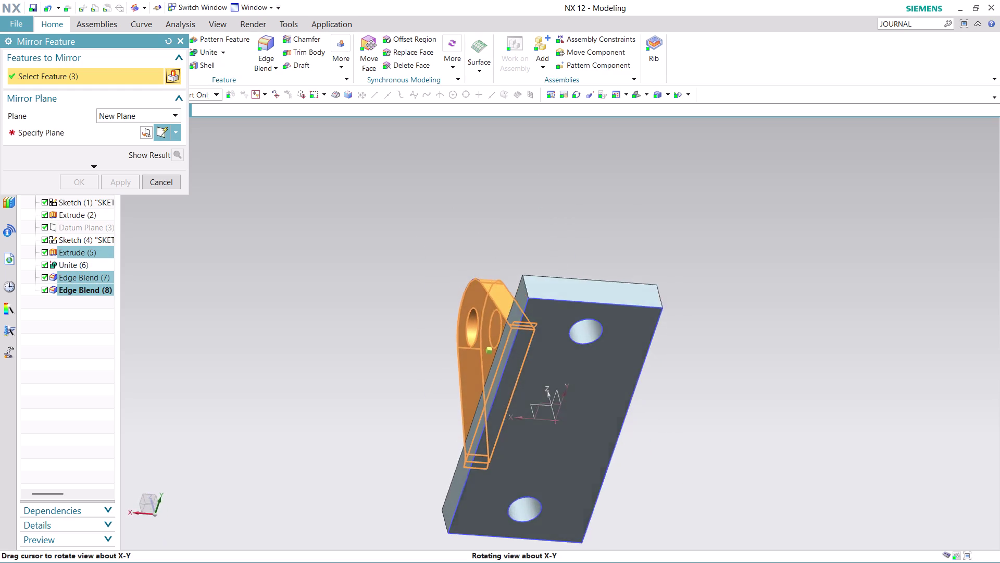
middle_drag(653, 196, 660, 202)
scroll(up, 3)
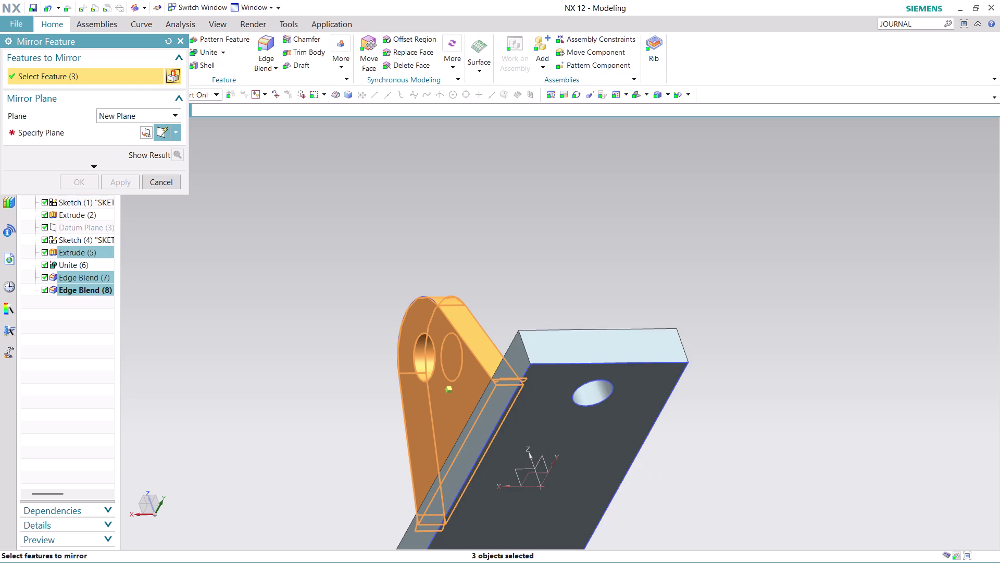
click(84, 140)
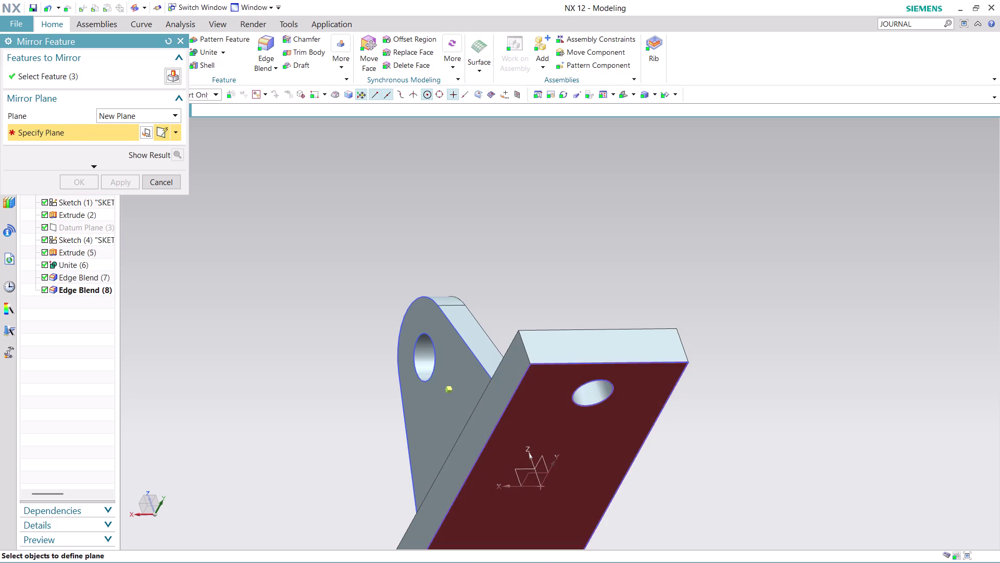
click(544, 460)
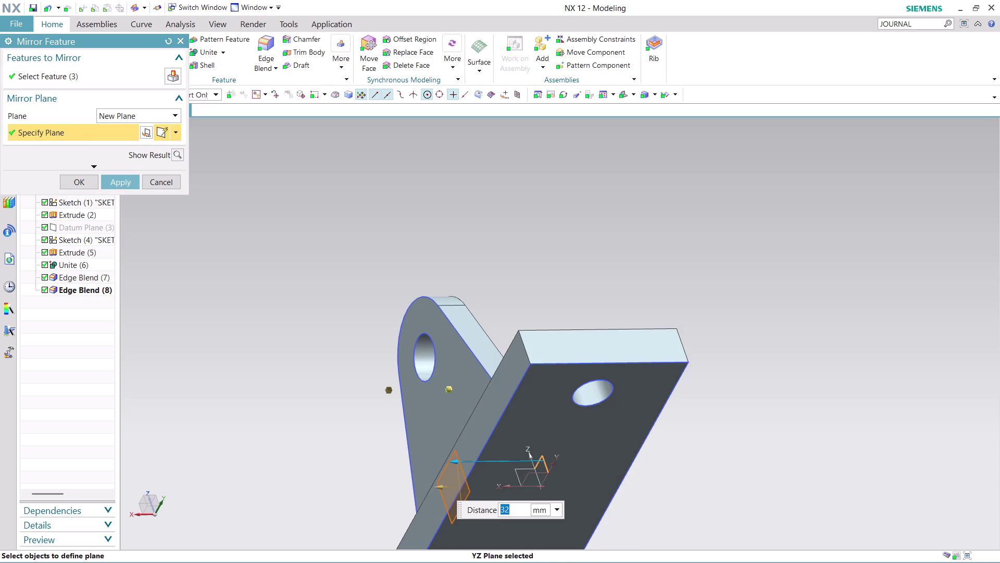
key(minus)
key(3)
key(2)
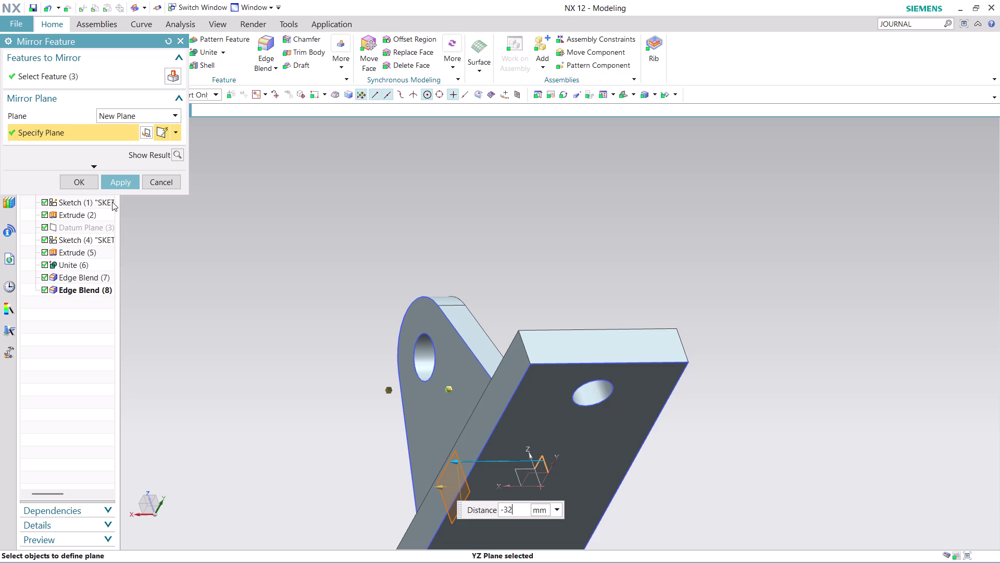
click(117, 186)
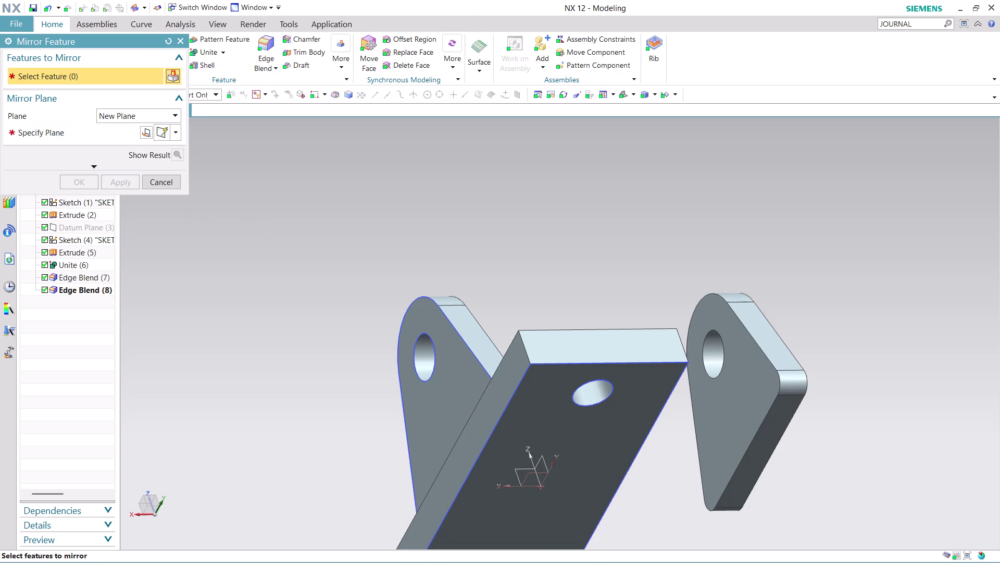
Orbit to inspect the detached lug copy, then undo the misplaced mirror entirely.
scroll(down, 3)
middle_drag(849, 507, 816, 479)
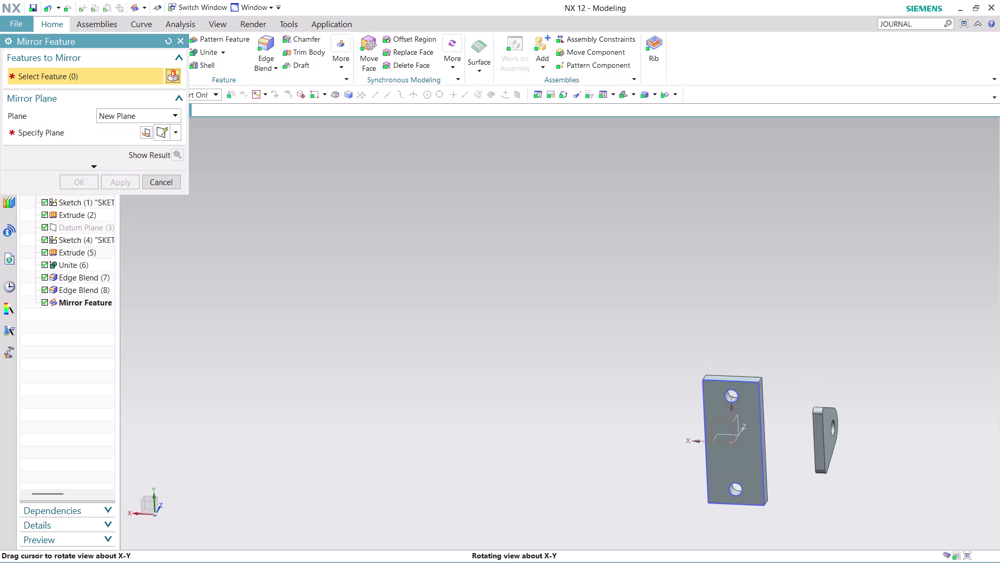
middle_drag(816, 478, 809, 524)
scroll(up, 3)
scroll(up, 3)
middle_drag(794, 358, 795, 359)
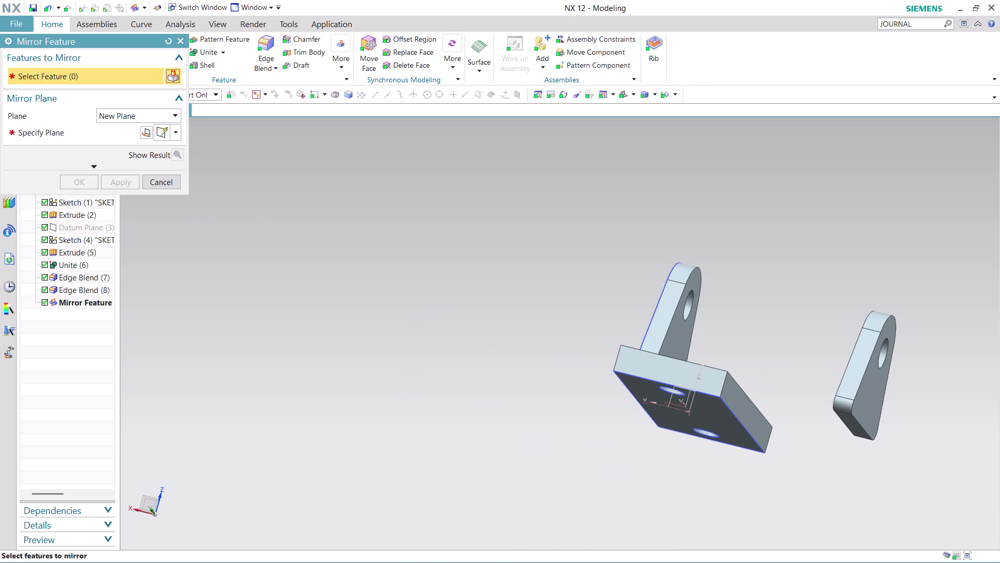
middle_drag(795, 359, 796, 395)
middle_click(796, 394)
scroll(up, 3)
scroll(up, 3)
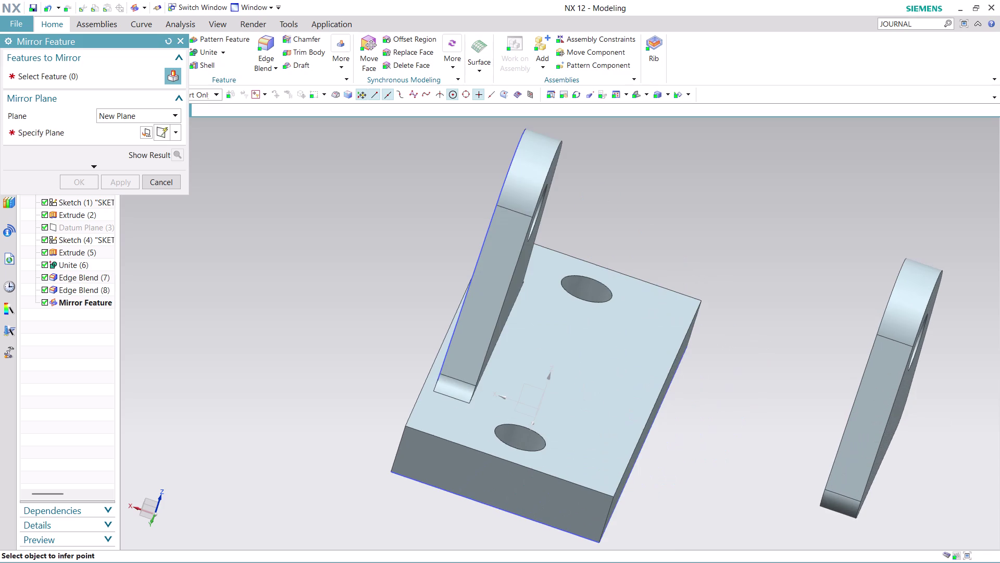
scroll(down, 3)
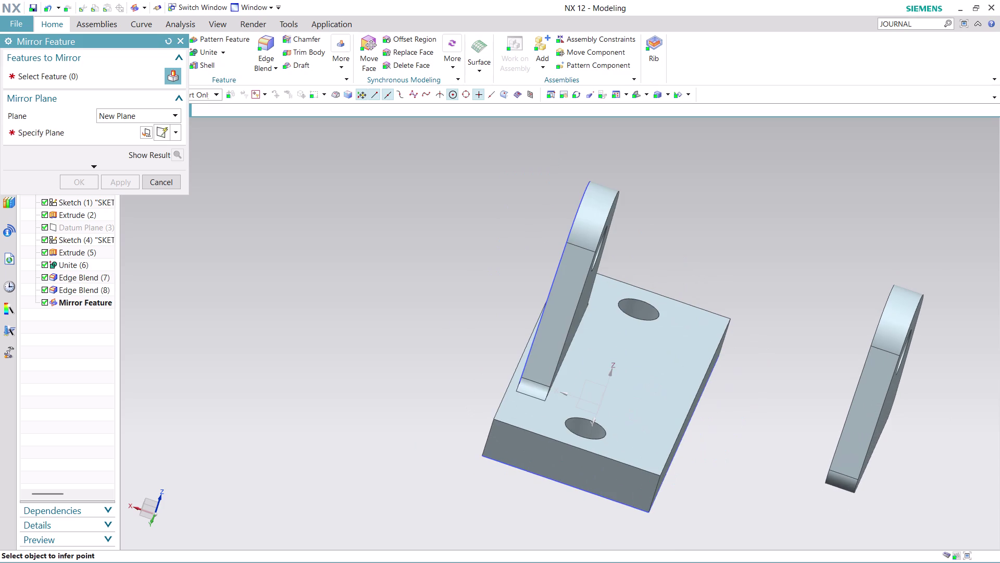
key(ctrl+z)
key(ctrl+z)
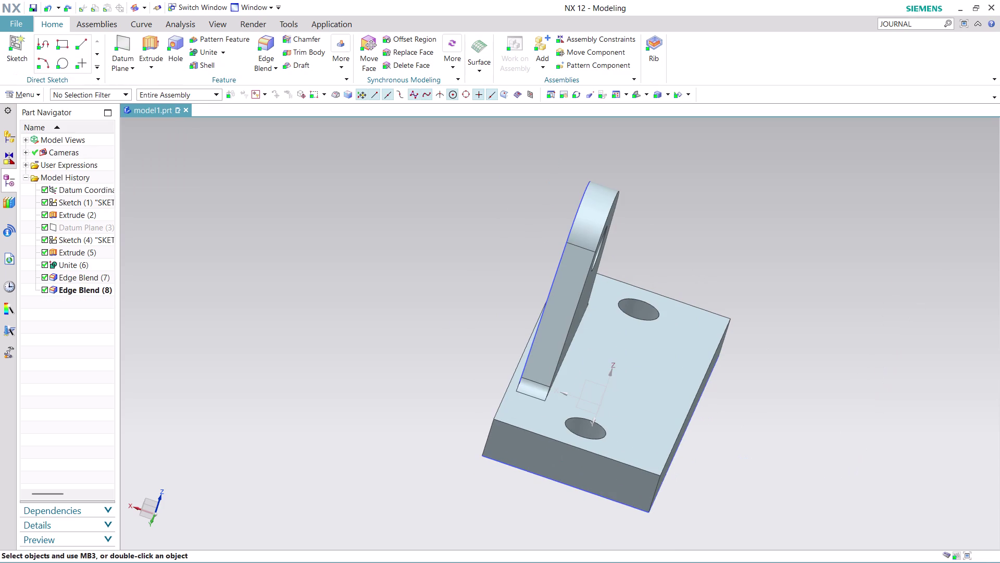
Start a Mirror Feature whose plane is the YC plane at distance 0.
click(338, 64)
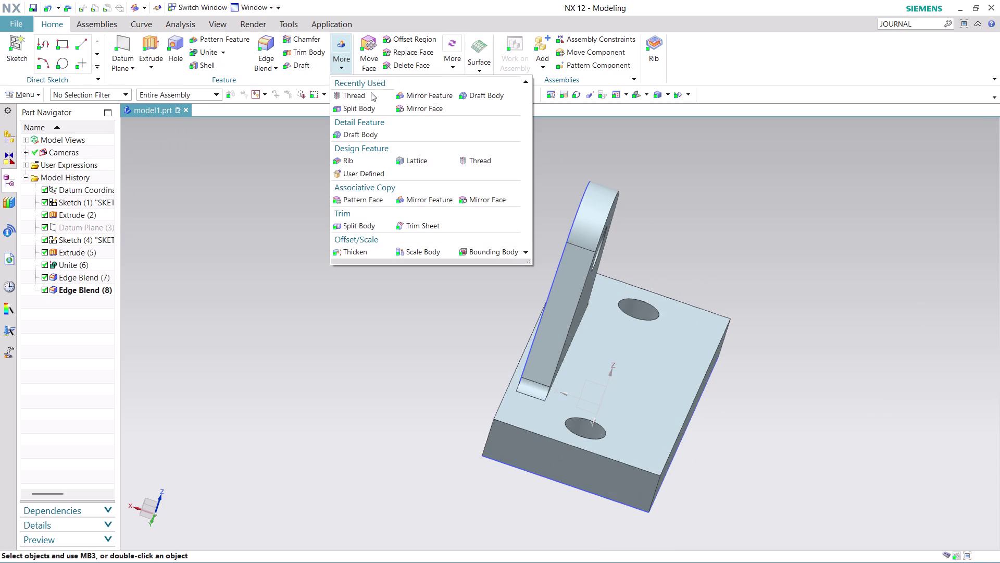
click(432, 97)
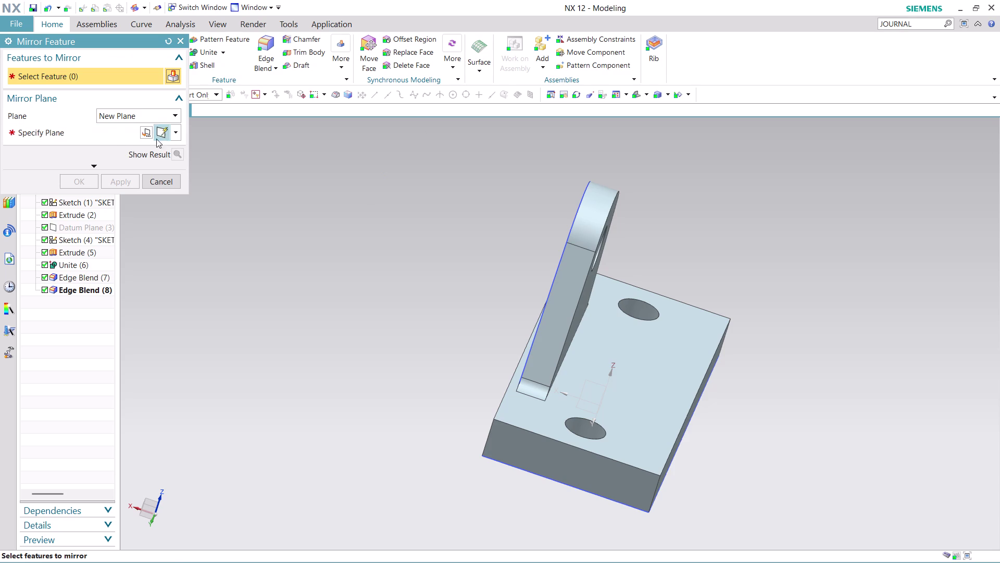
click(173, 131)
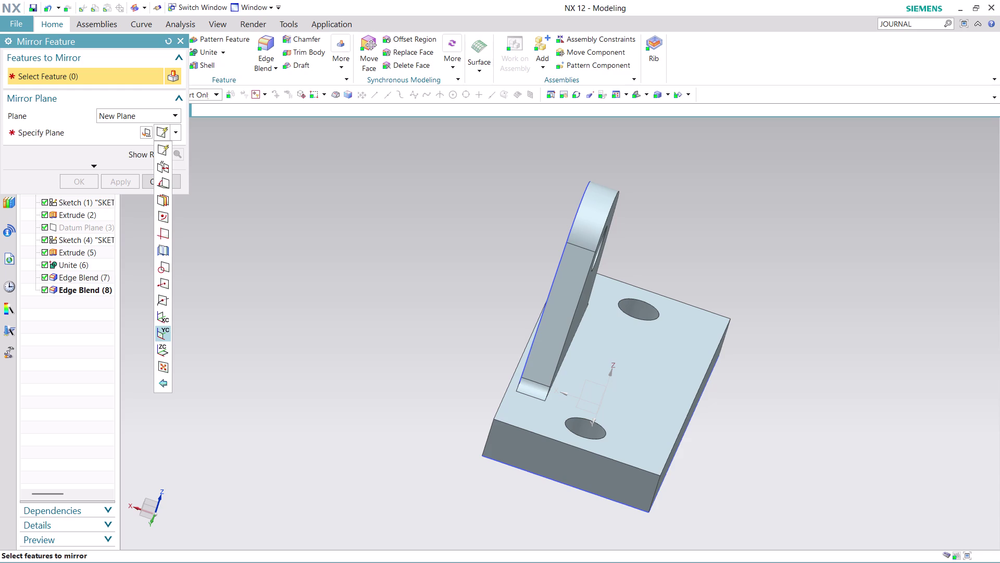
click(163, 314)
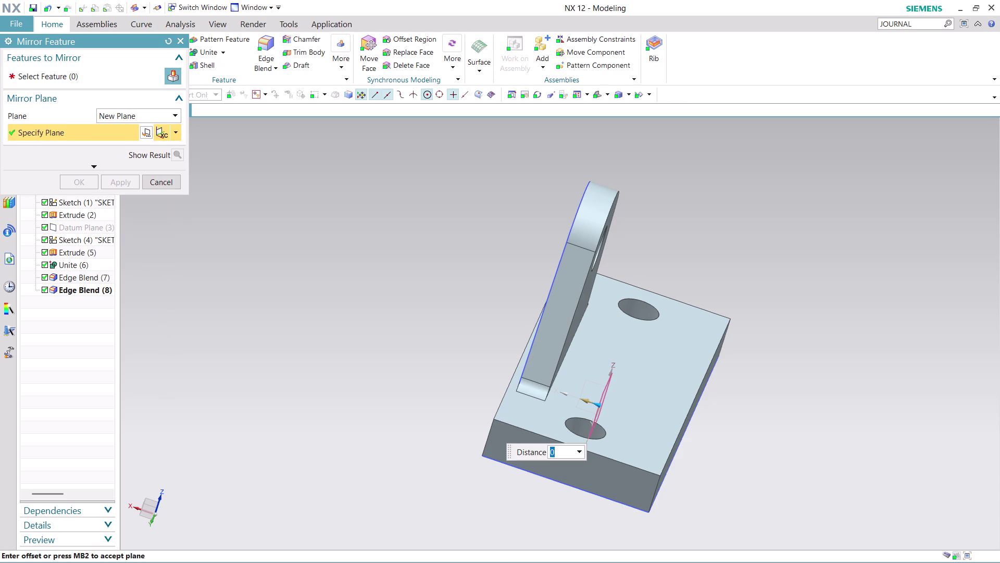
middle_drag(791, 423, 833, 386)
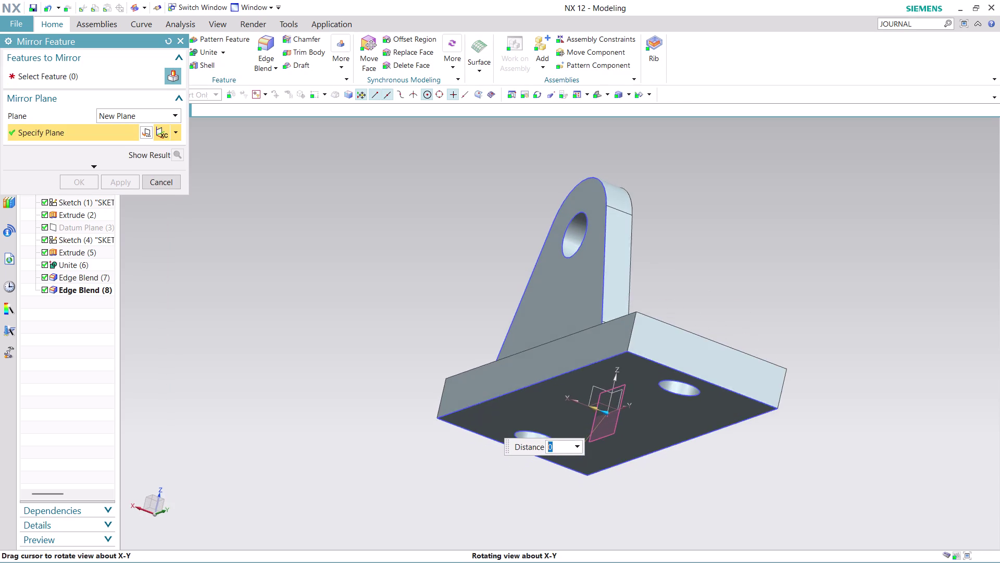
middle_drag(833, 386, 833, 393)
middle_click(830, 393)
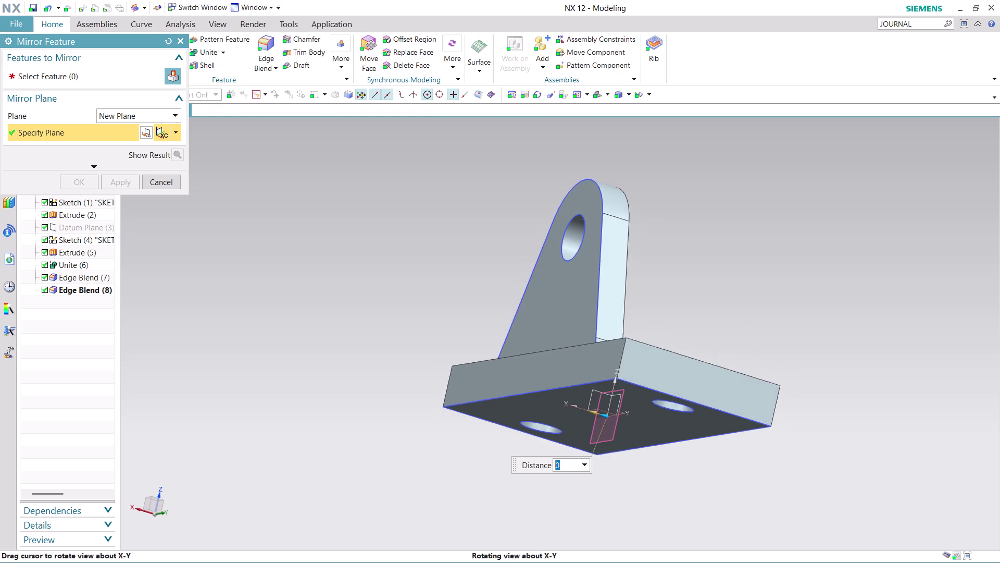
middle_click(827, 389)
middle_drag(827, 389, 823, 395)
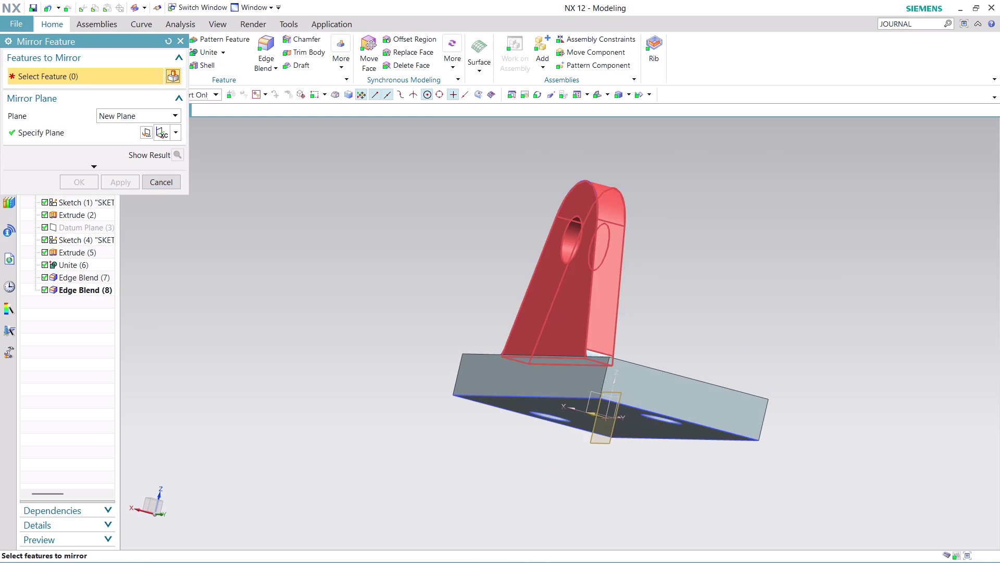
Select Extrude (5), Edge Blend (7) and Edge Blend (8) via QuickPick for mirroring.
click(574, 276)
middle_drag(733, 255, 736, 291)
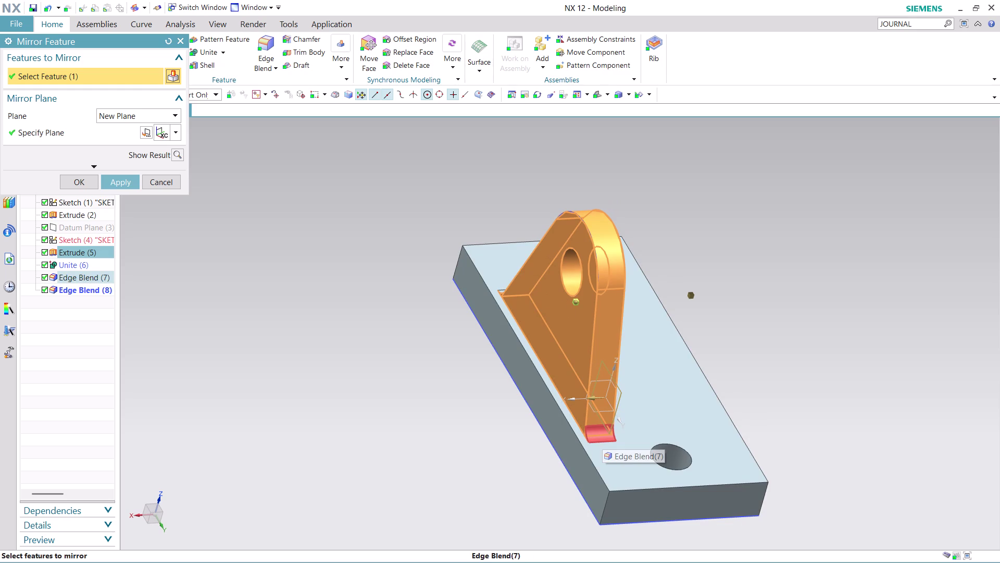
click(602, 436)
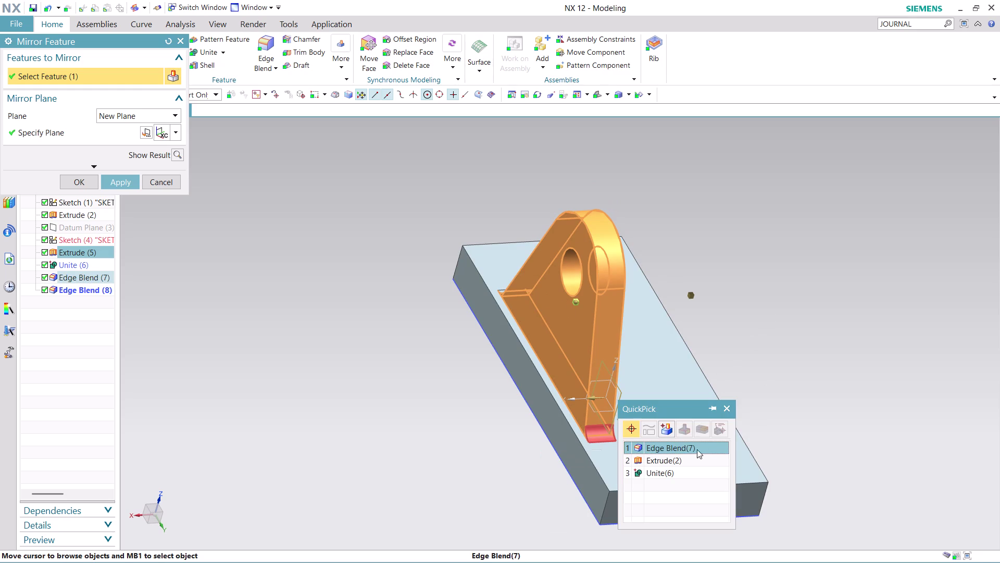
click(695, 448)
middle_drag(750, 334, 761, 374)
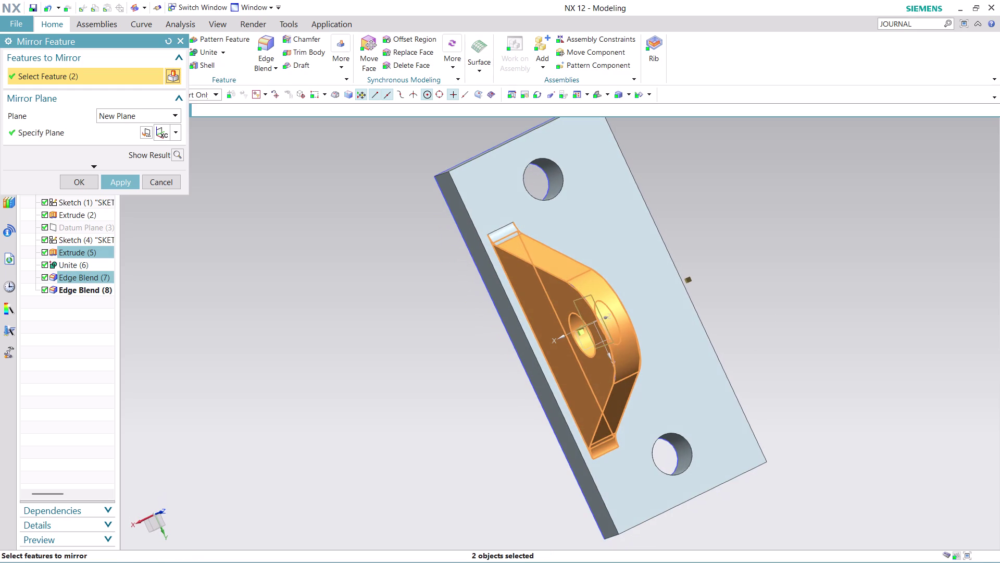
click(506, 238)
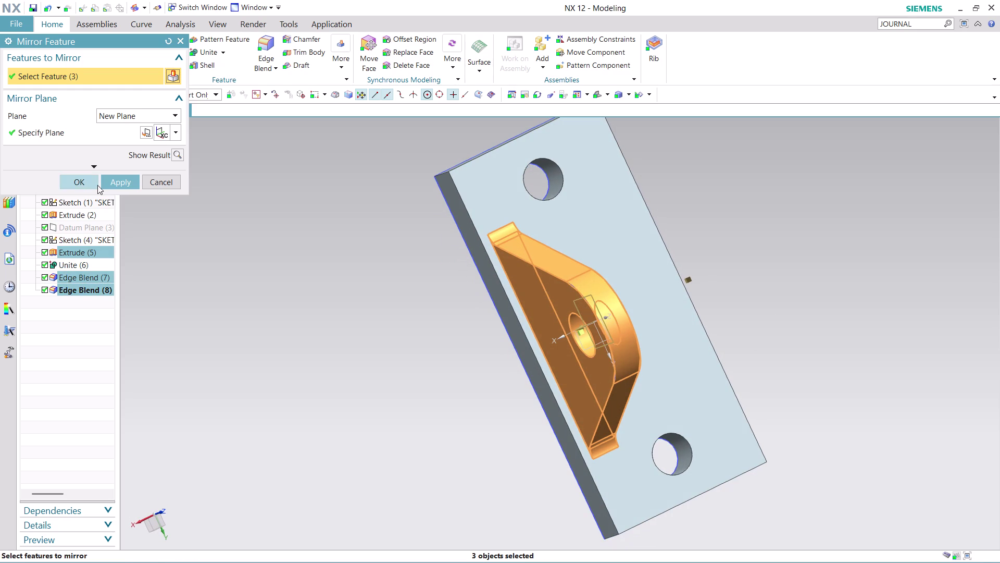
Apply the mirror, inspect both lugs, and close the dialog.
click(112, 183)
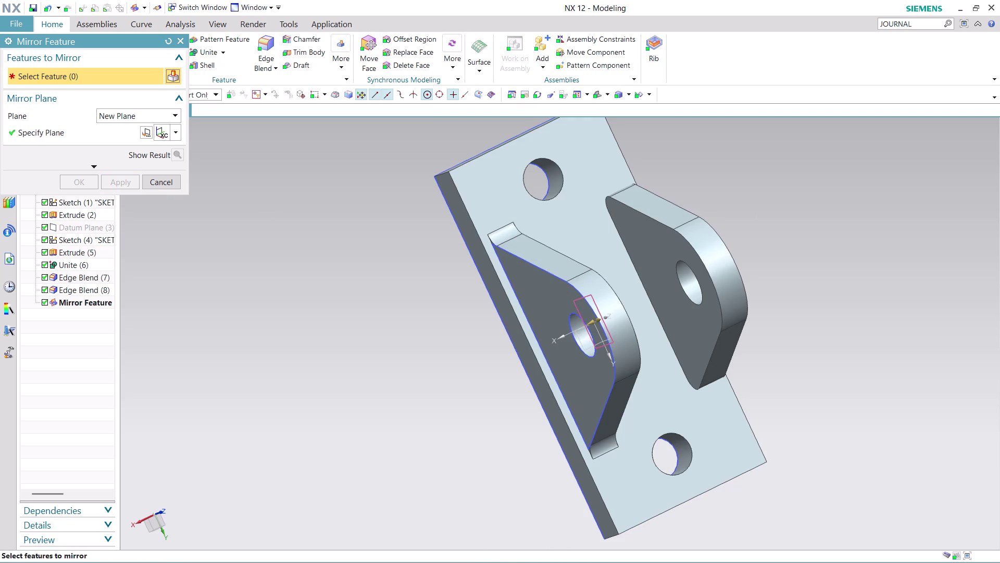
middle_drag(855, 228, 806, 202)
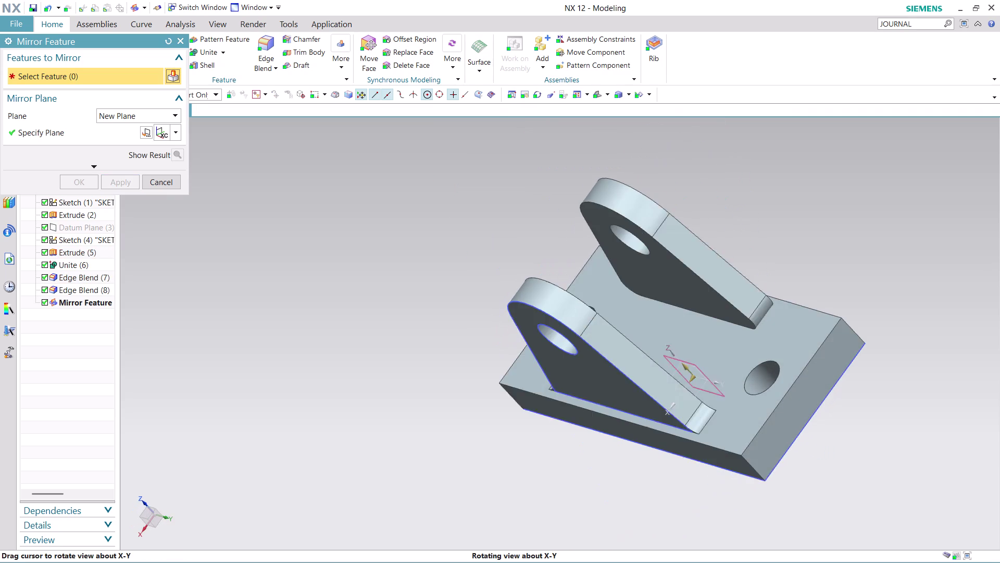
middle_drag(807, 202, 814, 193)
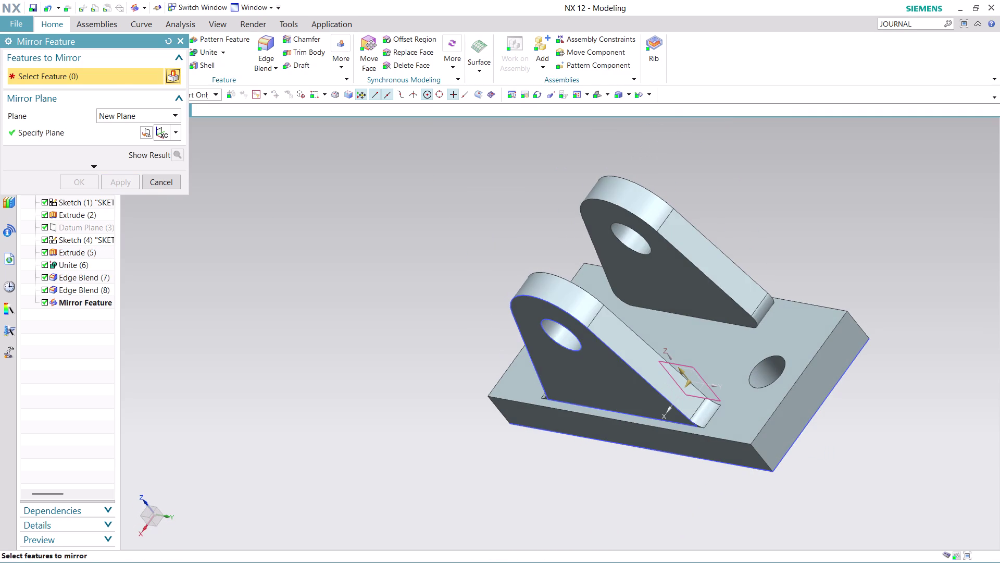
click(172, 183)
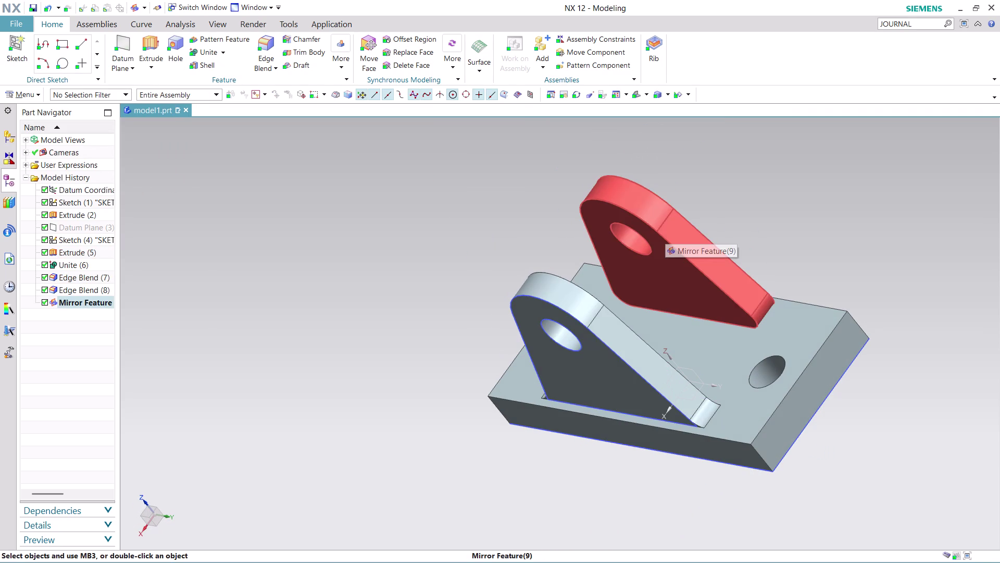
Unite the mirrored lug with the base body, then undo both the union and the mirror.
click(198, 53)
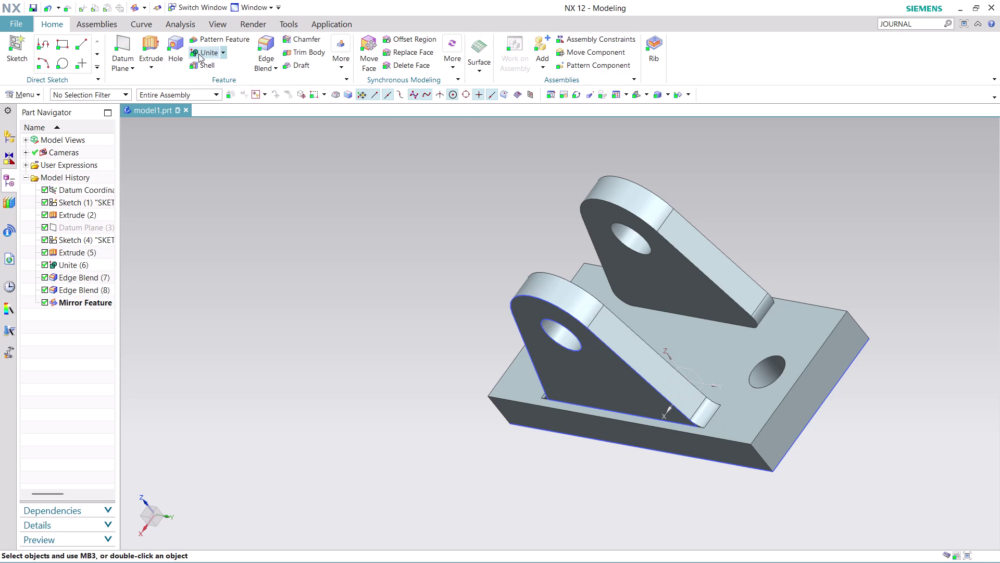
click(686, 261)
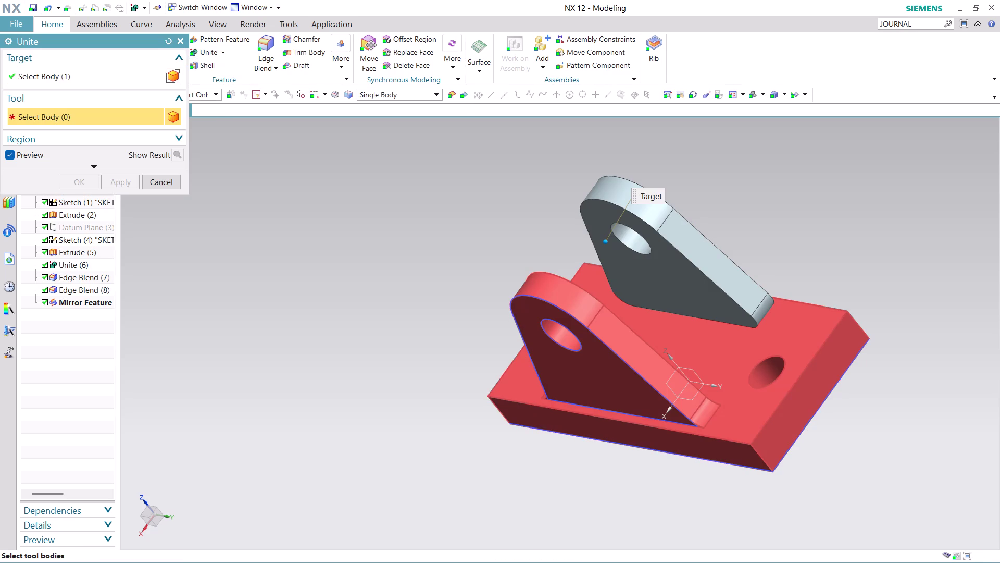
click(814, 332)
click(119, 184)
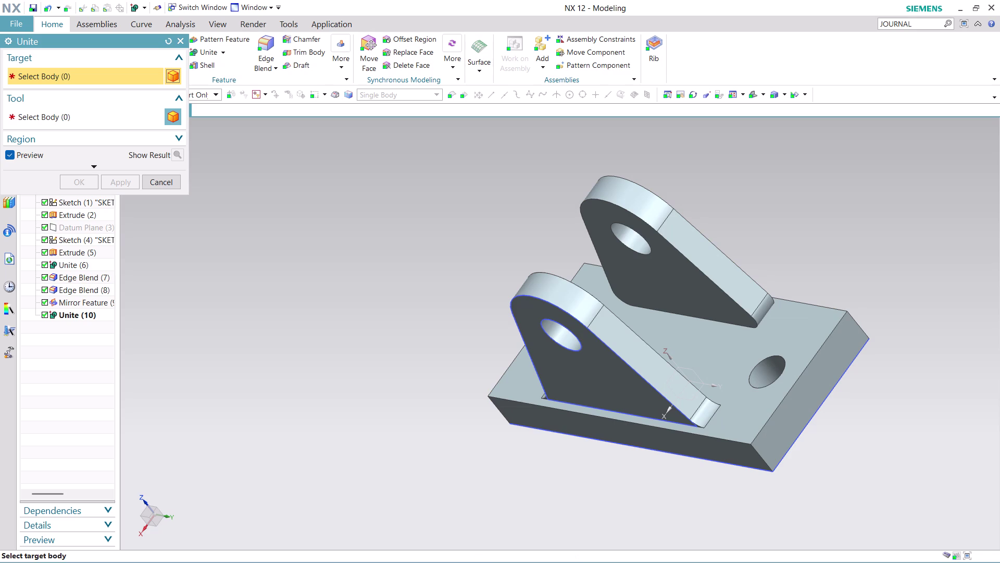
click(172, 183)
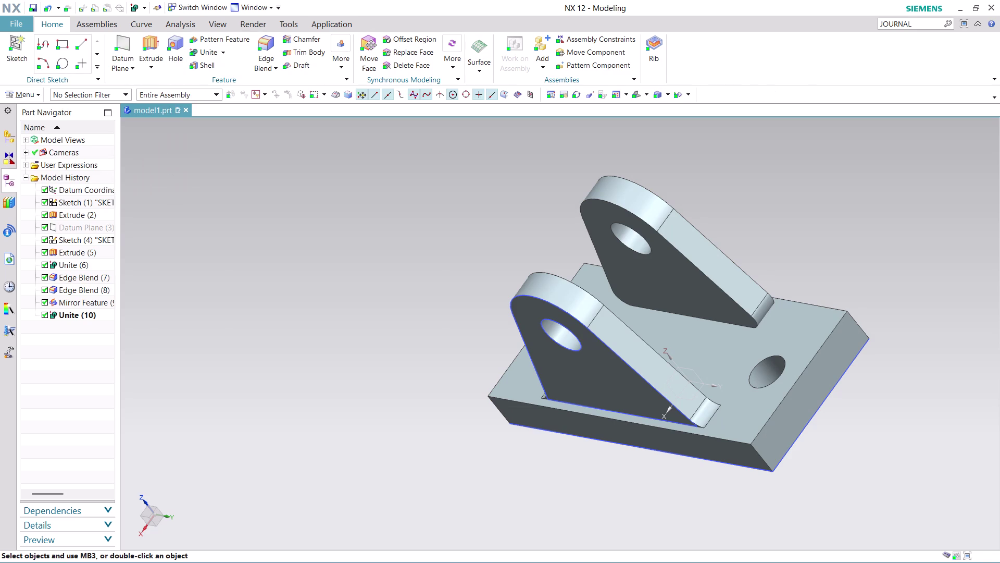
key(ctrl+z)
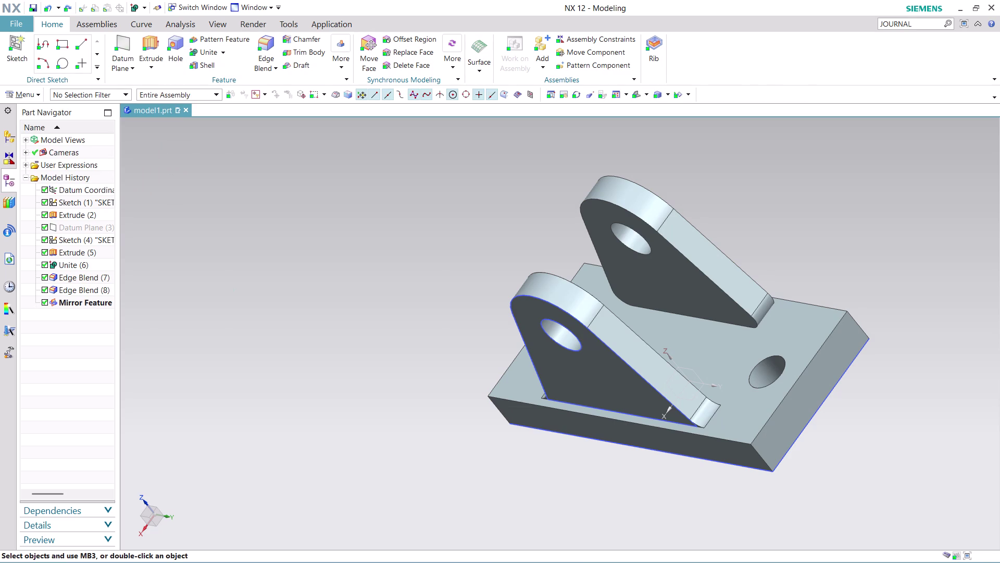
key(ctrl+z)
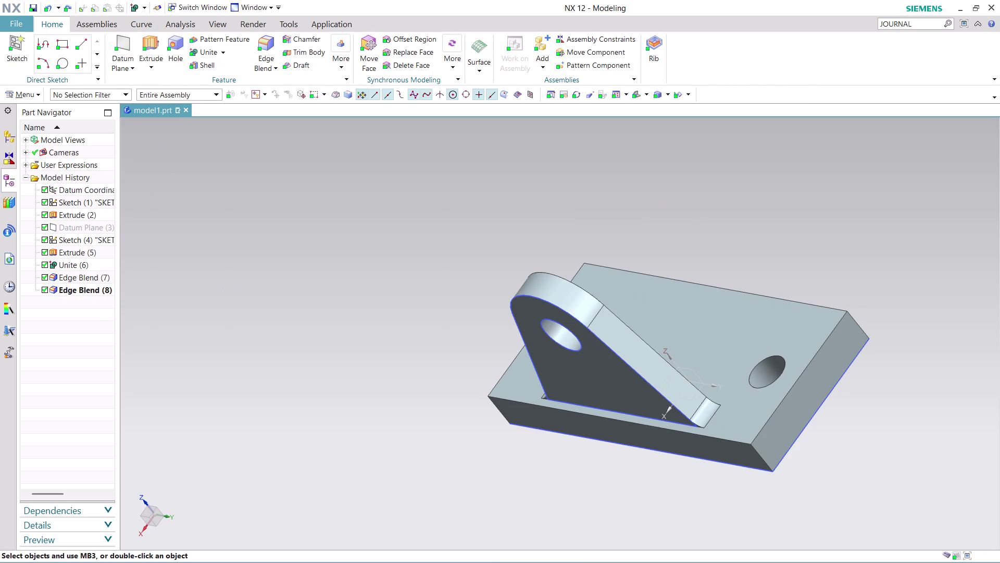
Mirror the Extrude (5) lug feature, picked through QuickPick.
click(342, 62)
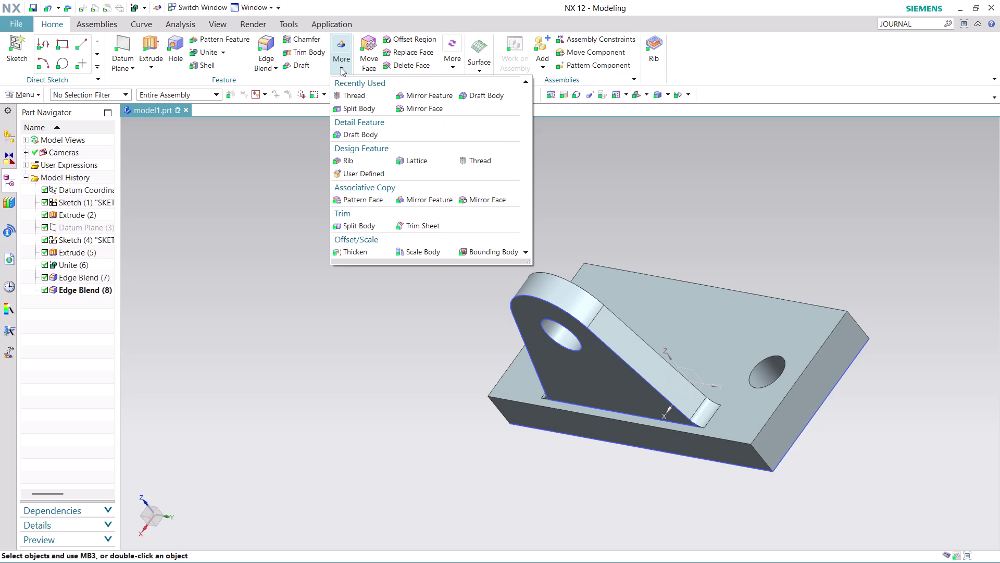
click(421, 91)
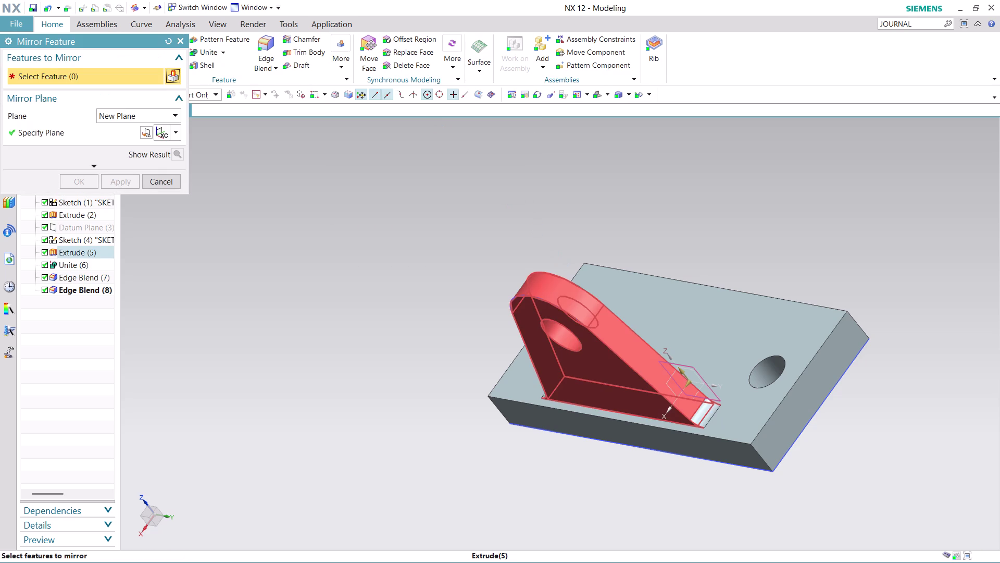
click(629, 346)
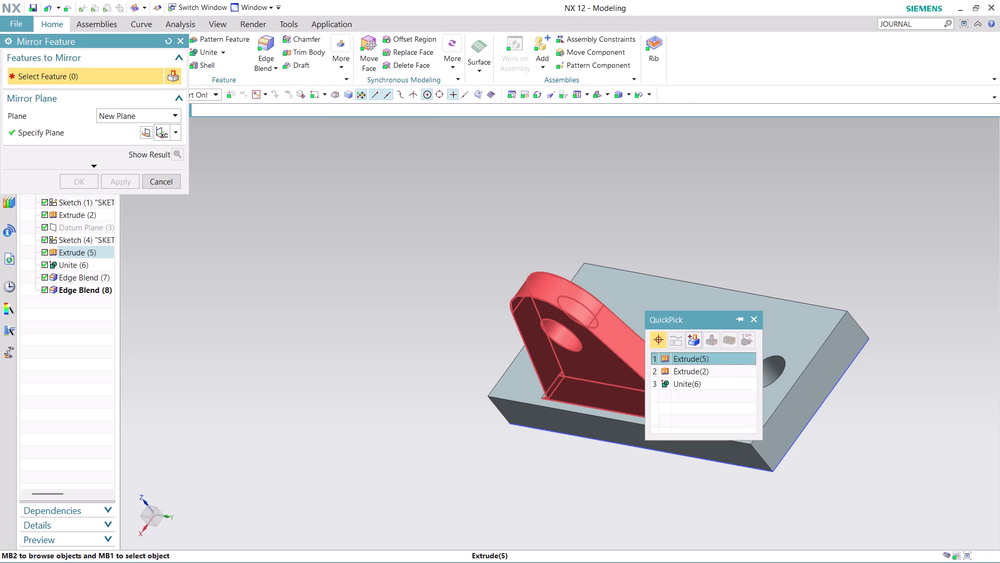
click(714, 357)
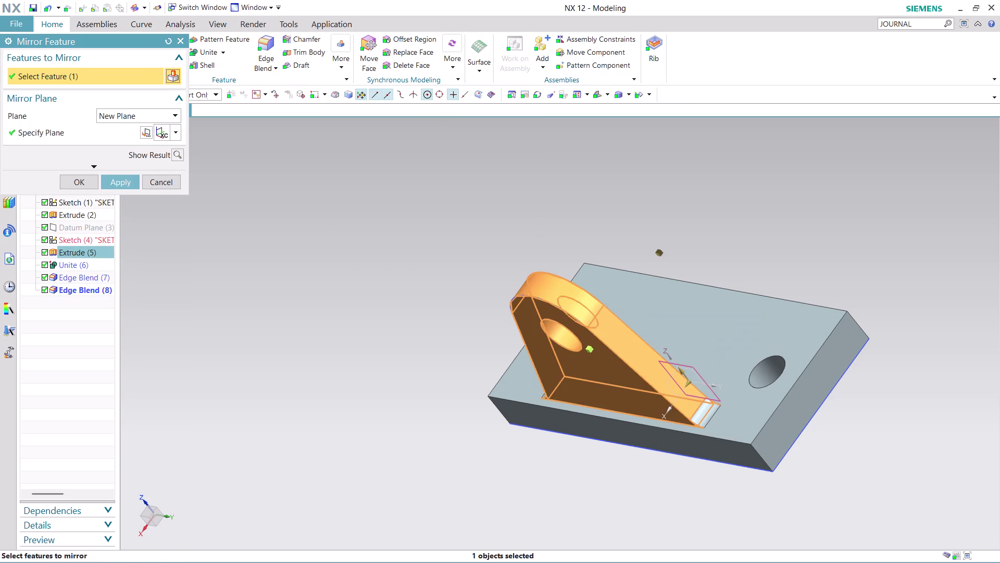
scroll(up, 3)
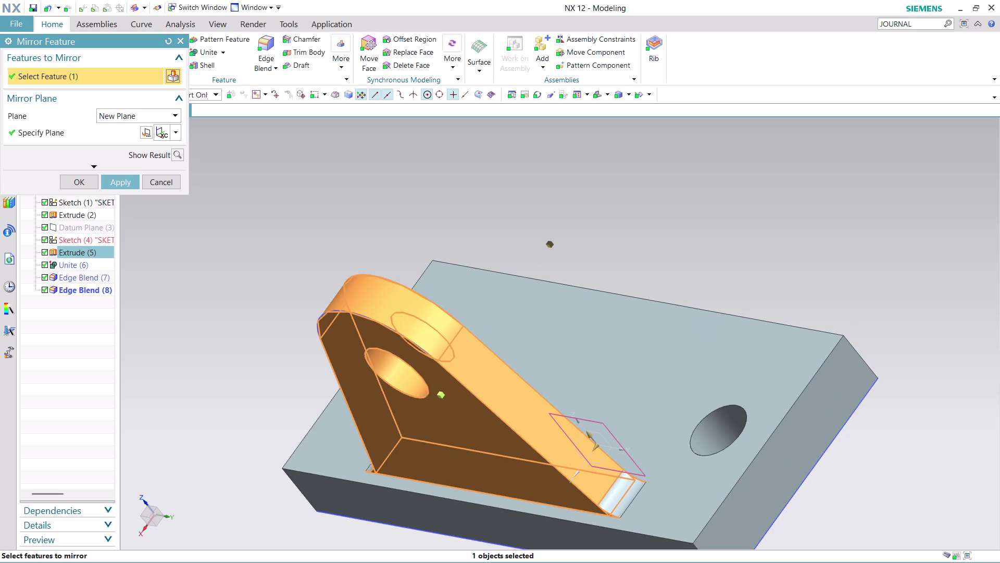
click(119, 183)
scroll(down, 3)
middle_drag(853, 242, 846, 257)
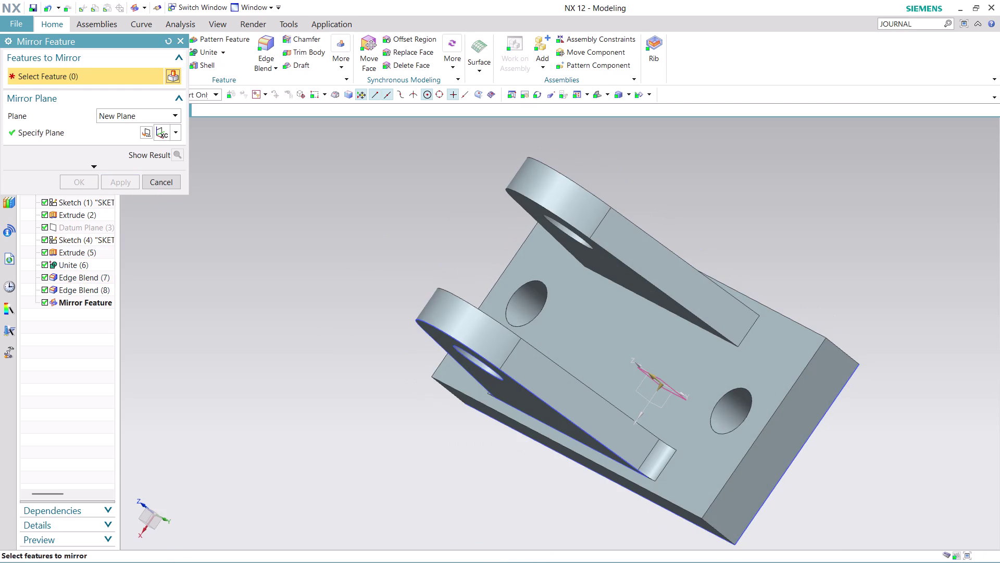
click(152, 180)
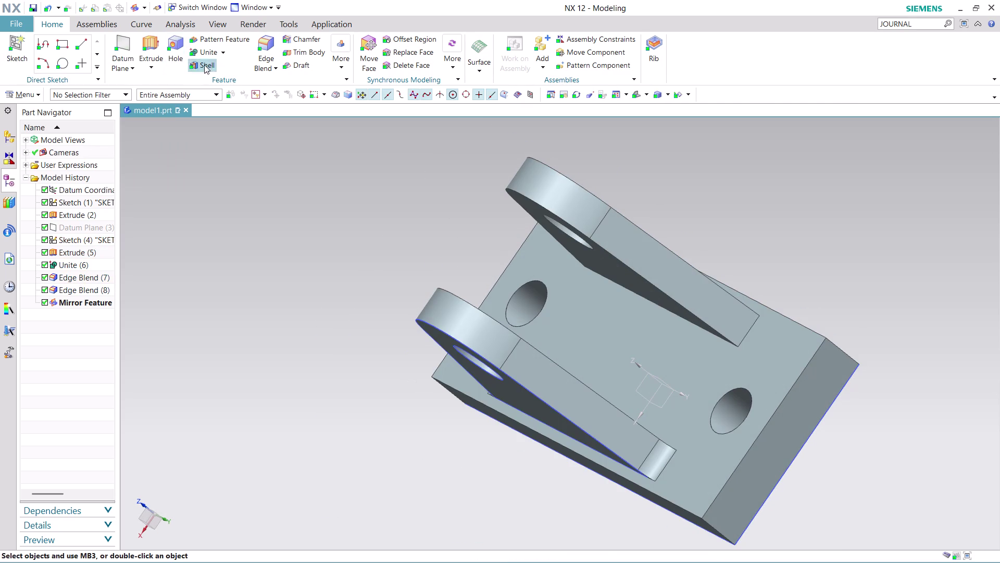
Unite the bracket body (target) with the mirrored lug (tool), then begin an edge blend.
click(212, 52)
click(634, 243)
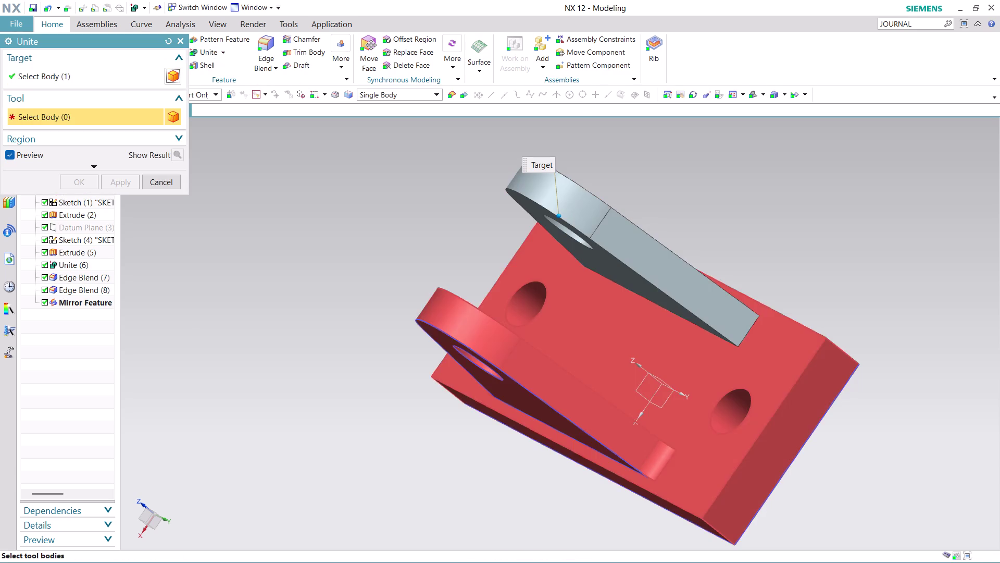
click(778, 360)
click(131, 181)
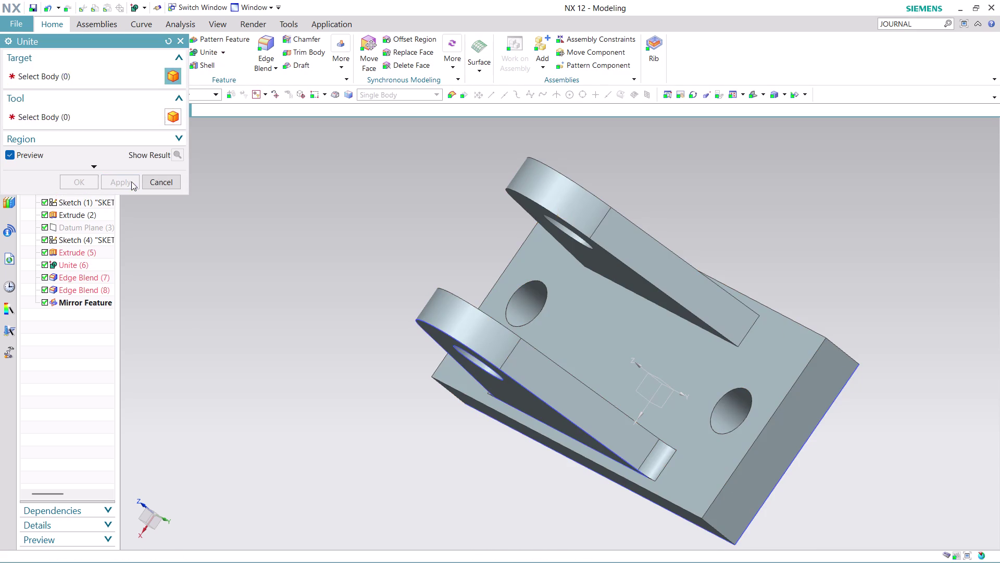
click(155, 177)
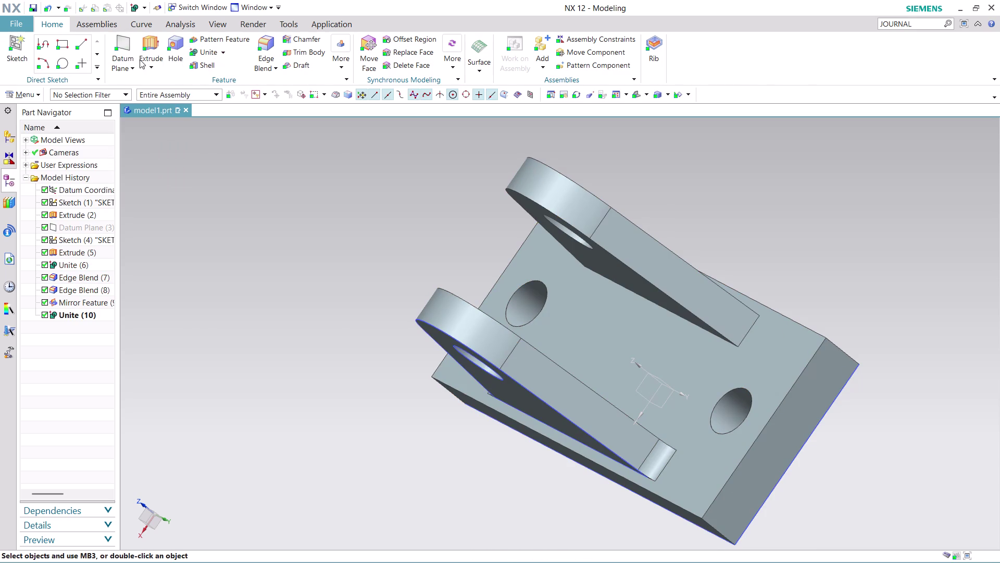
click(264, 43)
click(743, 334)
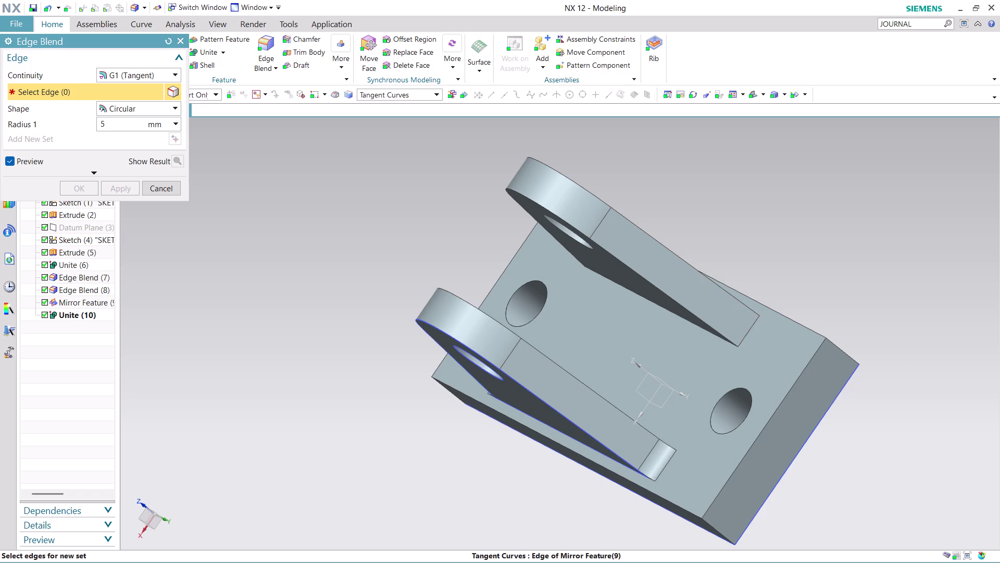
Round the mirrored lug's two base edges with a 5 mm Edge Blend.
middle_drag(752, 232, 753, 231)
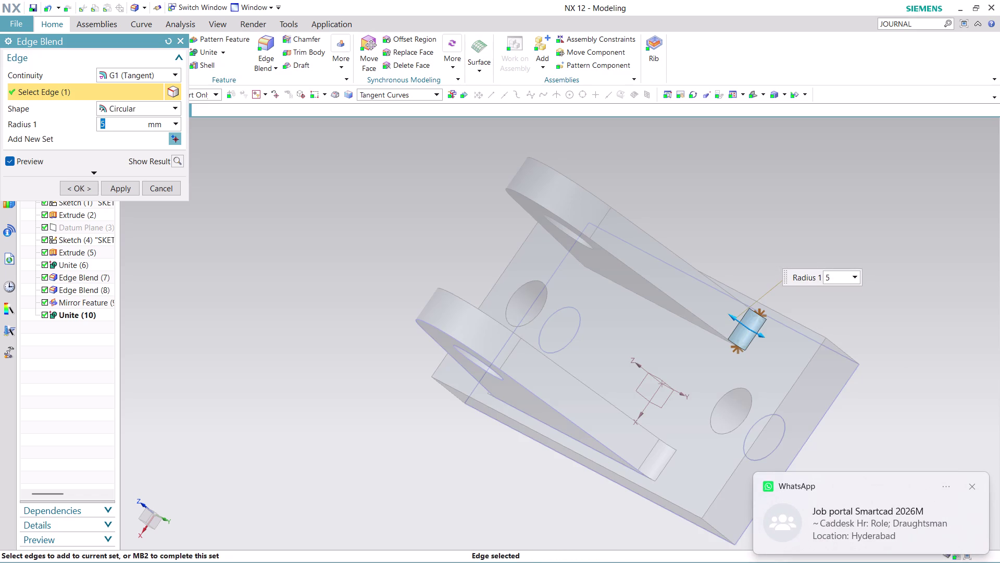
middle_drag(752, 230, 794, 281)
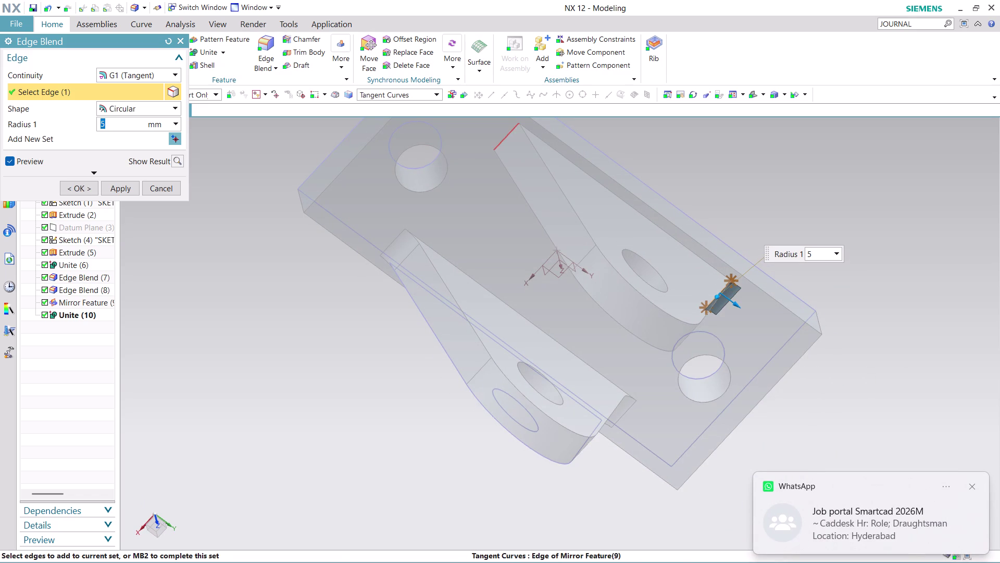
click(513, 136)
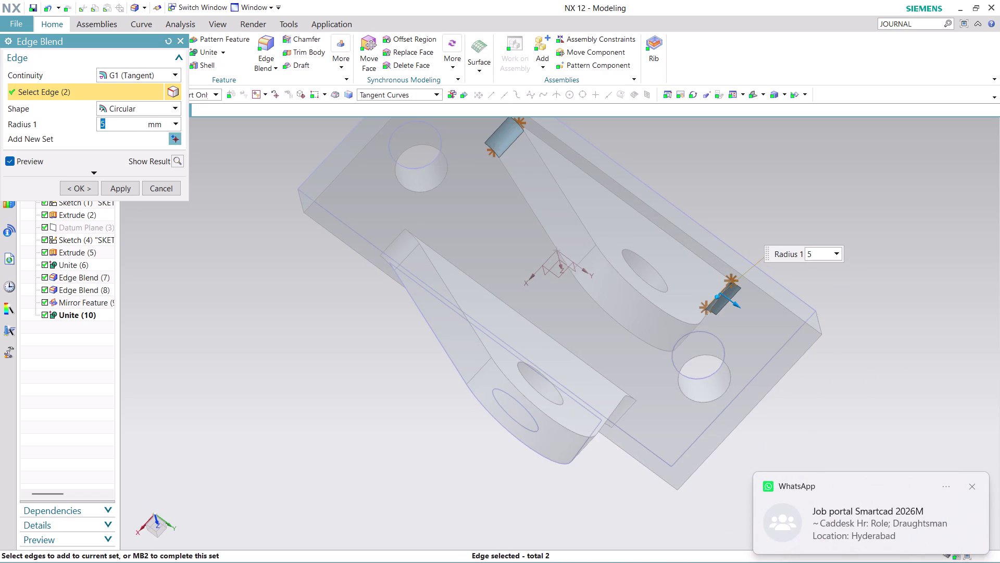
click(121, 187)
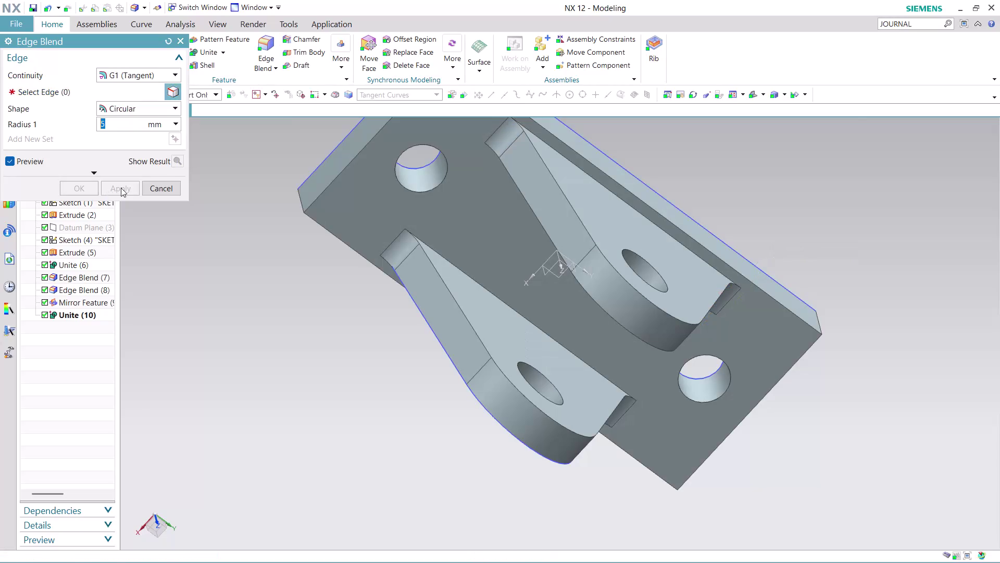
click(156, 187)
Orbit the model to inspect the new 5 mm fillets from the front.
scroll(down, 3)
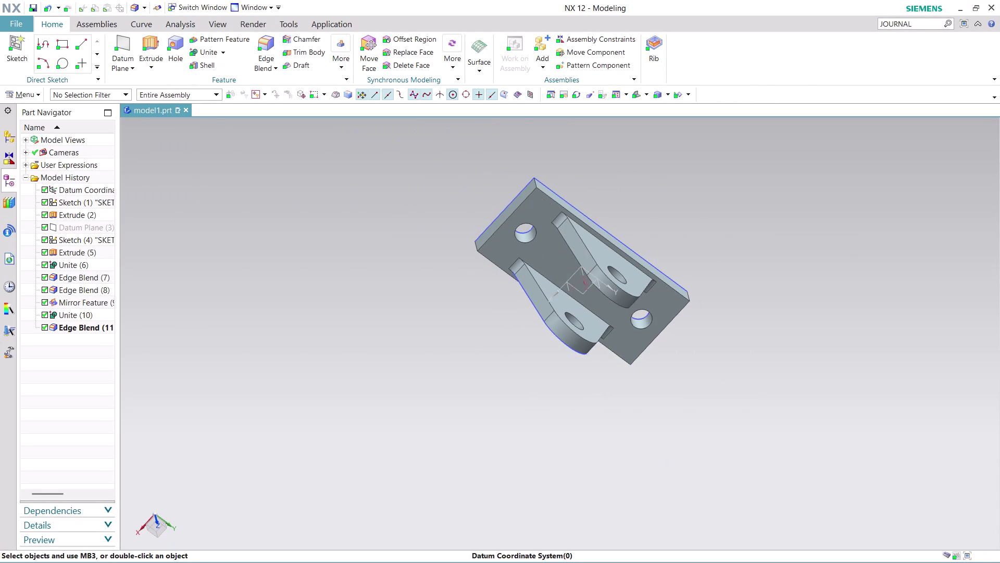
middle_drag(730, 354, 742, 271)
scroll(up, 3)
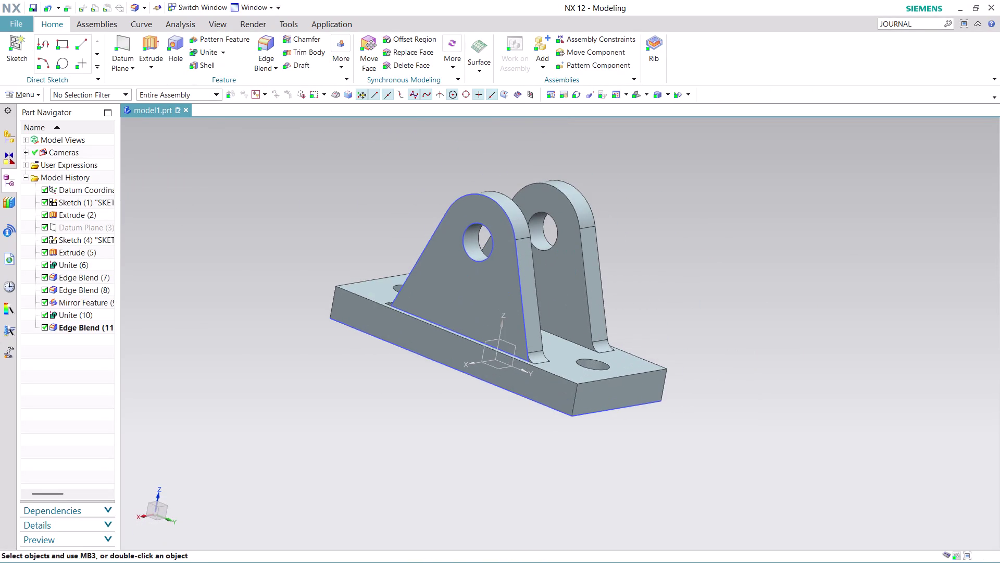
middle_drag(724, 323, 596, 290)
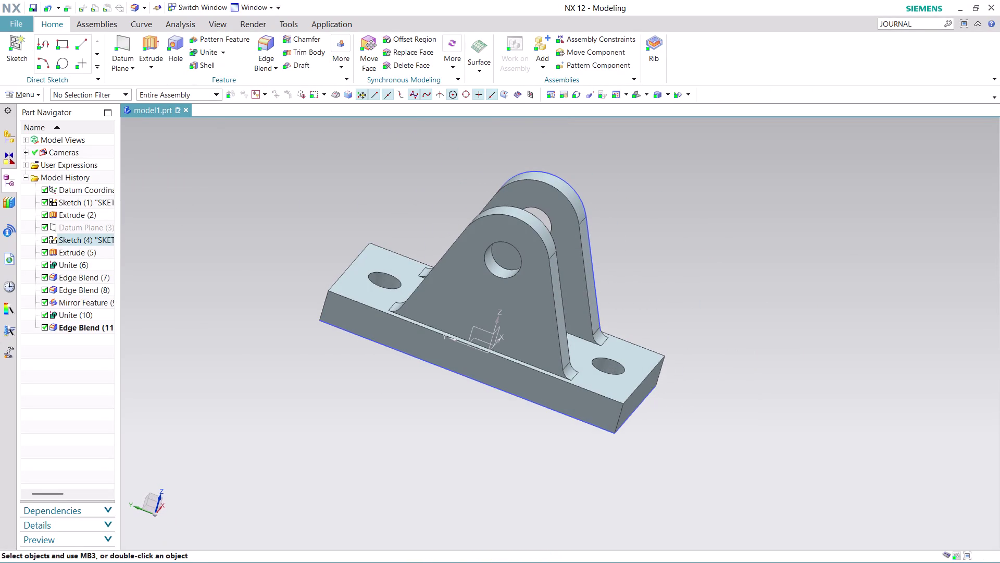
click(267, 39)
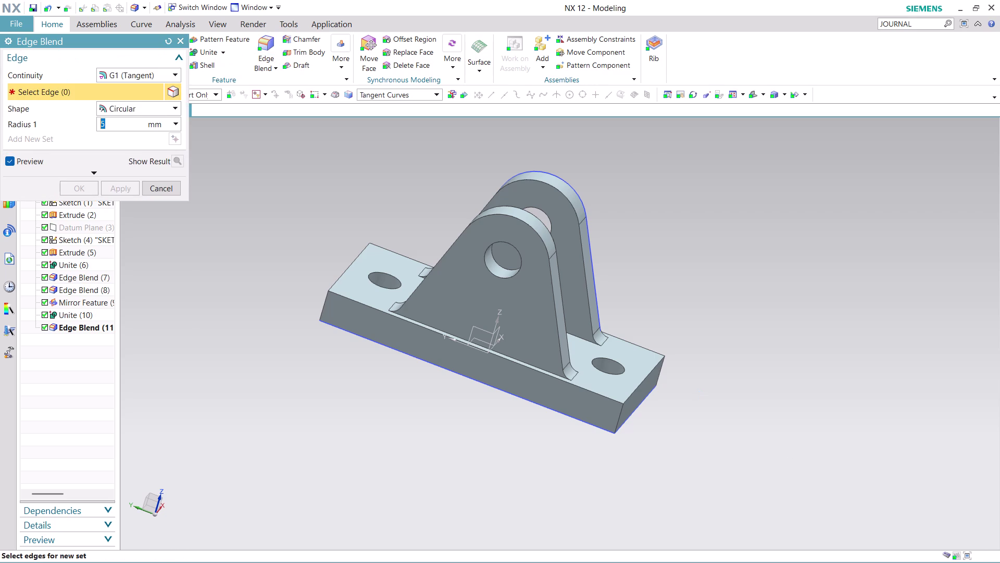
Add four more bracket edges, including the plate underside, to a 5 mm Edge Blend (12).
click(617, 422)
middle_drag(730, 391, 661, 394)
click(605, 371)
middle_drag(661, 331, 647, 344)
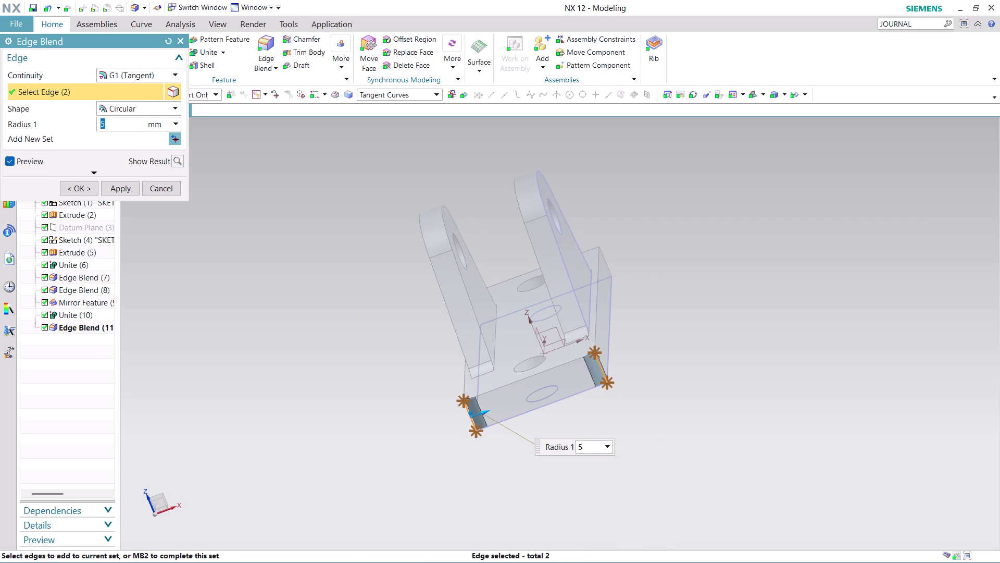
middle_drag(648, 345, 564, 439)
scroll(up, 3)
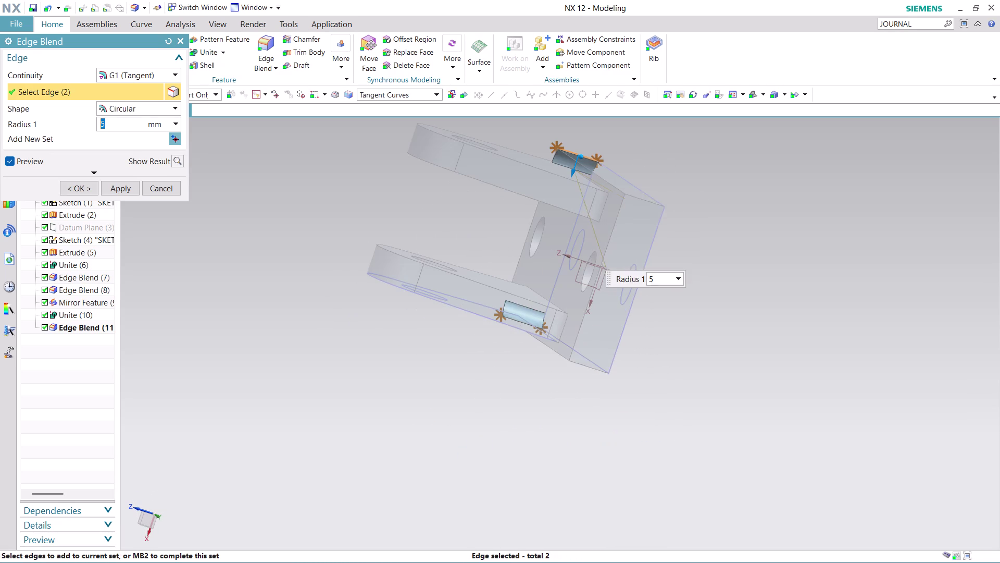
click(588, 367)
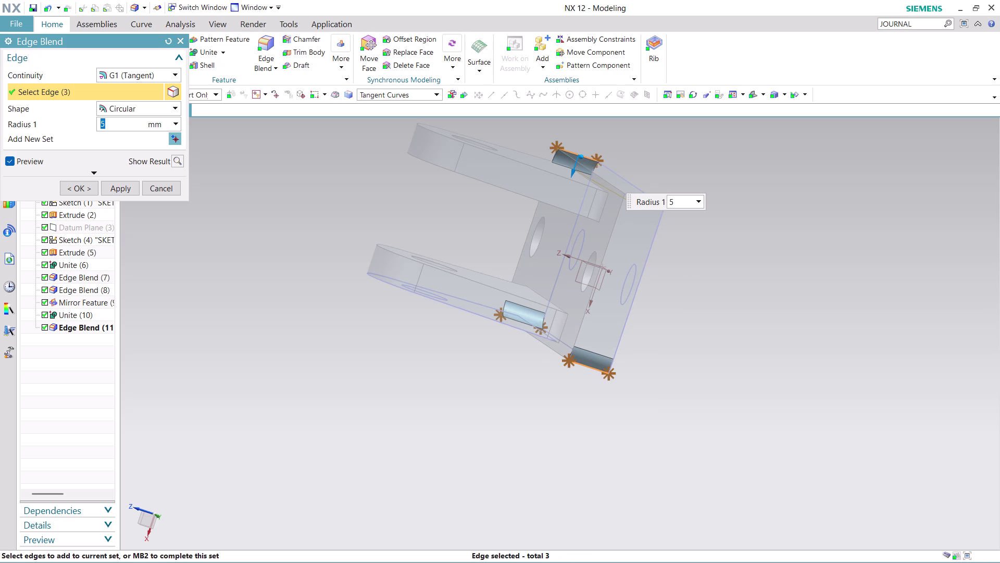
middle_drag(710, 257, 711, 280)
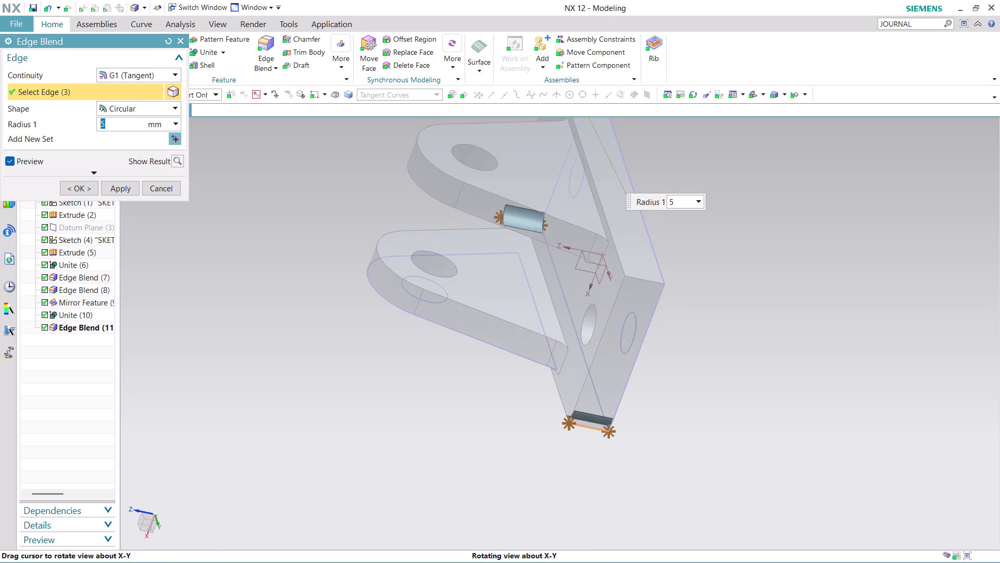
click(657, 283)
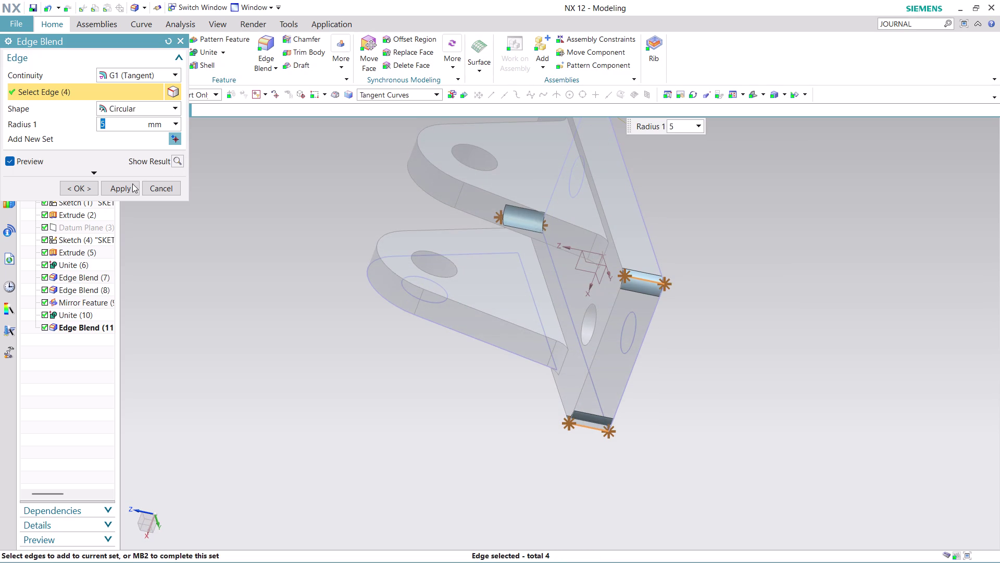
click(88, 186)
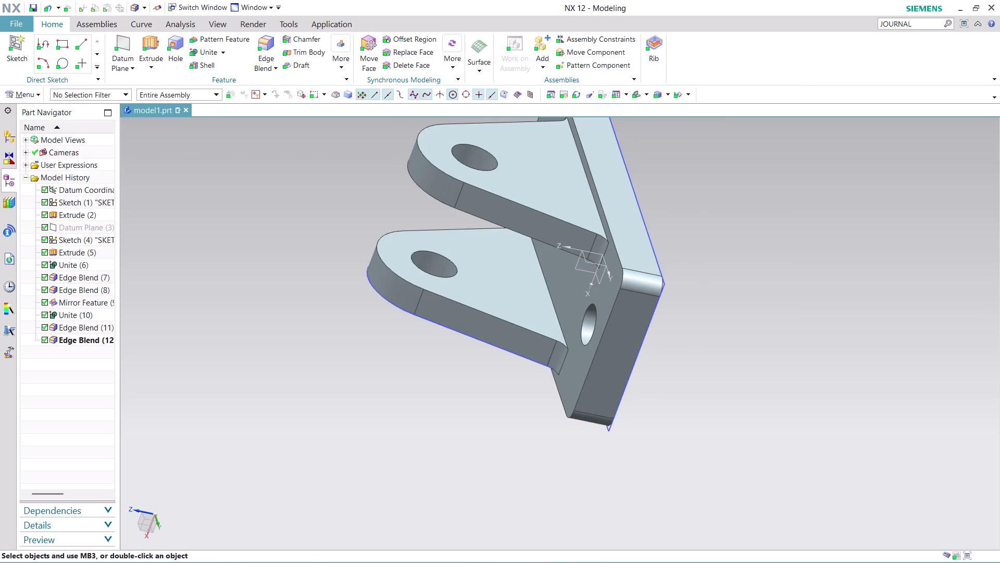
Hide Sketch (1) and Sketch (4) from the Part Navigator.
scroll(down, 3)
scroll(up, 3)
middle_drag(756, 253, 712, 331)
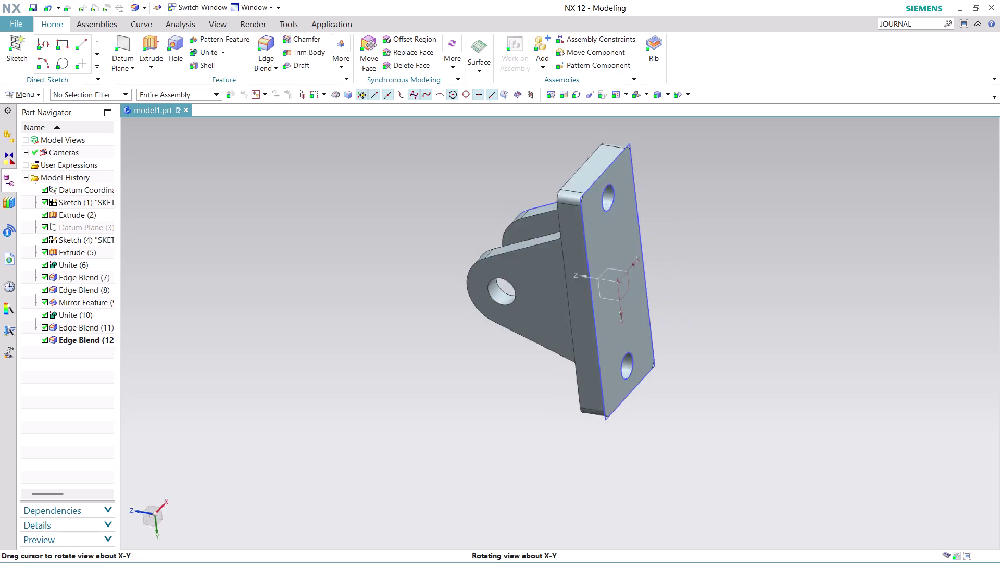
middle_drag(713, 331, 588, 370)
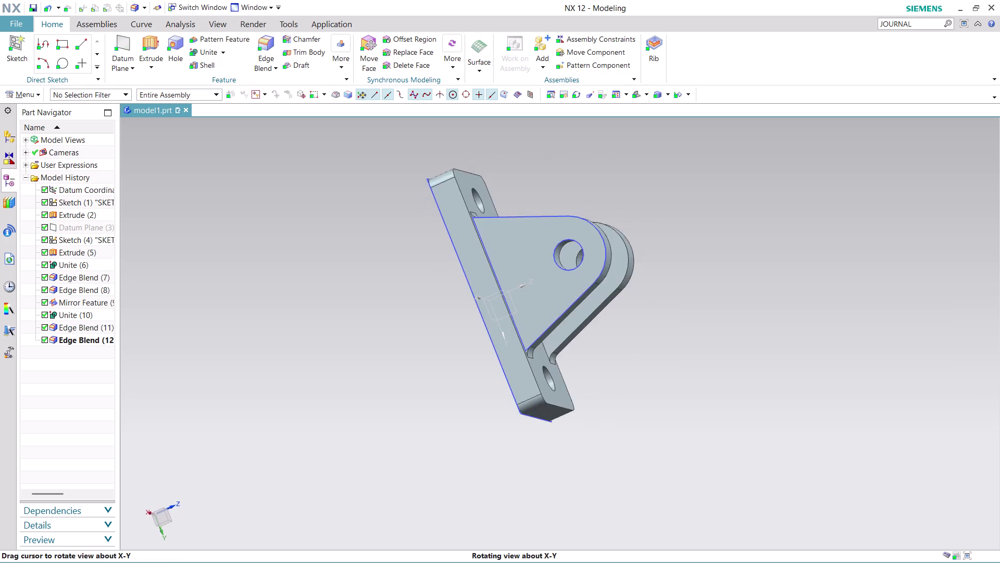
middle_drag(588, 370, 588, 331)
right_click(531, 346)
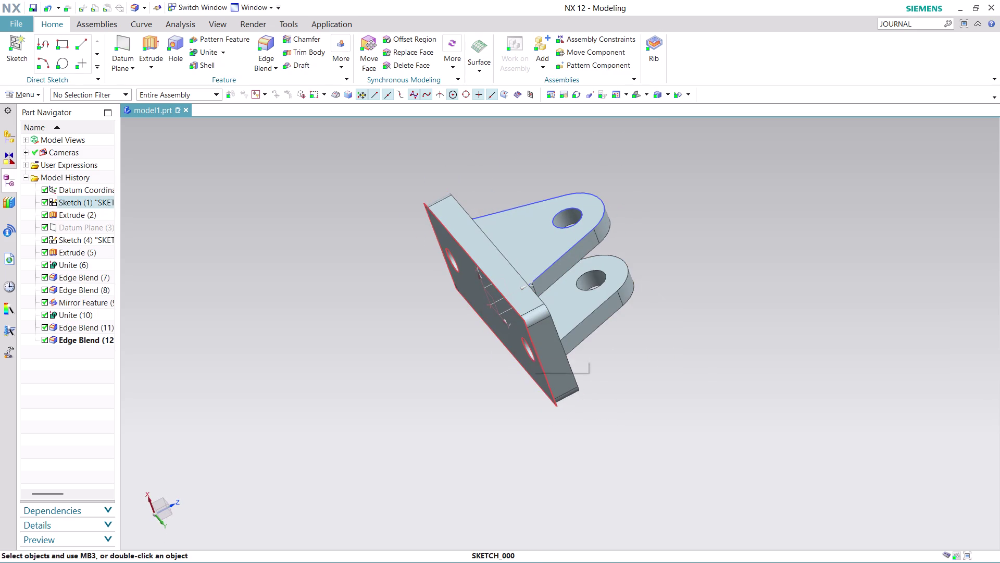
click(600, 92)
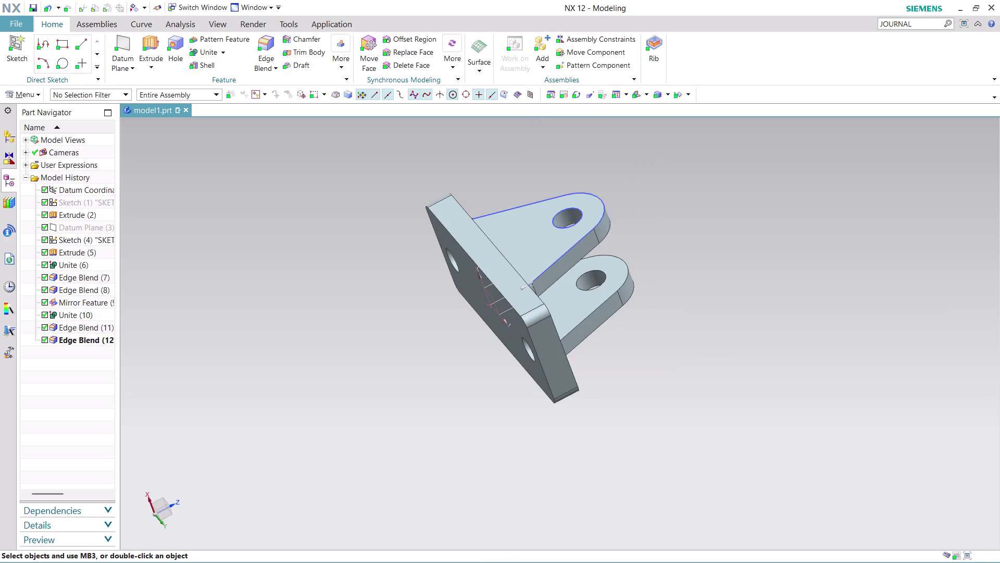
right_click(567, 252)
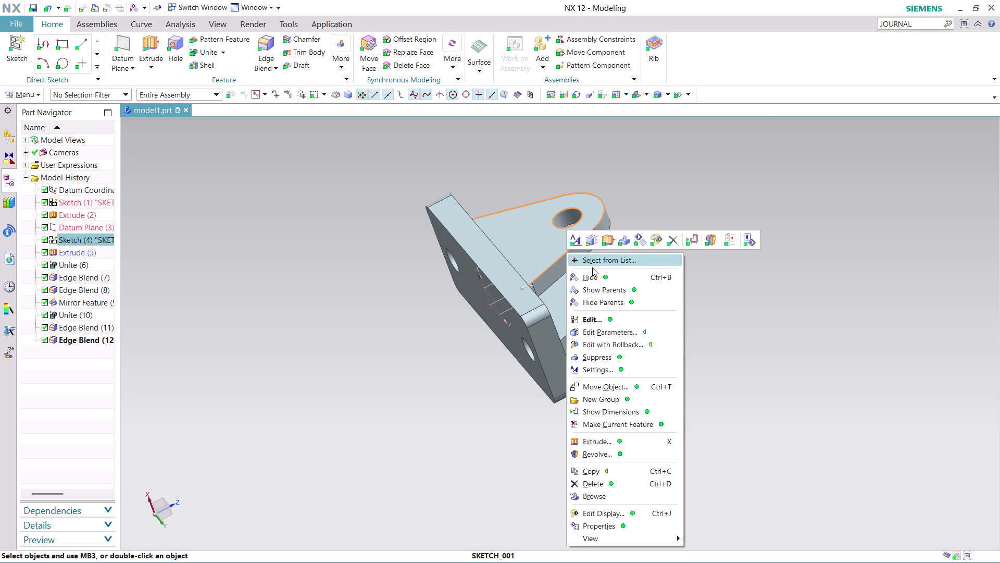
click(597, 282)
Orbit the cleaned-up bracket to inspect the lugs and the top of the plate.
middle_drag(665, 368, 573, 292)
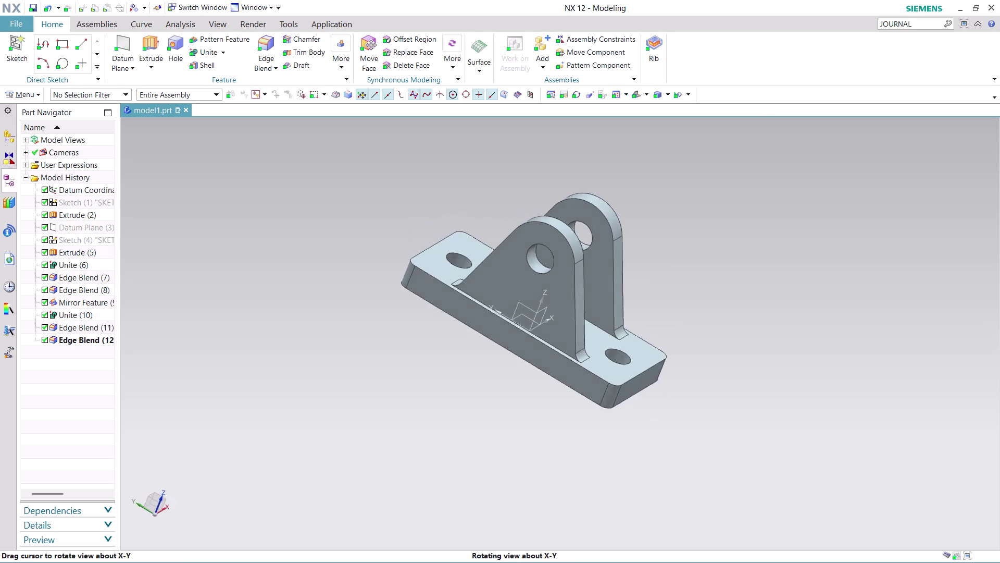
middle_drag(573, 292, 546, 290)
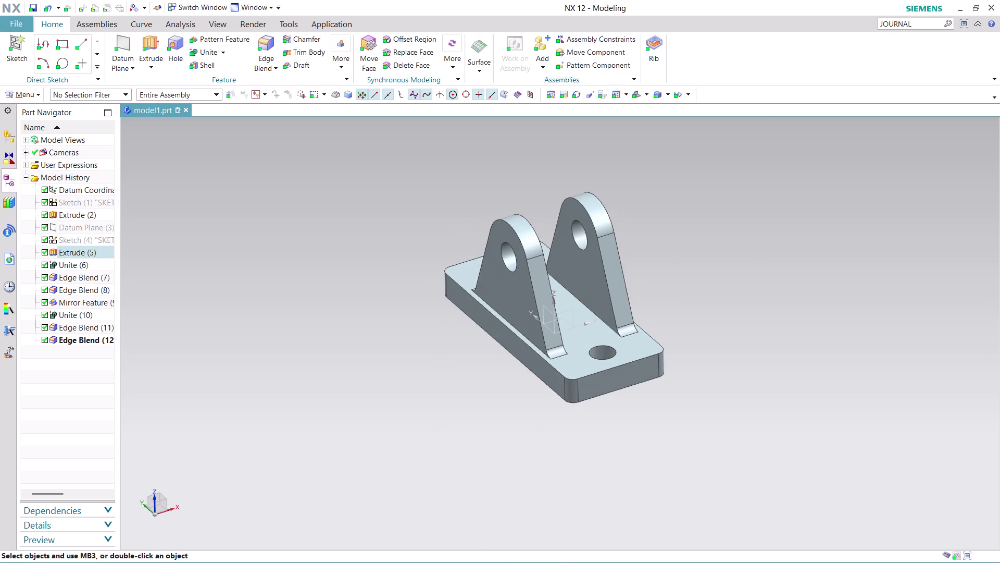
scroll(up, 3)
scroll(up, 3)
middle_drag(672, 278, 658, 289)
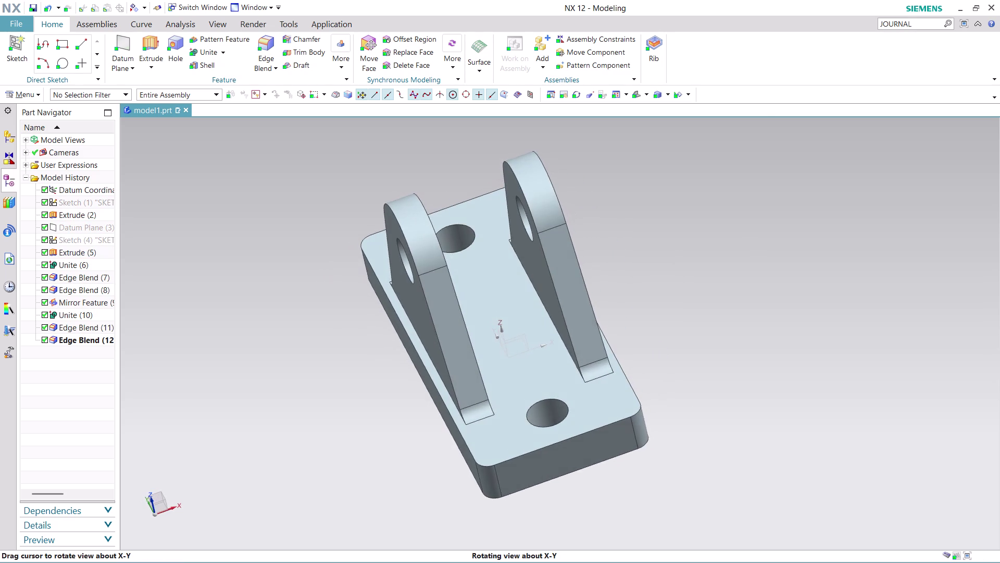
middle_drag(658, 289, 655, 287)
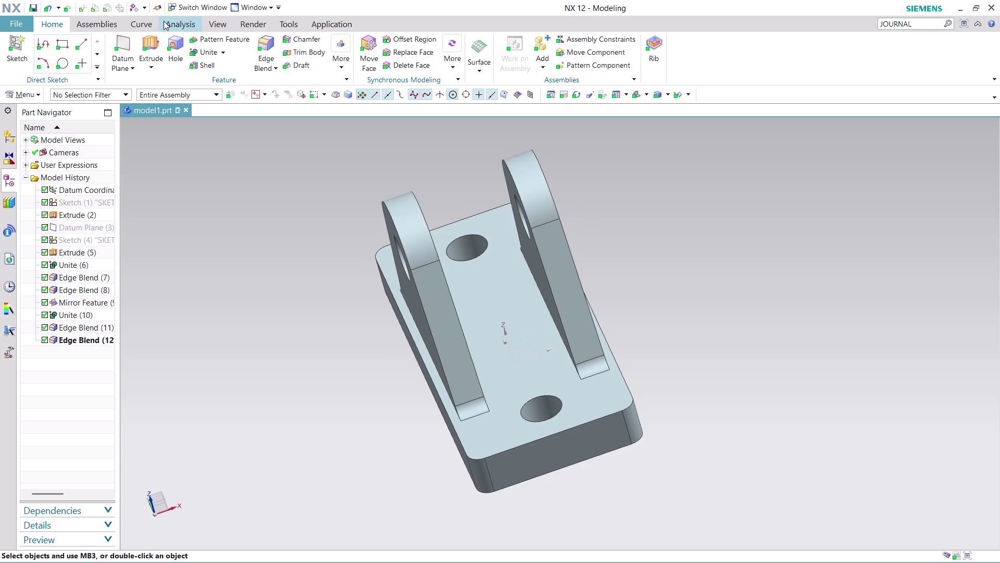
click(180, 25)
click(112, 37)
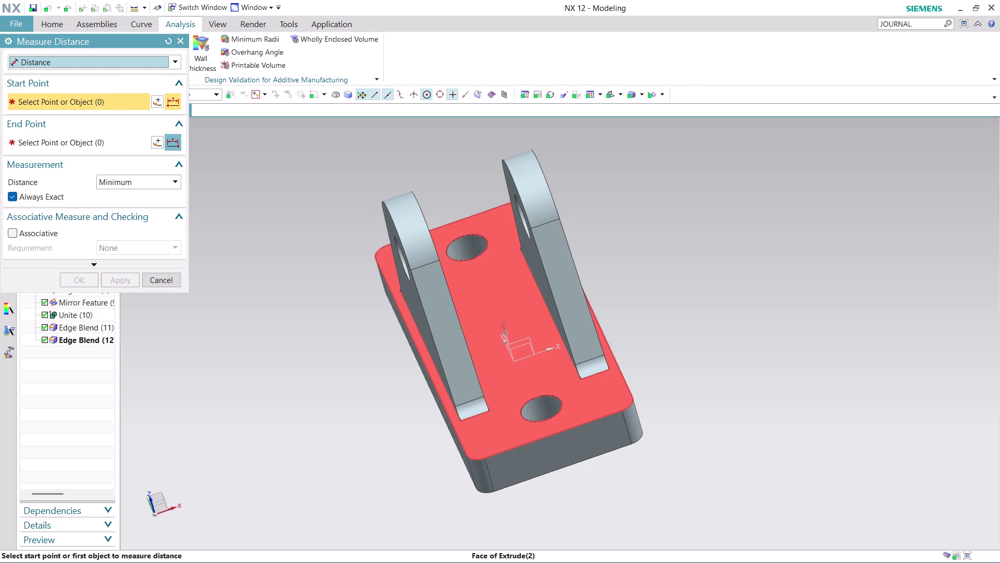
click(448, 290)
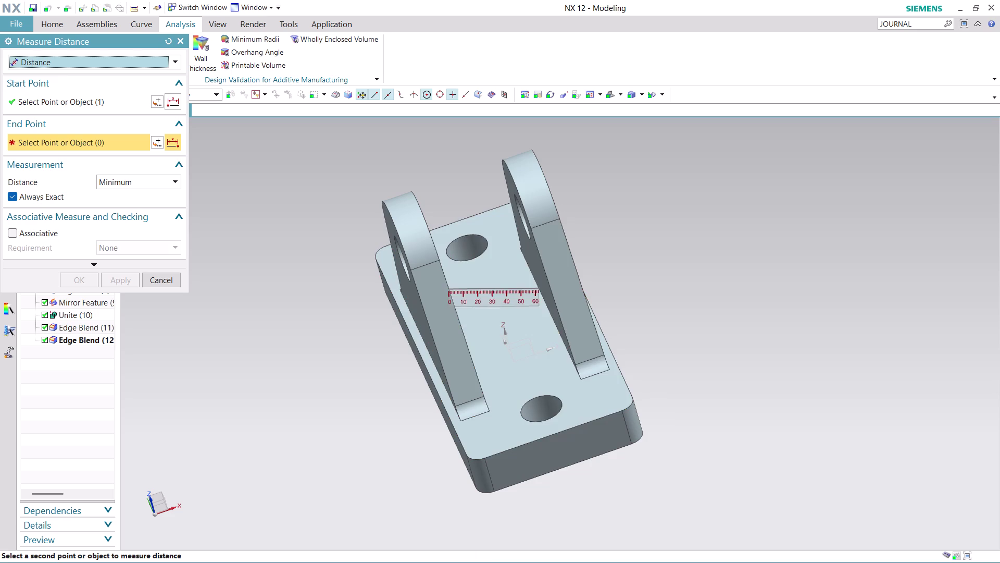
click(544, 267)
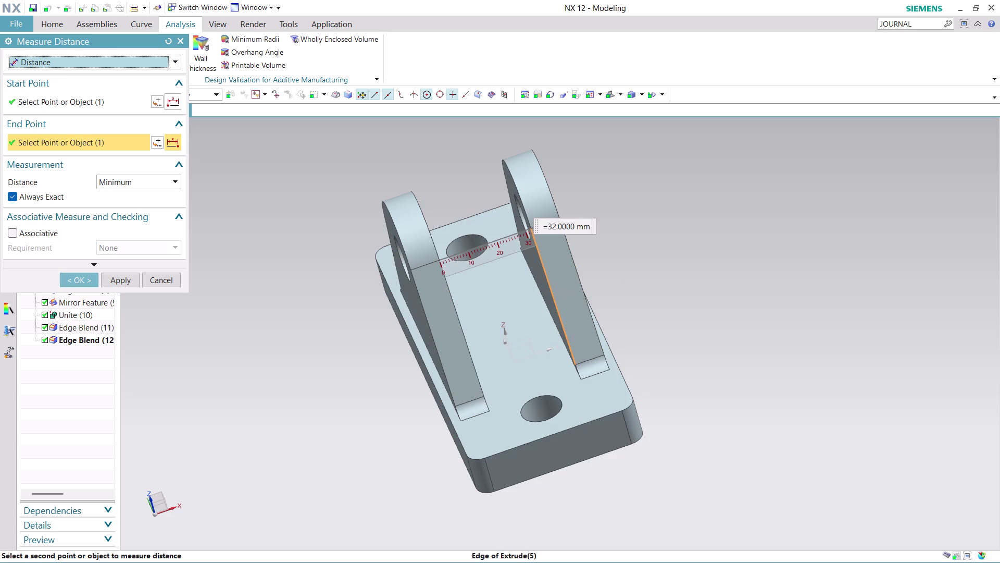
click(80, 277)
scroll(down, 3)
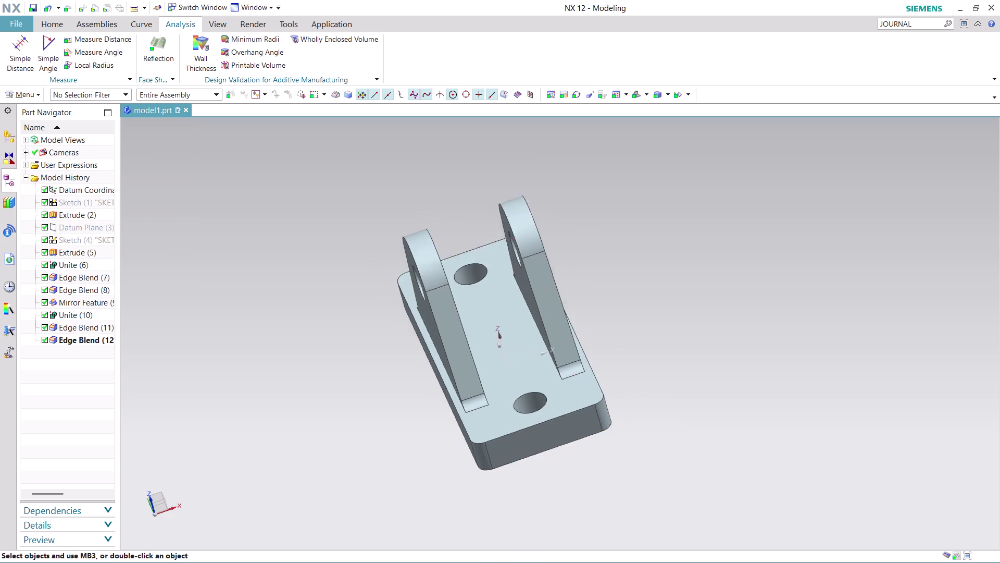
scroll(down, 3)
scroll(up, 3)
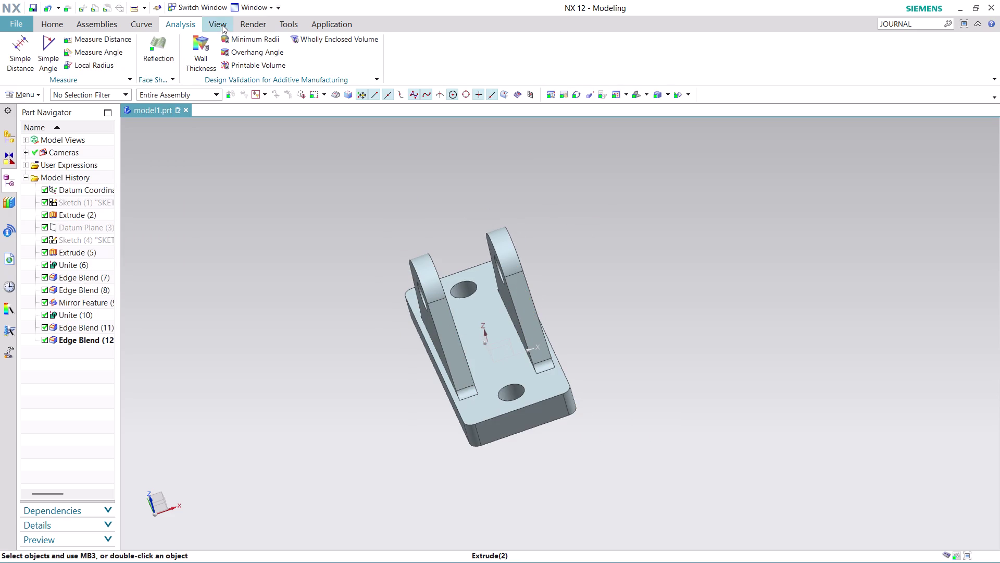
Change the bracket solid body's display colour to Lime (ID 11) with Edit Object Display.
click(222, 24)
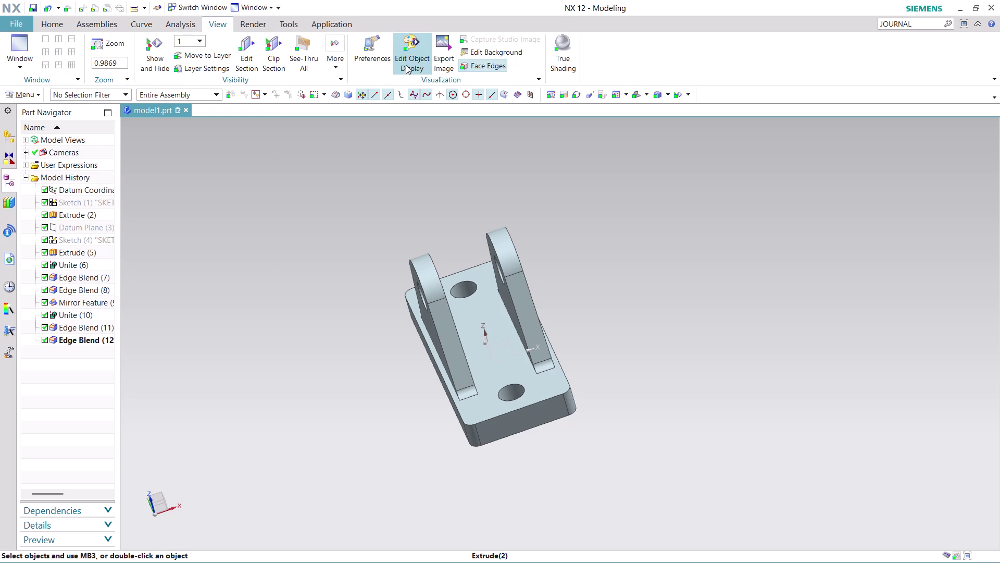
click(409, 56)
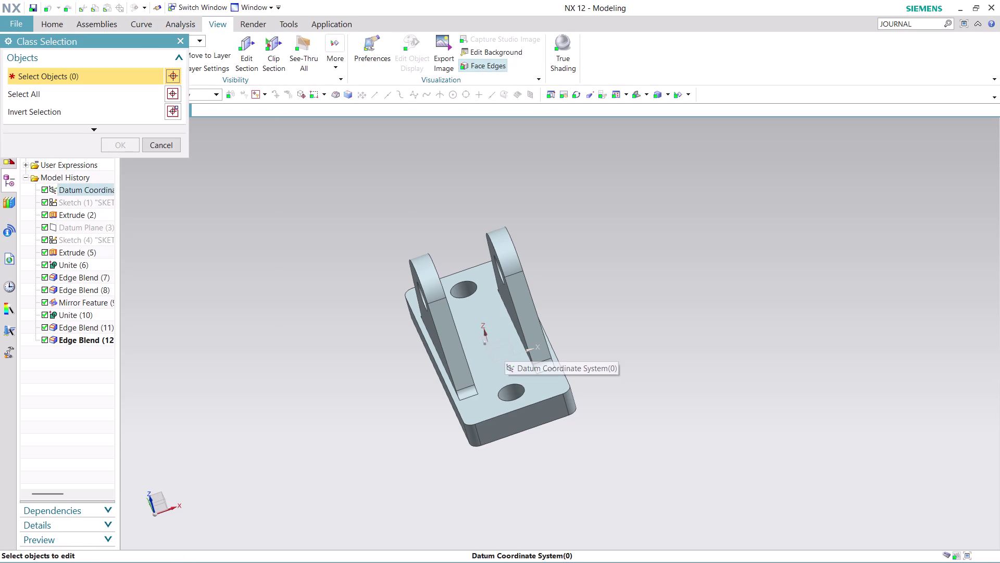
click(512, 396)
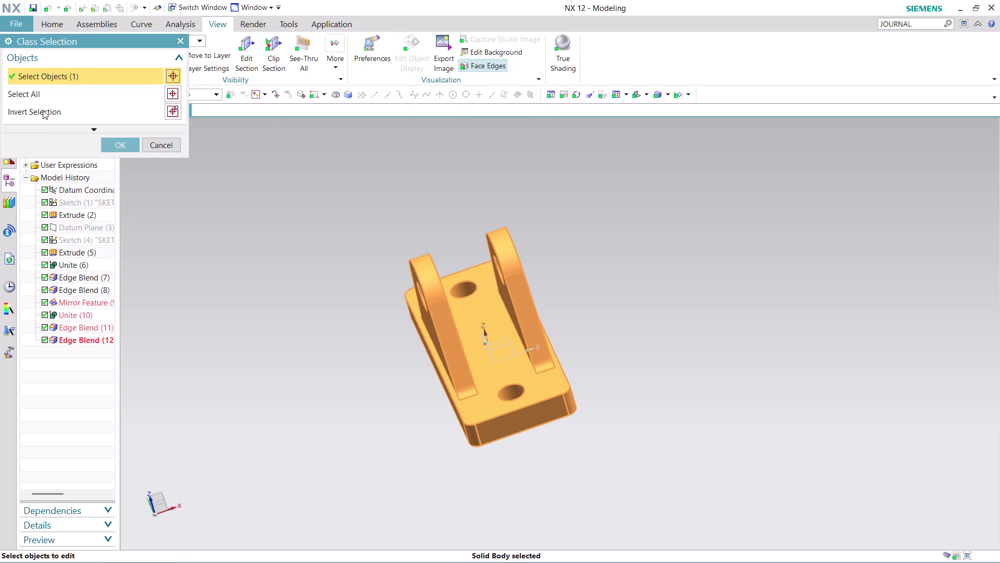
click(122, 145)
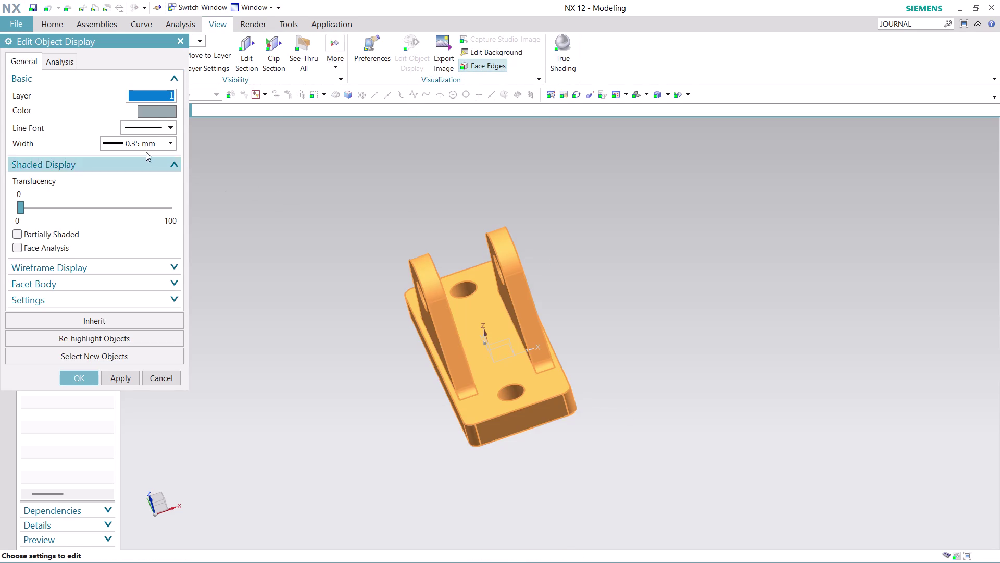
click(155, 106)
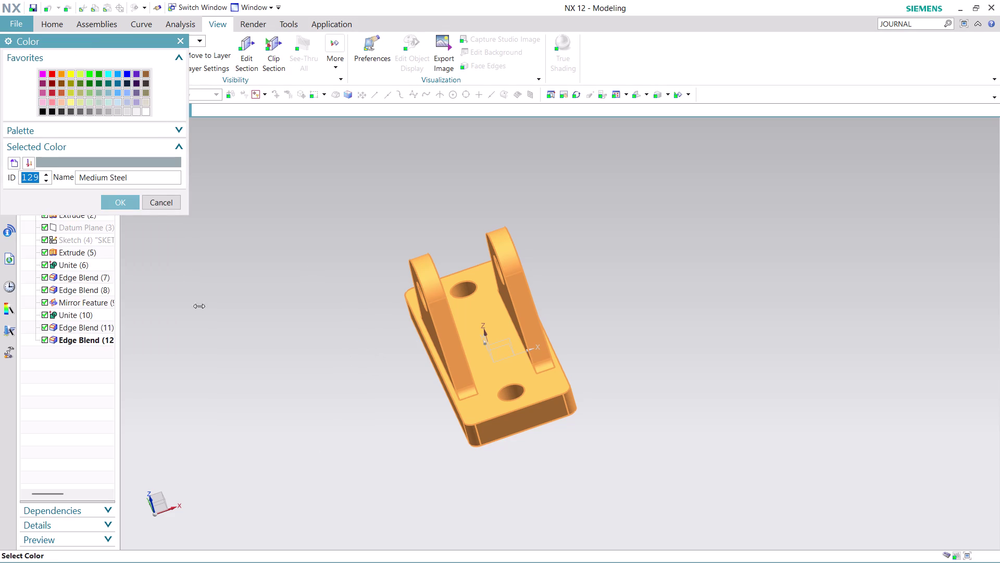
click(80, 74)
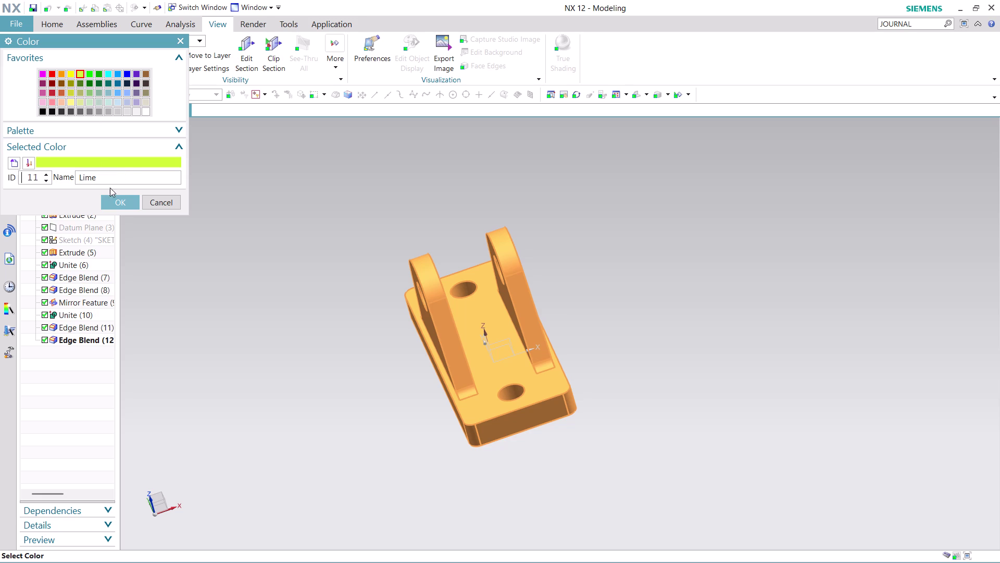
click(115, 200)
click(130, 376)
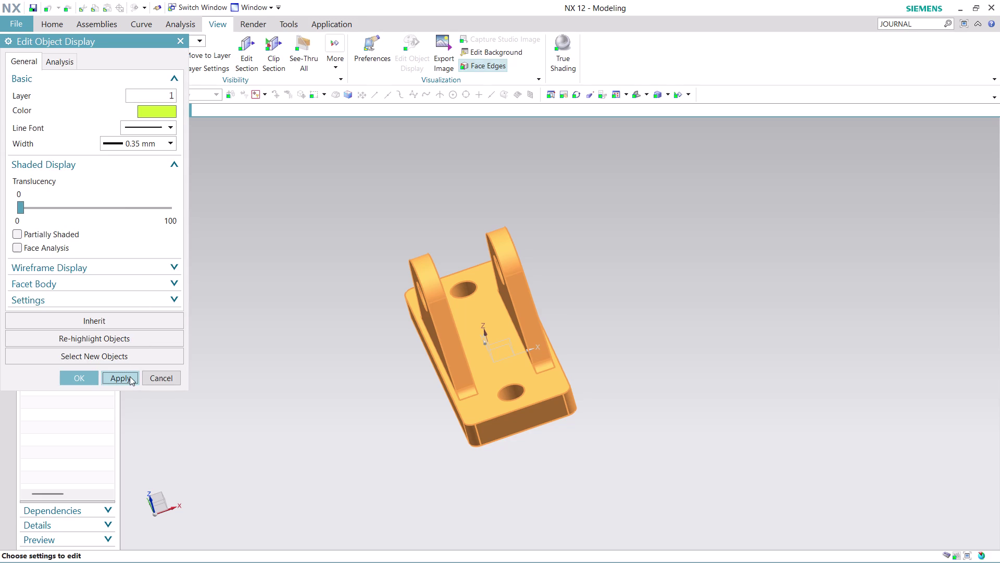
click(86, 375)
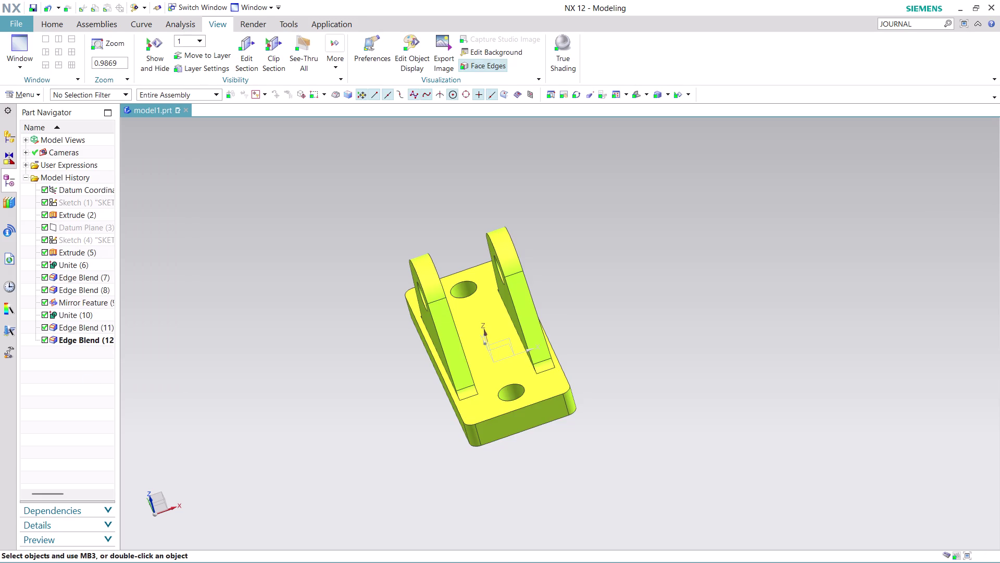
Stop the journal recording found through a JOURNAL Command Finder search, then close the search results.
middle_drag(612, 434, 701, 453)
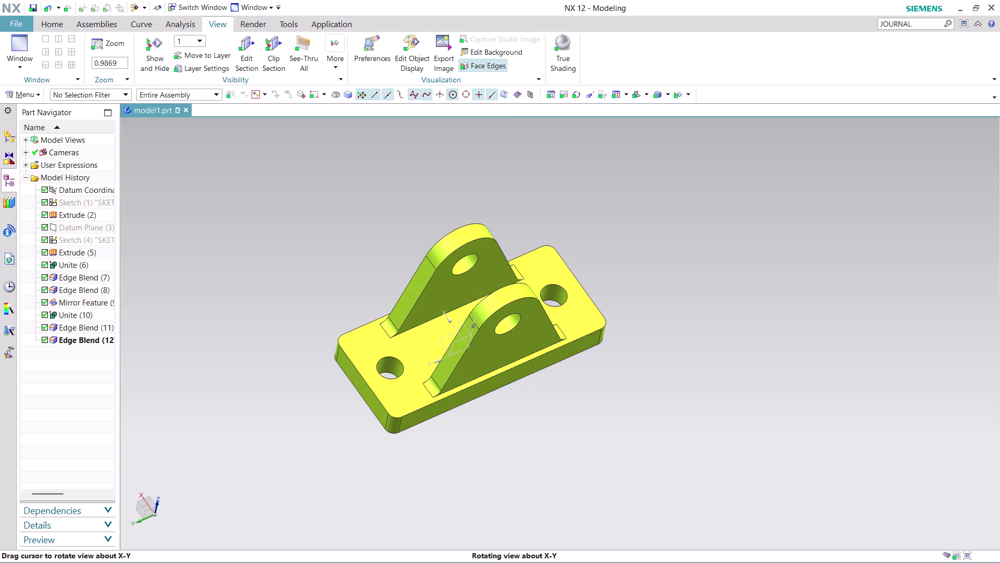
middle_drag(701, 453, 701, 454)
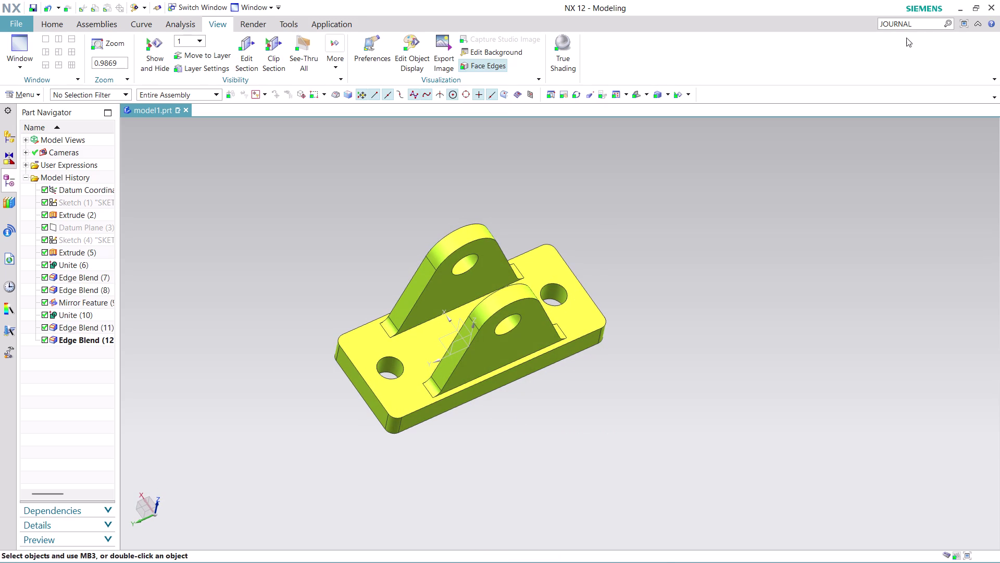
click(926, 21)
key(Return)
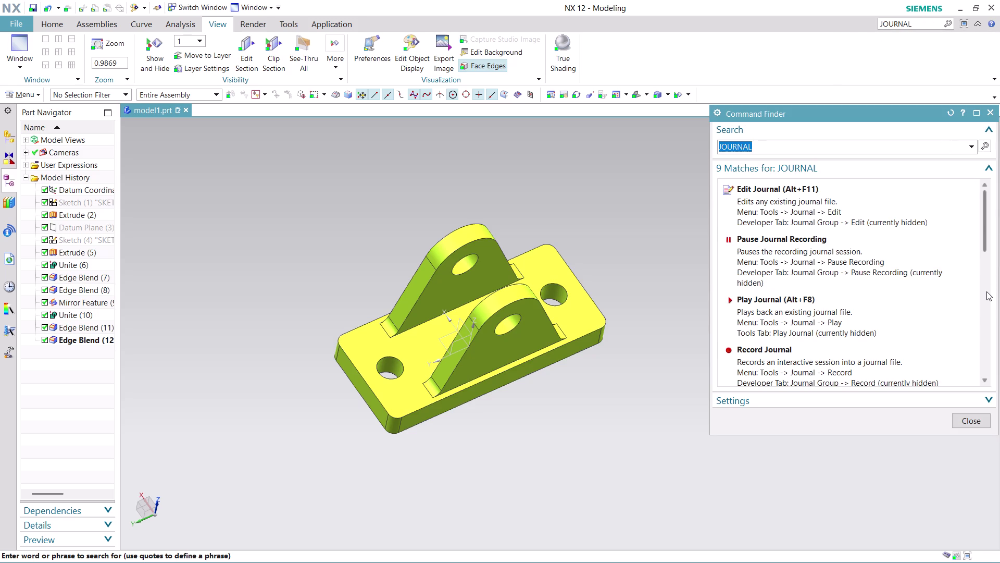
scroll(down, 3)
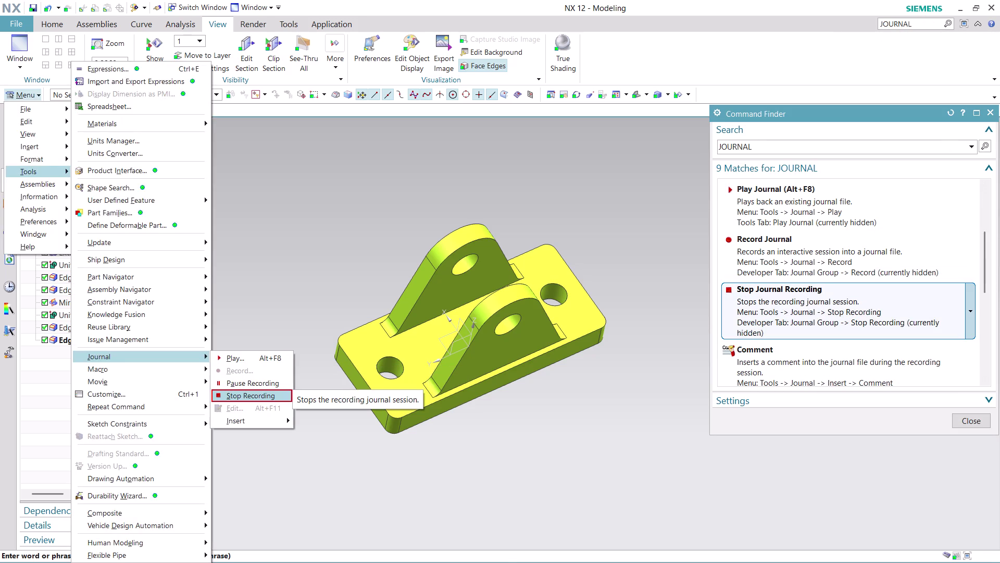
click(765, 309)
click(767, 310)
double_click(767, 309)
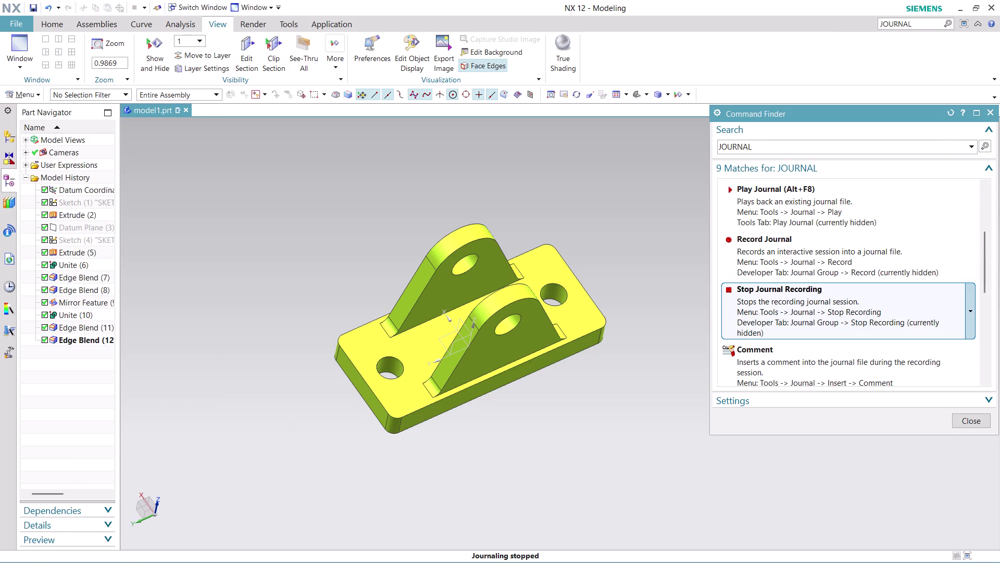
click(969, 418)
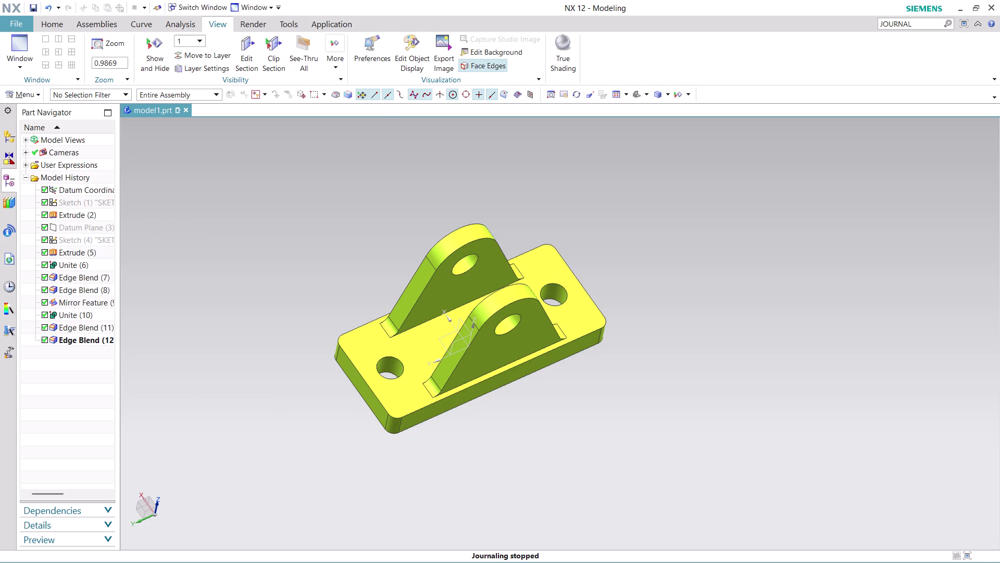
key(ctrl+s)
Save the part as 'ASSEMBLY 8 PART 1' in the Desktop nx-cad drawing files folder.
click(452, 416)
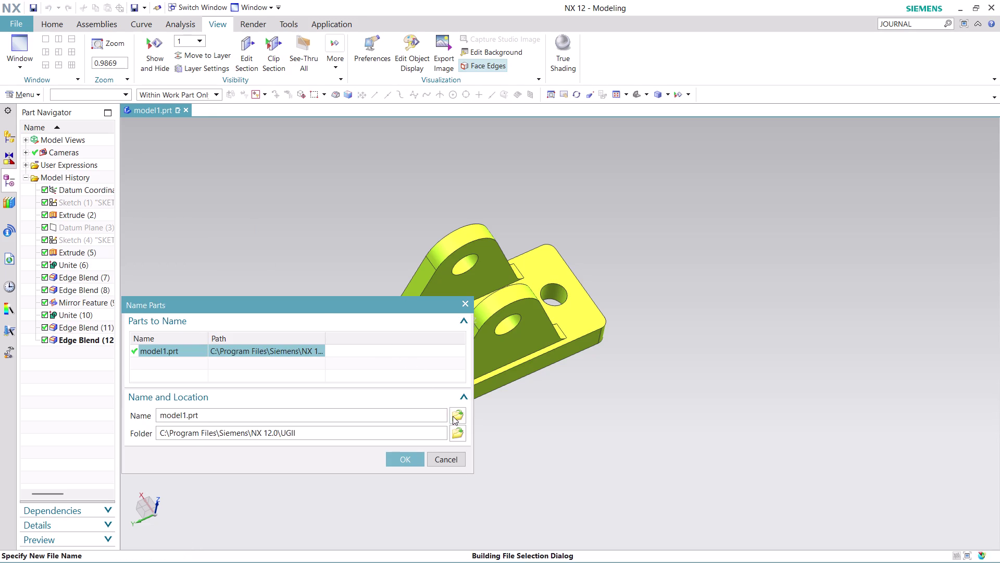
click(158, 284)
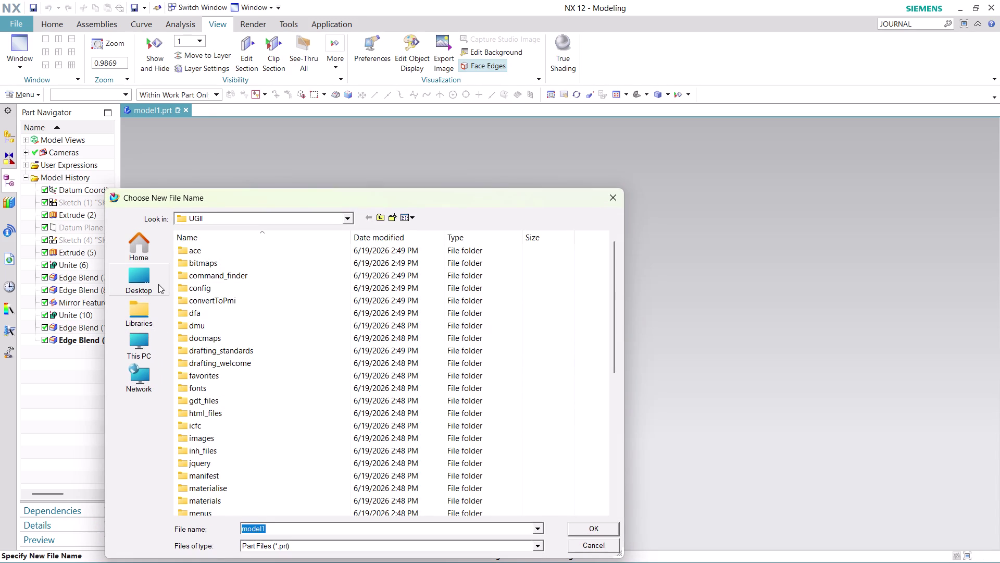
double_click(516, 421)
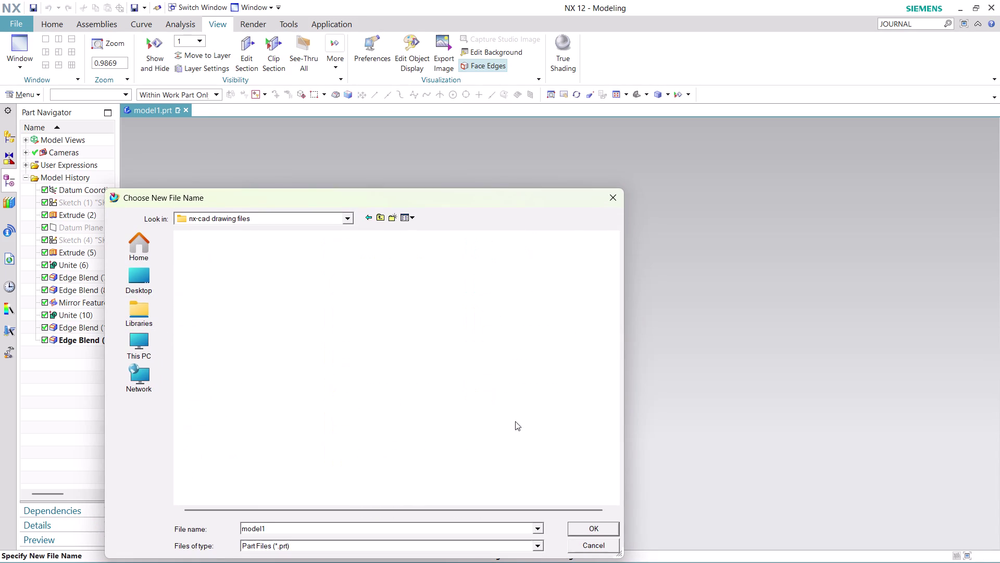
click(268, 529)
text(ASS)
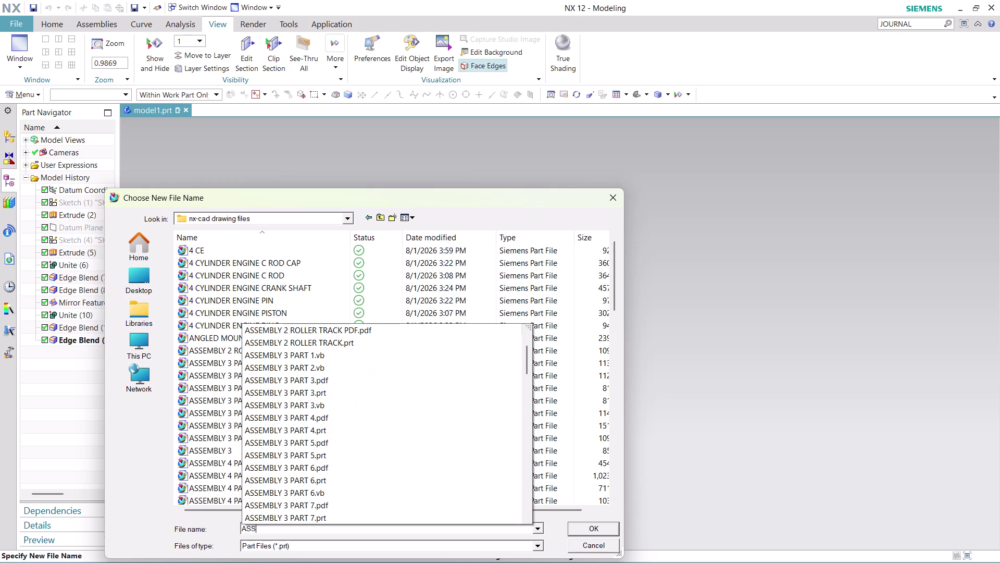
text(EMBLY)
key(space)
text(8)
key(space)
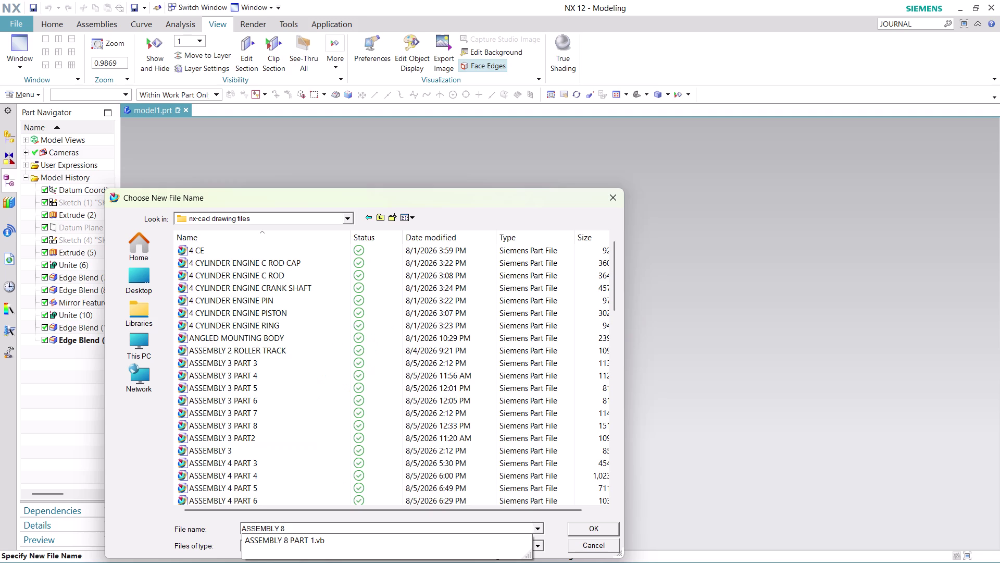
text(PART)
key(space)
text(1)
click(684, 467)
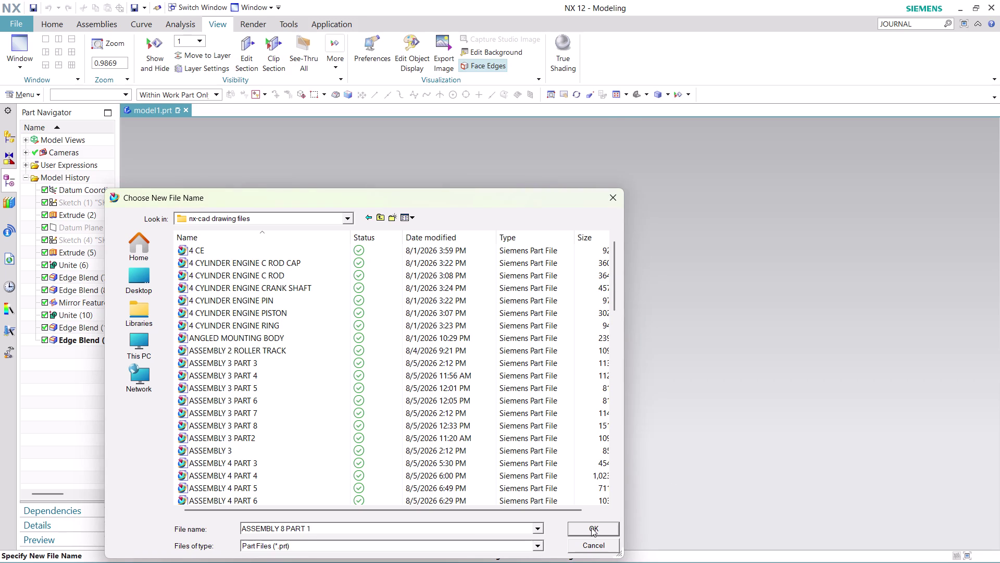
click(592, 527)
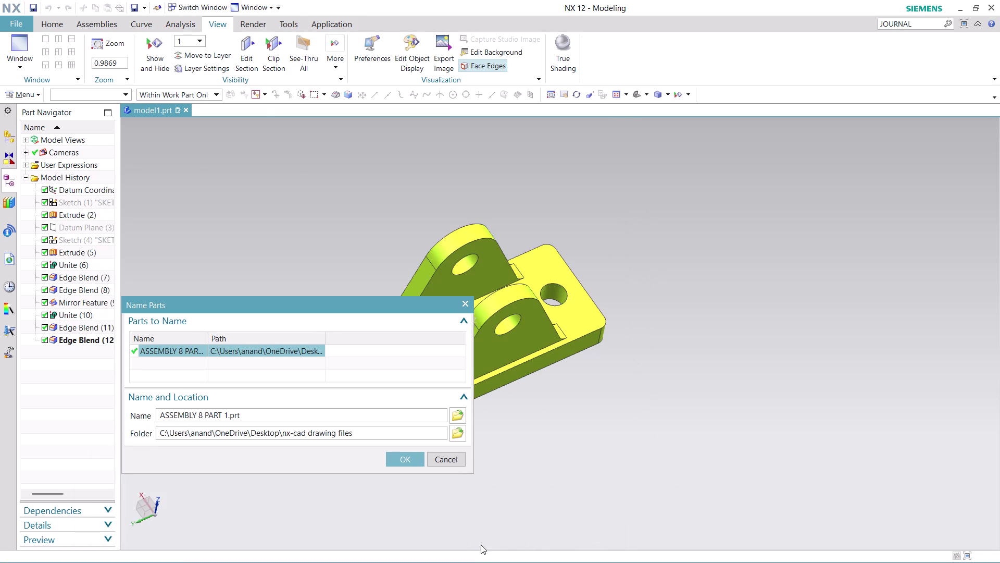
click(407, 461)
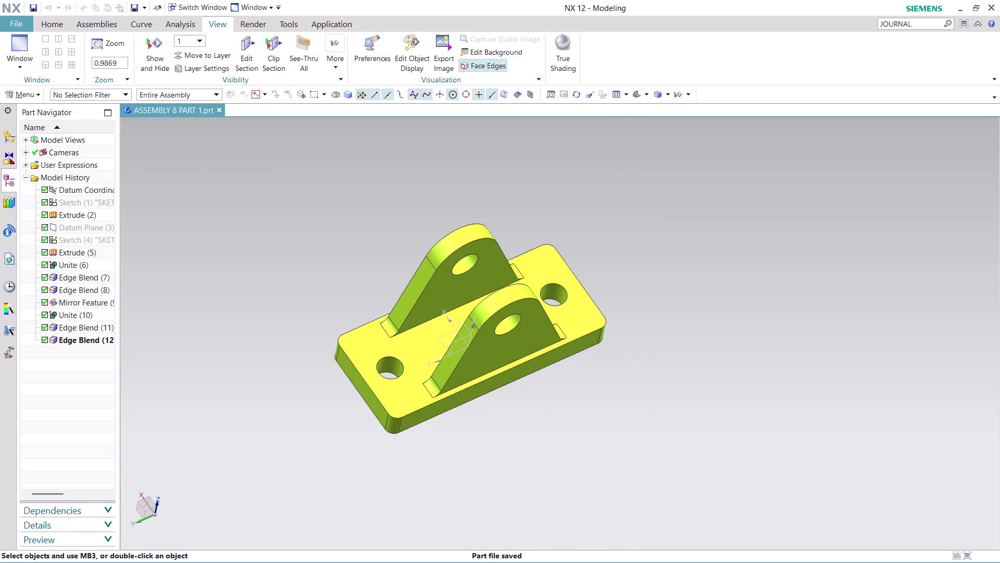
Export the current display to PDF.
click(16, 25)
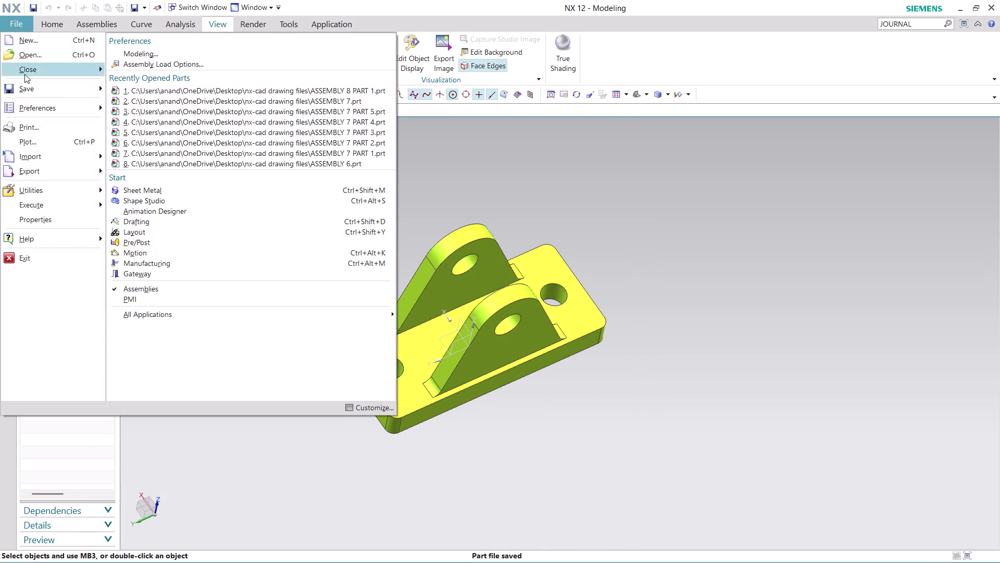
click(153, 151)
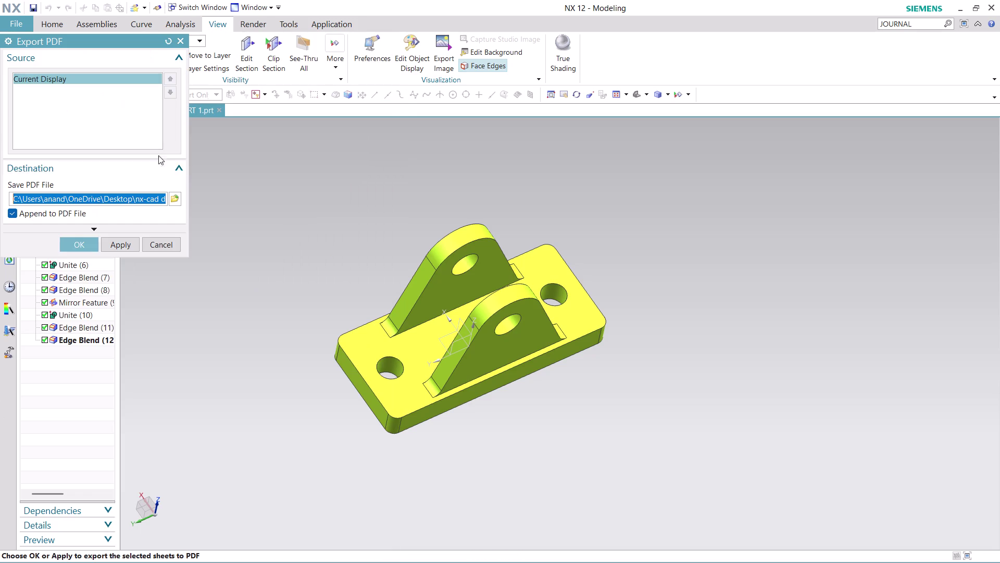
click(71, 239)
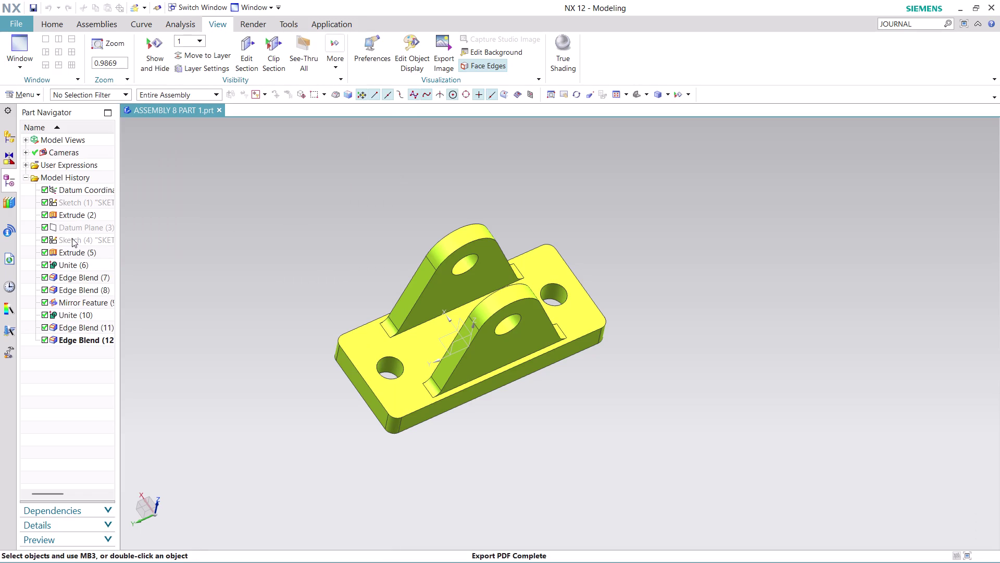